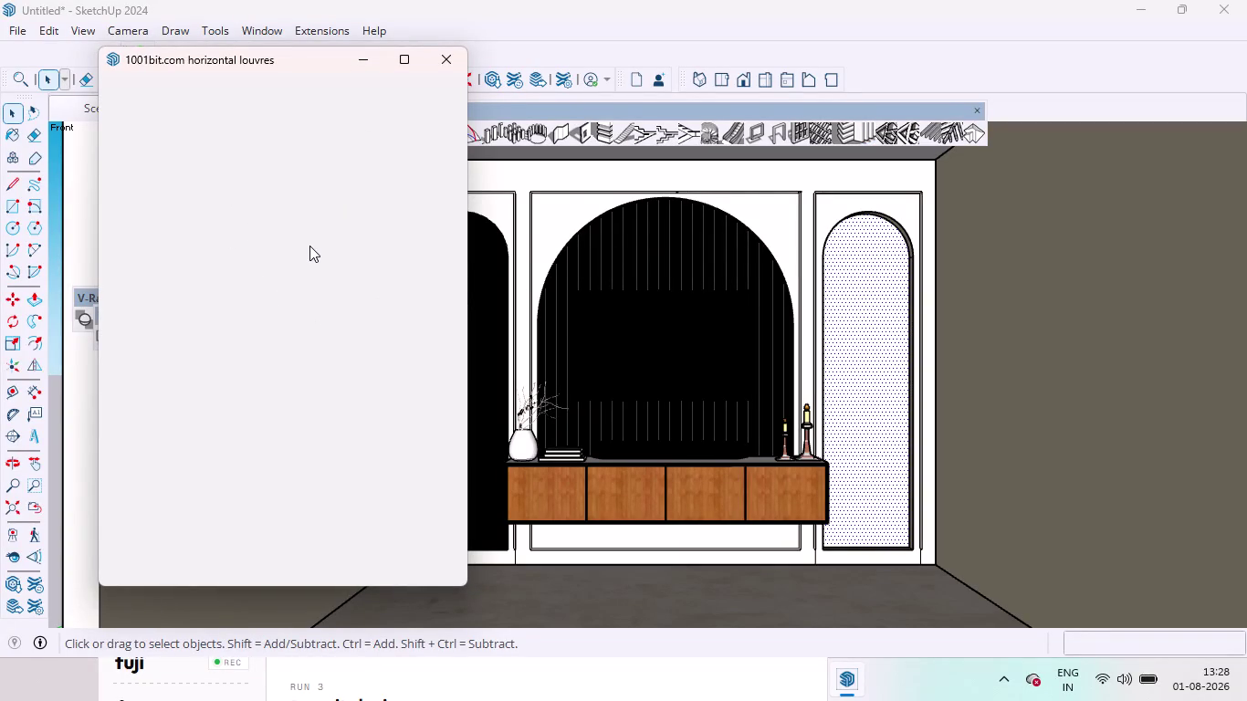
Open the 1001bit vertical louvres generator and set louvre spacing to 1 inch.
click(451, 69)
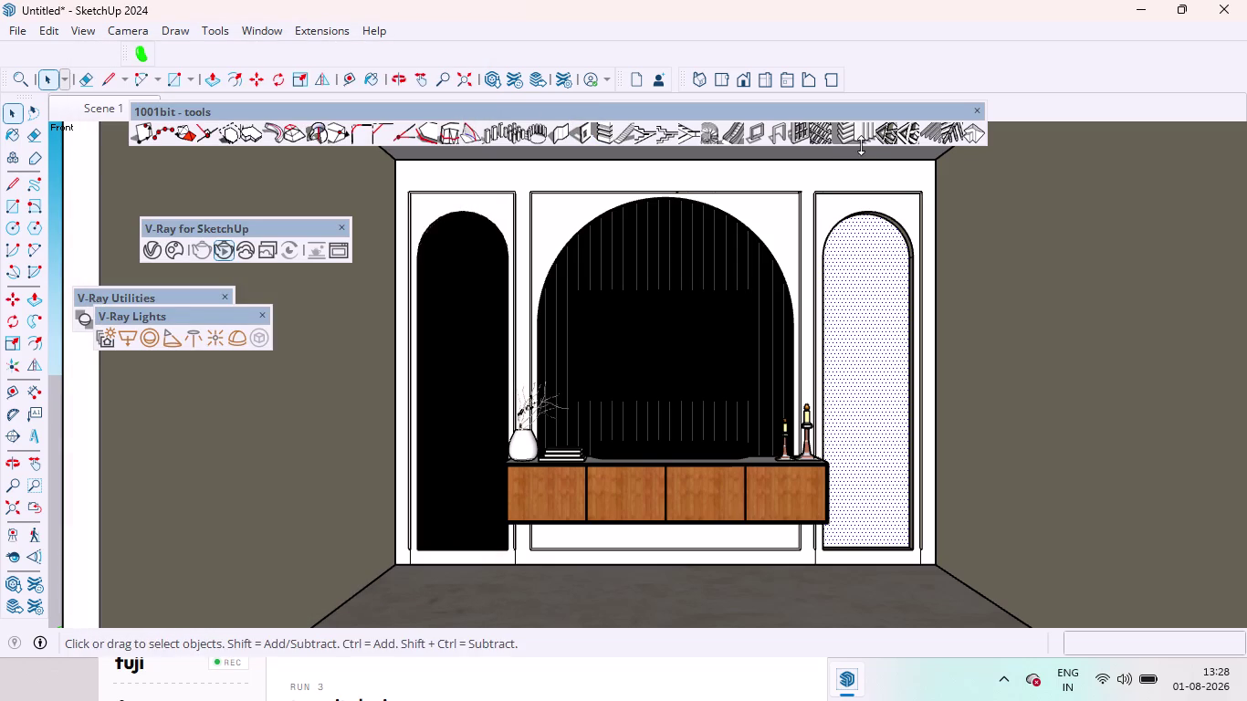
click(867, 141)
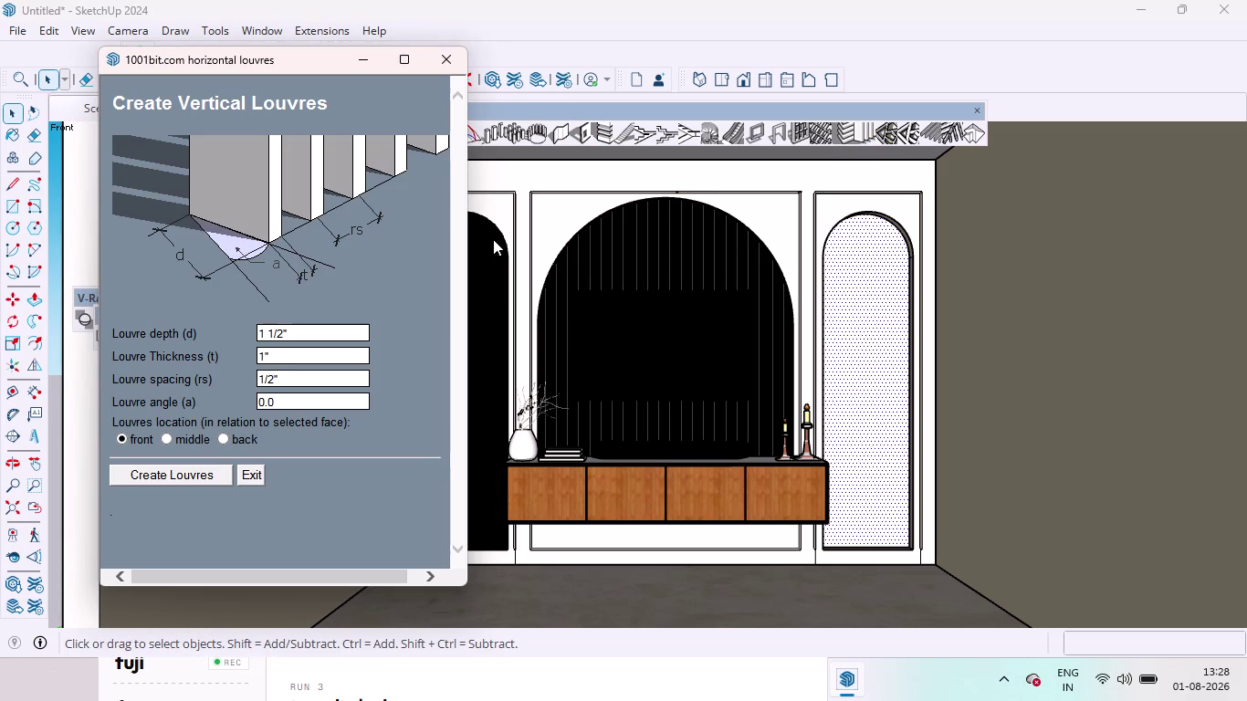
click(349, 315)
drag(349, 314, 262, 299)
click(299, 376)
drag(283, 376, 69, 344)
click(286, 375)
key(BackSpace)
key(BackSpace)
key(BackSpace)
key(BackSpace)
key(BackSpace)
key(1)
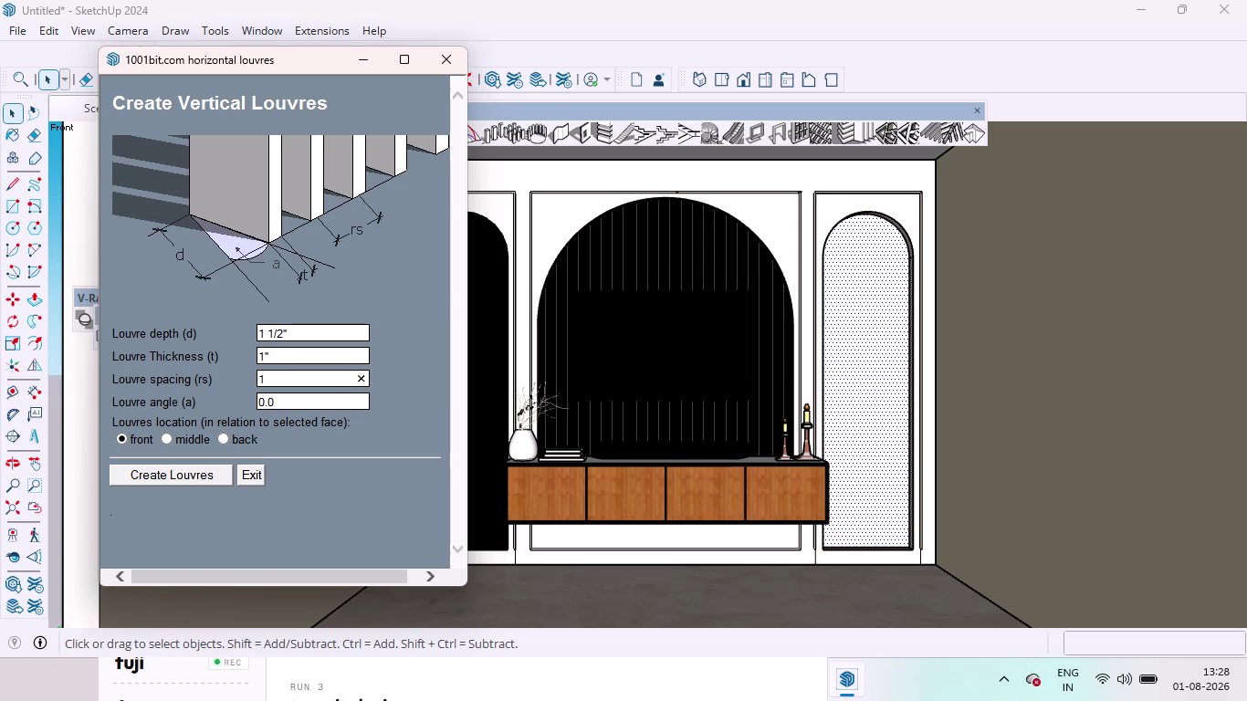
Generate louvres on the right arch panel, then on the left arch panel.
click(161, 472)
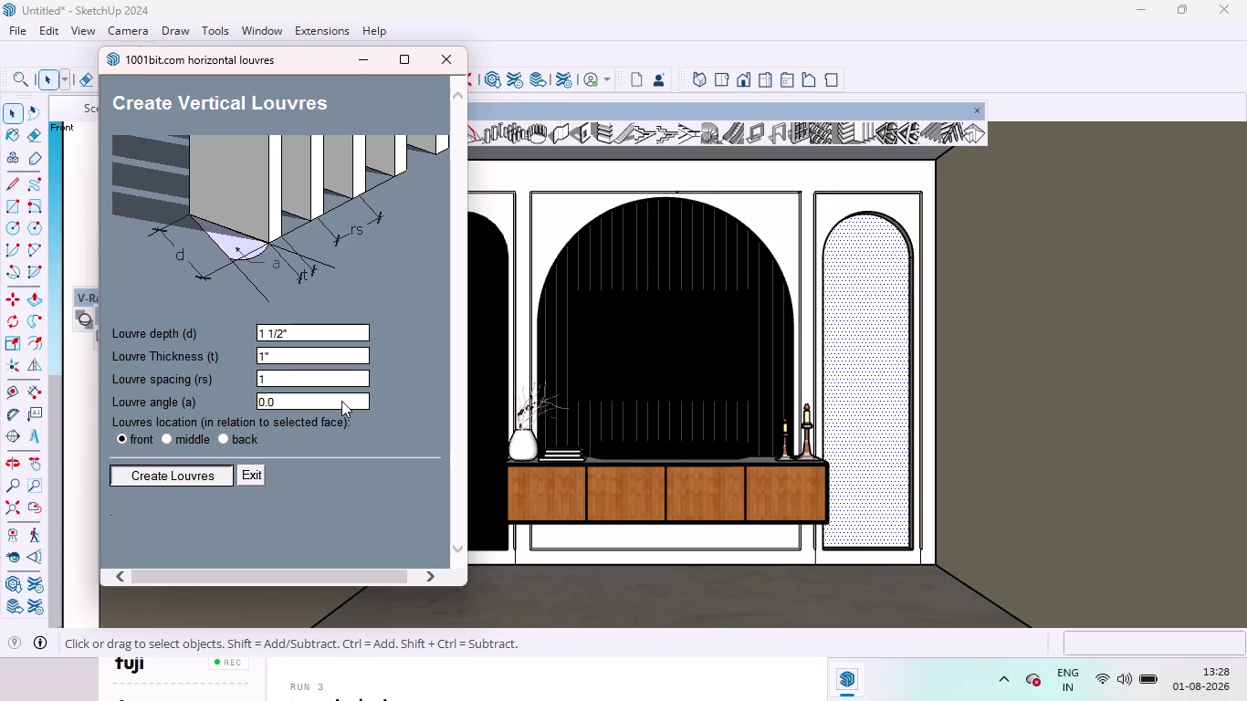
click(170, 480)
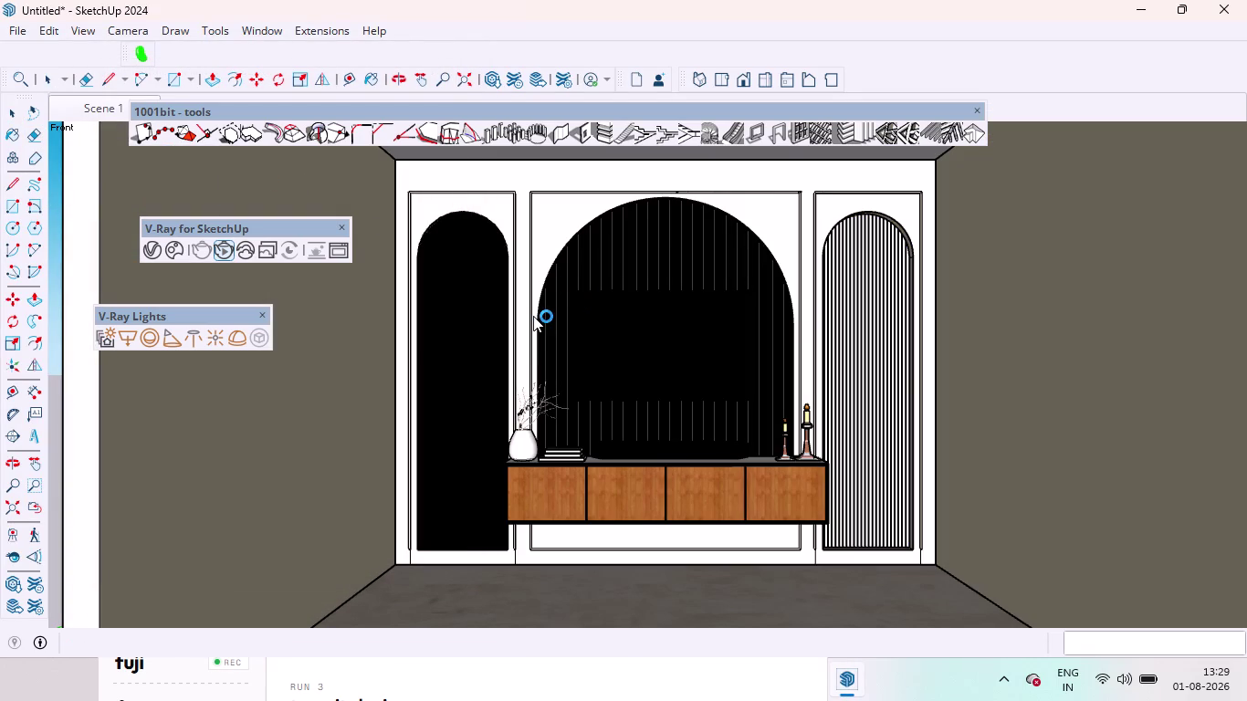
key(space)
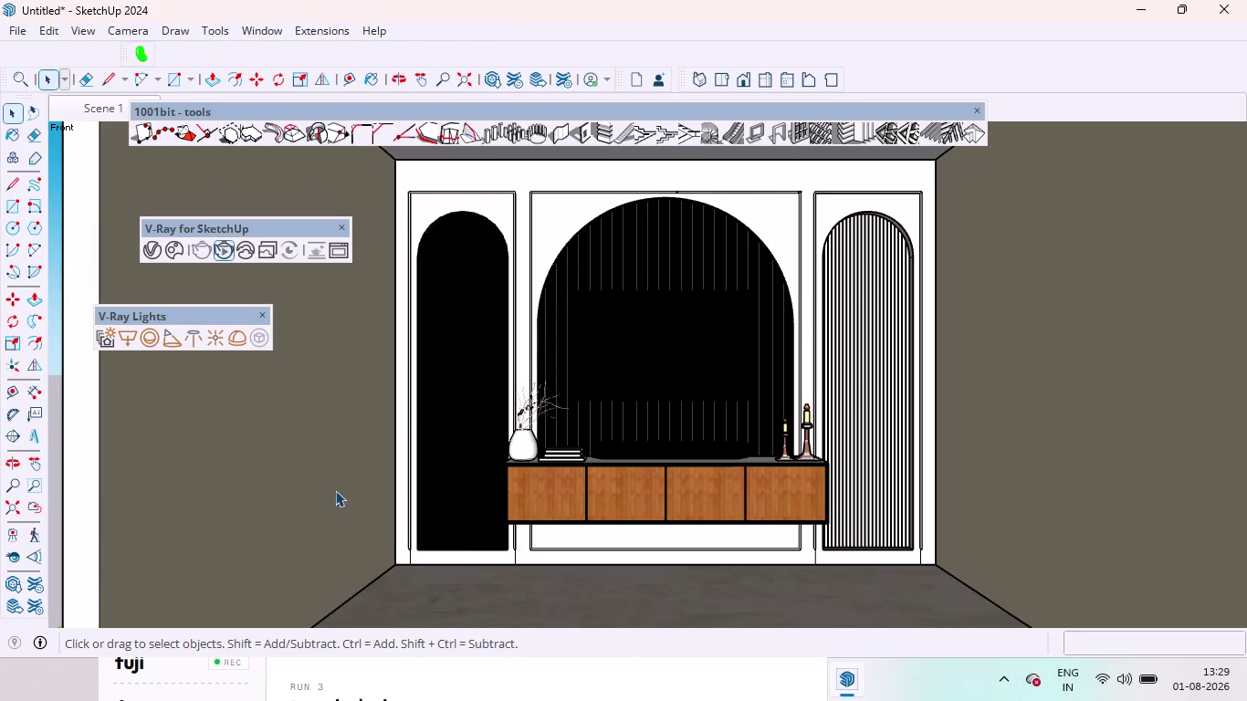
click(484, 369)
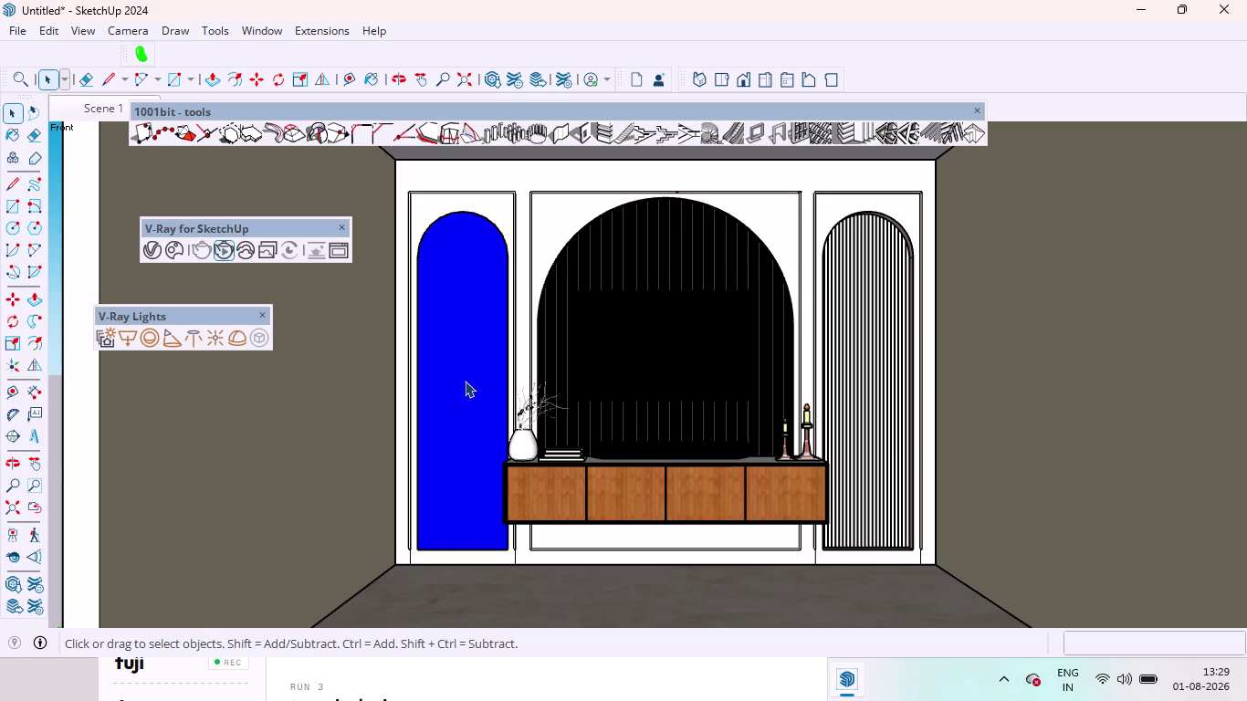
key(Delete)
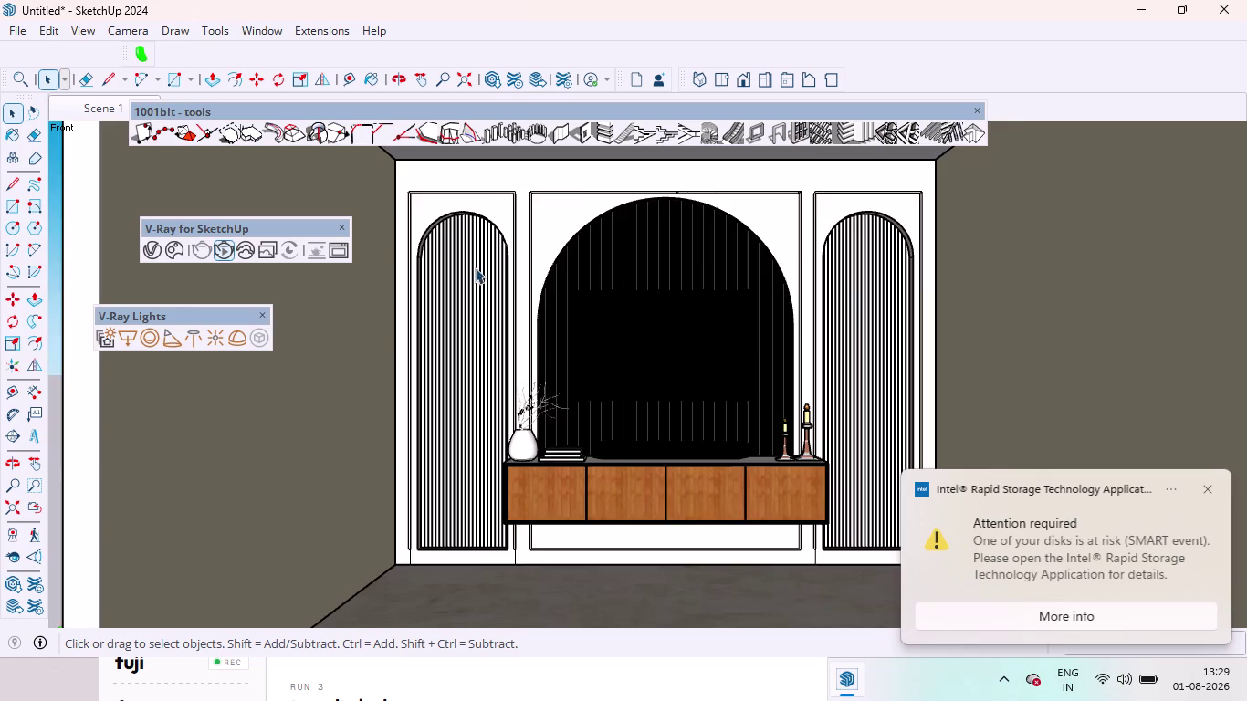
Orbit and zoom around the TV wall to inspect the new louvres.
scroll(up, 3)
scroll(up, 3)
scroll(up, 3)
scroll(down, 3)
scroll(up, 3)
scroll(up, 3)
middle_drag(490, 251, 737, 288)
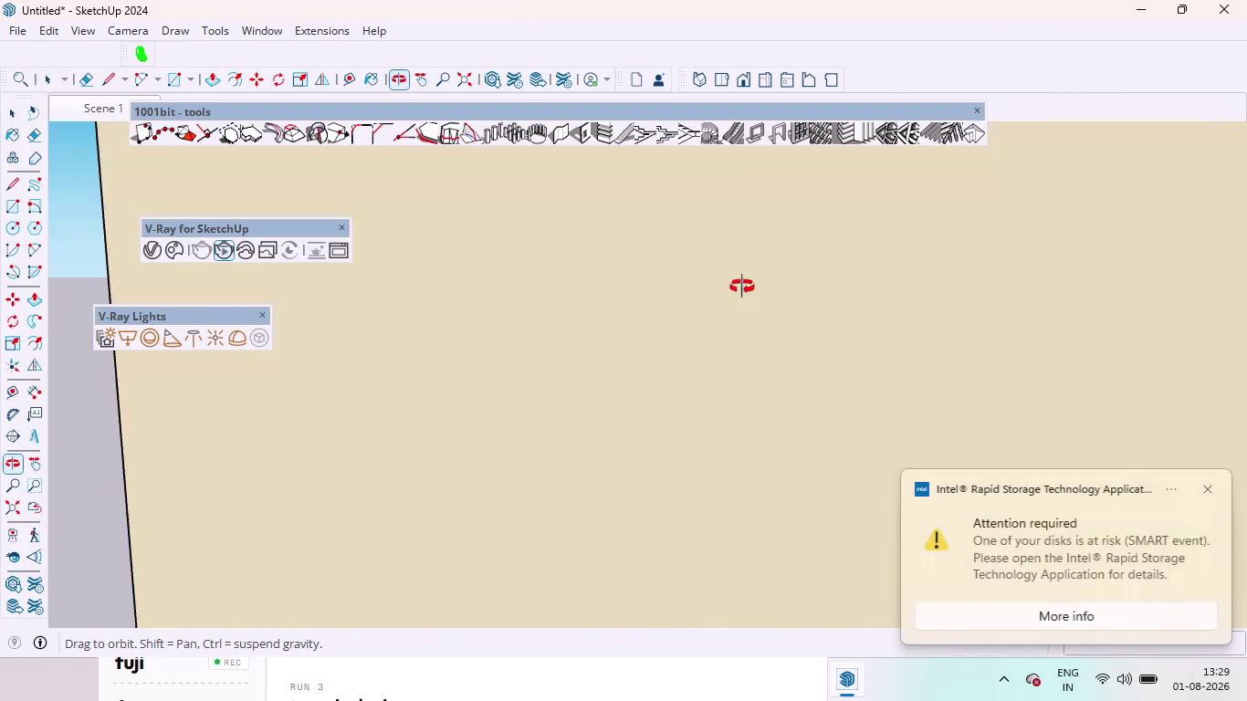
middle_drag(737, 288, 552, 301)
scroll(up, 3)
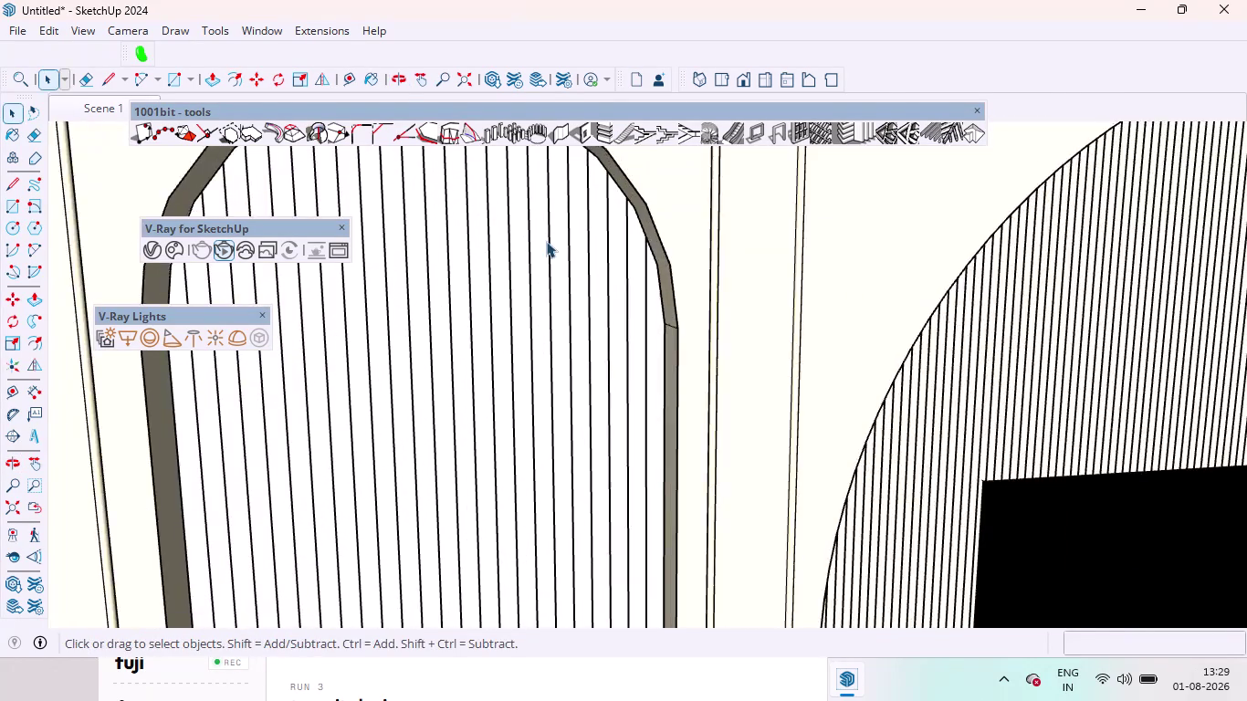
scroll(up, 3)
middle_drag(580, 260, 581, 347)
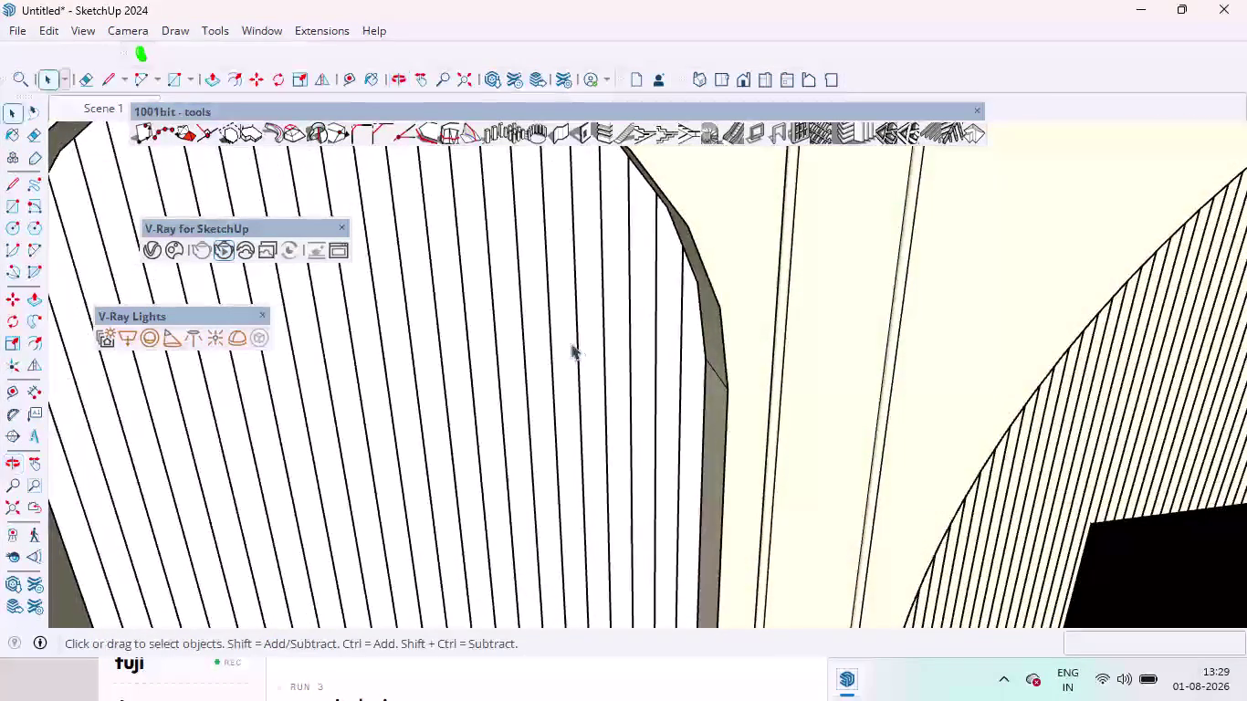
scroll(down, 3)
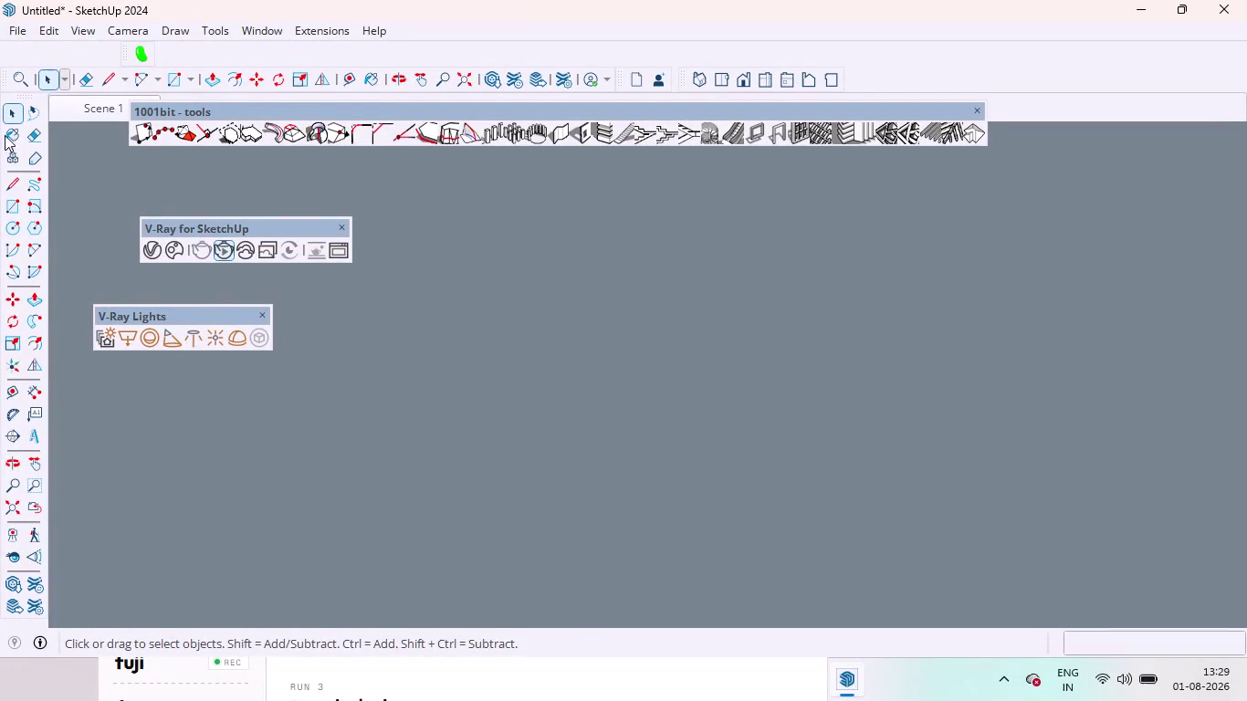
click(13, 511)
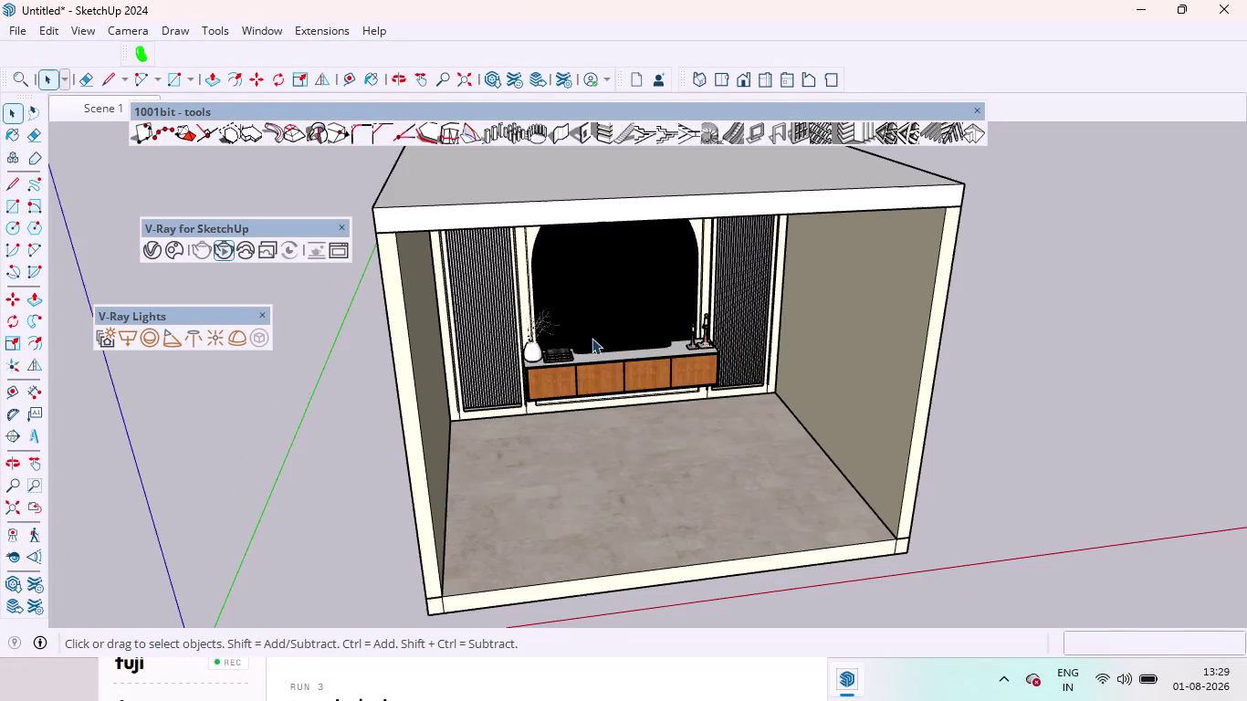
scroll(up, 3)
scroll(up, 3)
middle_drag(457, 458, 383, 484)
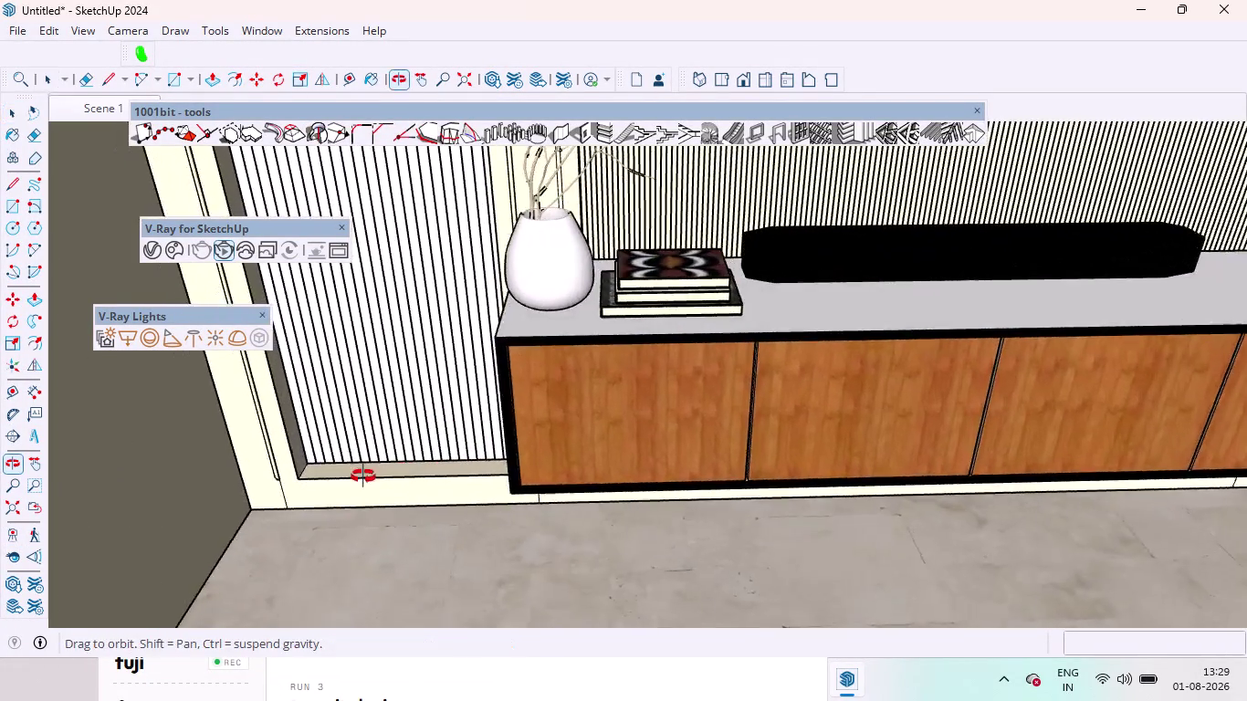
middle_drag(384, 484, 342, 459)
scroll(up, 3)
Select and inspect the left panel's louvres, then clear the selection.
click(386, 387)
scroll(down, 3)
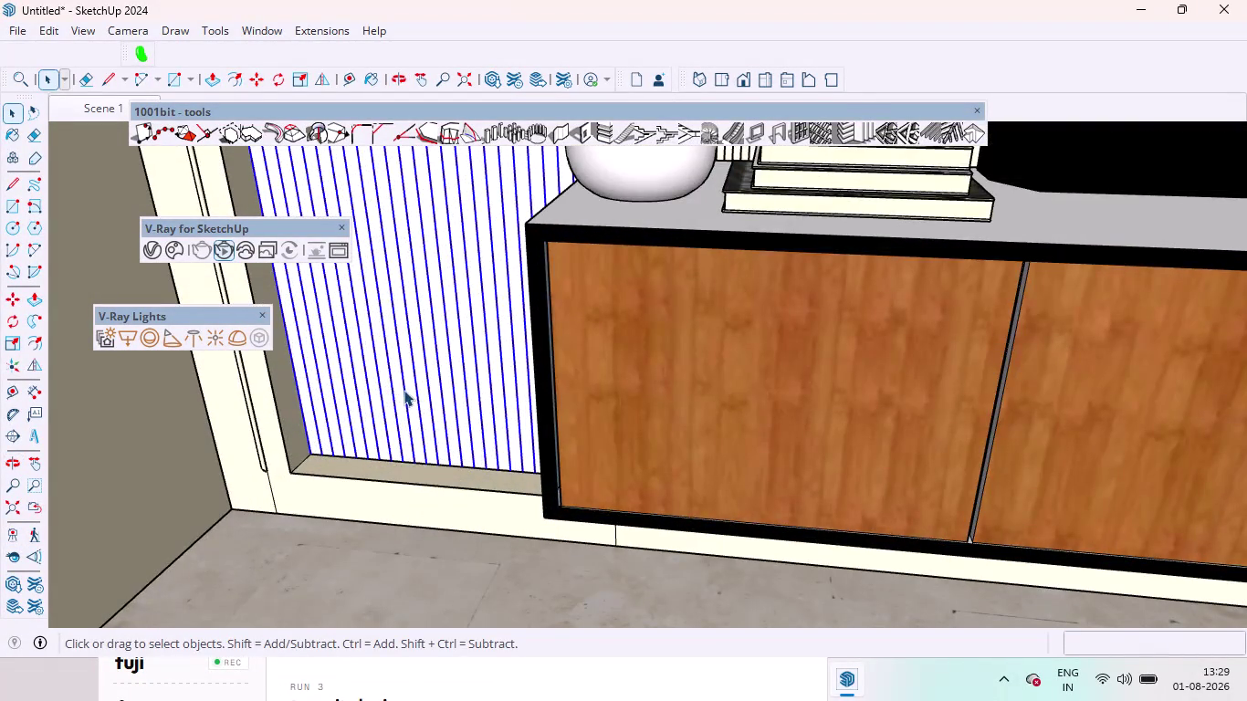
scroll(down, 3)
scroll(down, 3)
scroll(up, 3)
scroll(down, 3)
scroll(up, 3)
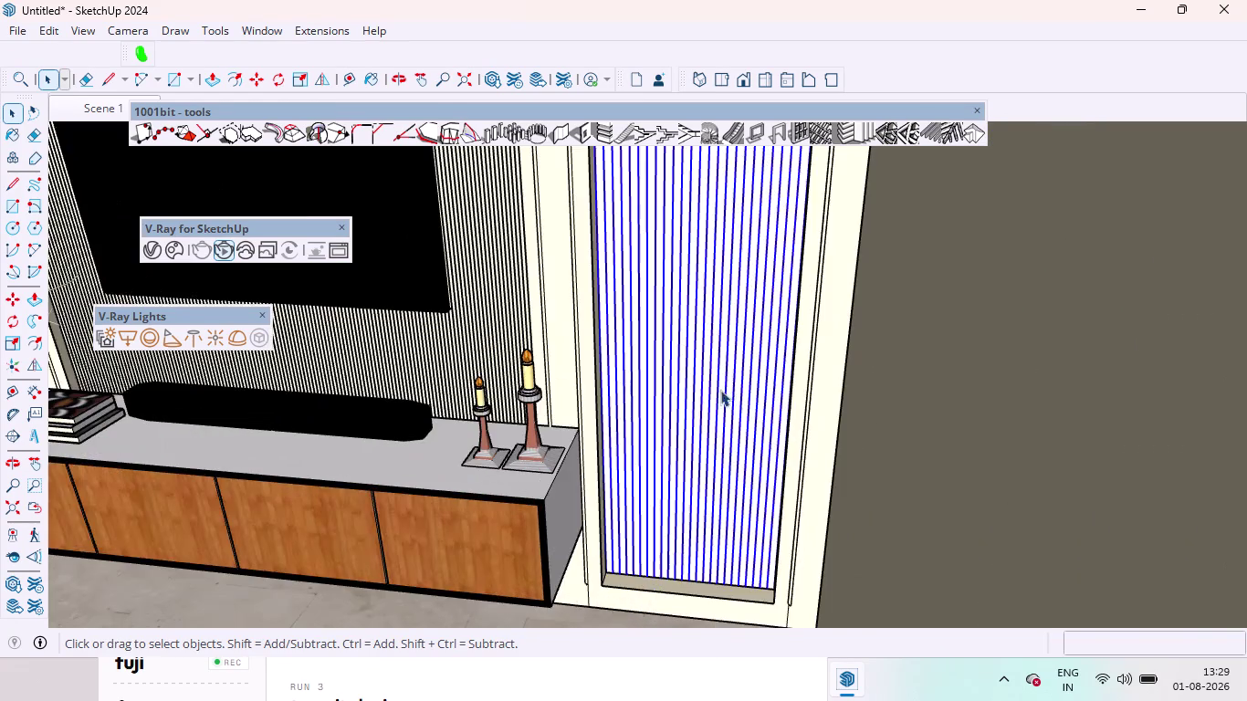
scroll(up, 3)
scroll(down, 3)
scroll(down, 3)
scroll(up, 3)
scroll(down, 3)
scroll(down, 3)
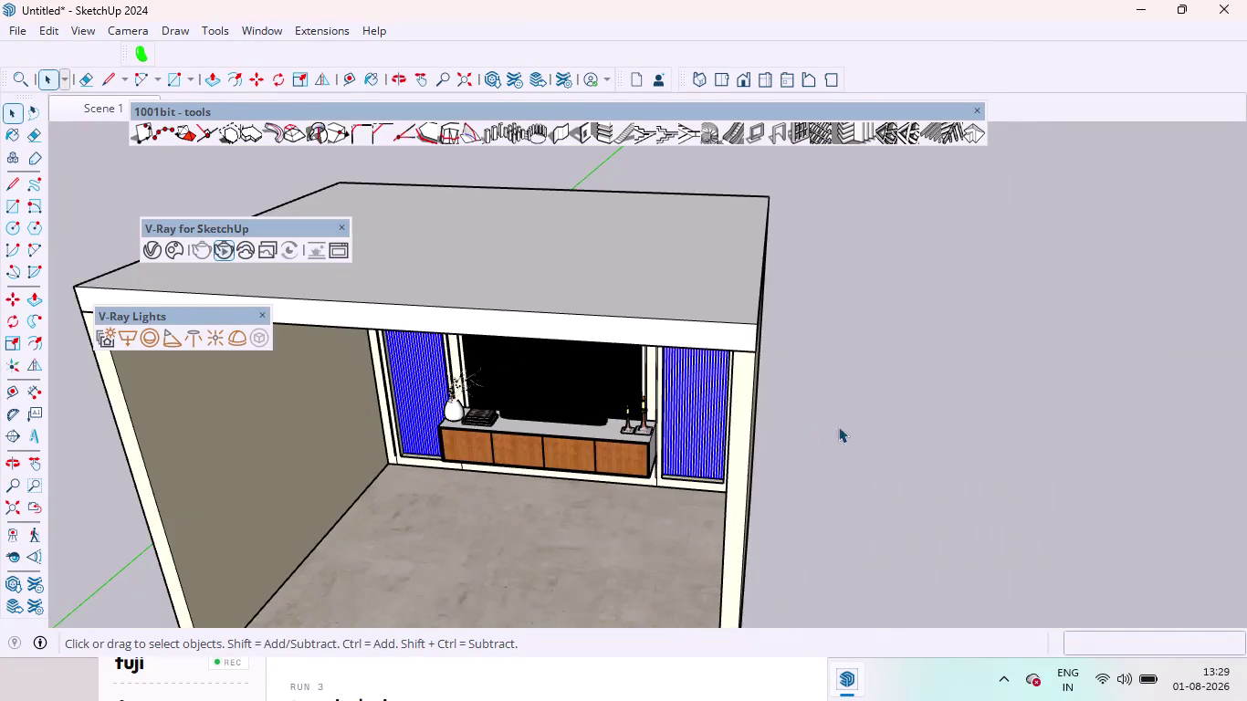
click(871, 442)
scroll(up, 3)
scroll(down, 3)
scroll(up, 3)
Orbit to the central arch, select and delete its selected louvres, then deselect.
middle_drag(666, 400, 718, 306)
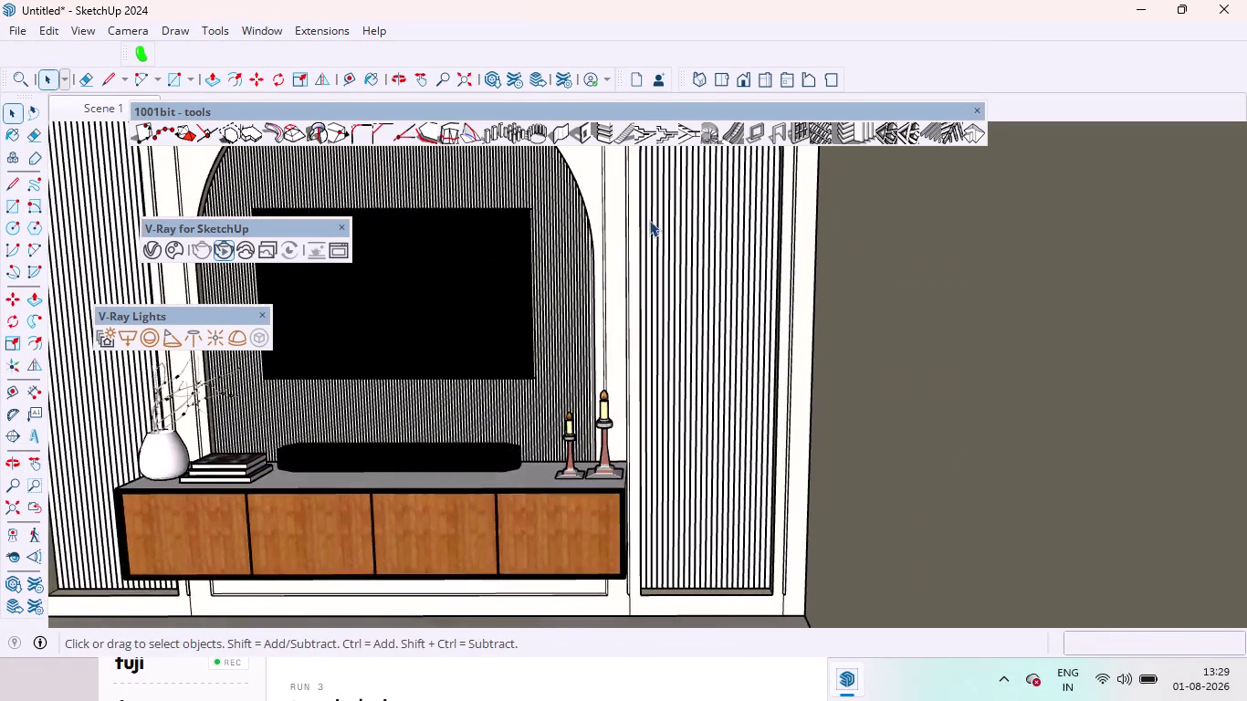
scroll(up, 3)
middle_drag(677, 310, 910, 398)
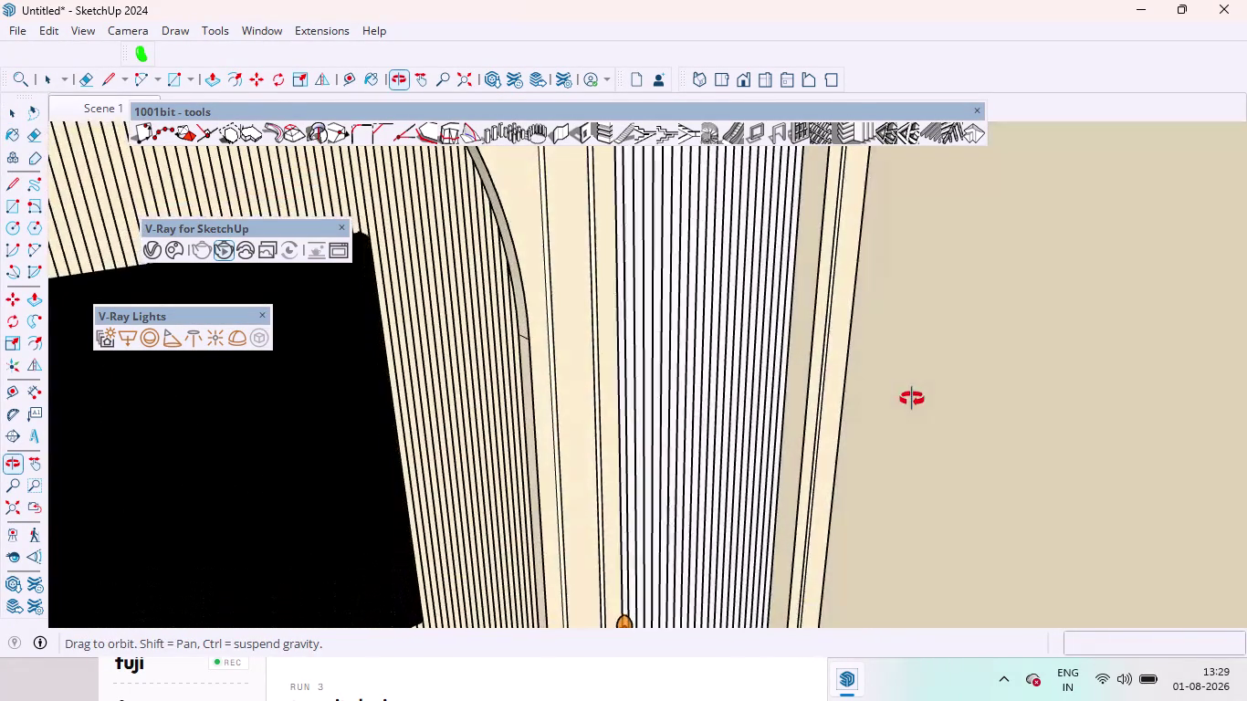
middle_drag(911, 398, 851, 355)
scroll(down, 3)
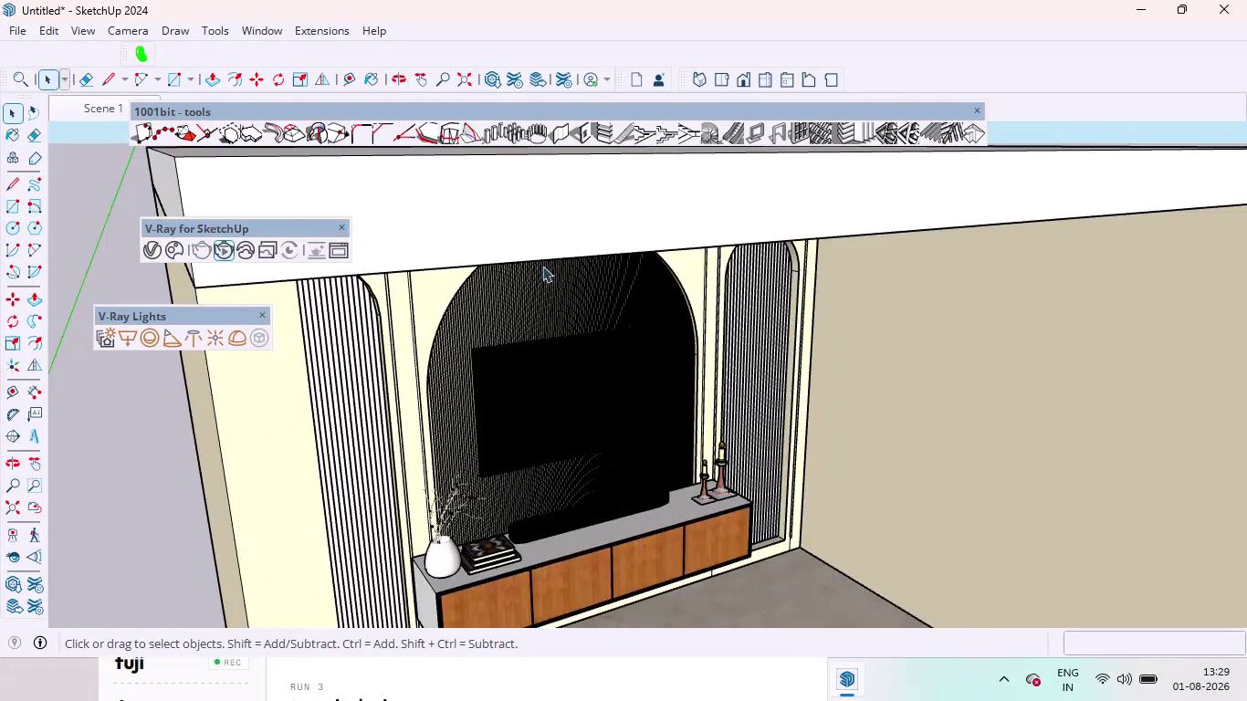
scroll(up, 3)
middle_drag(555, 304, 442, 290)
click(498, 301)
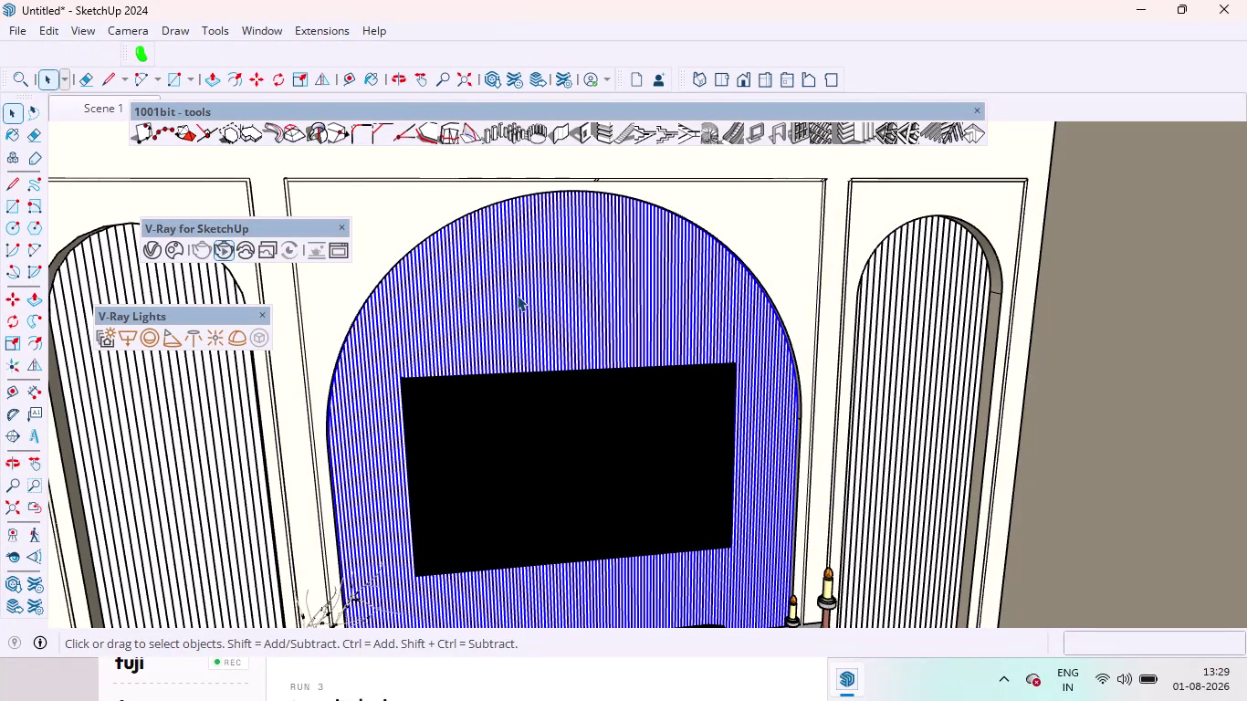
key(Delete)
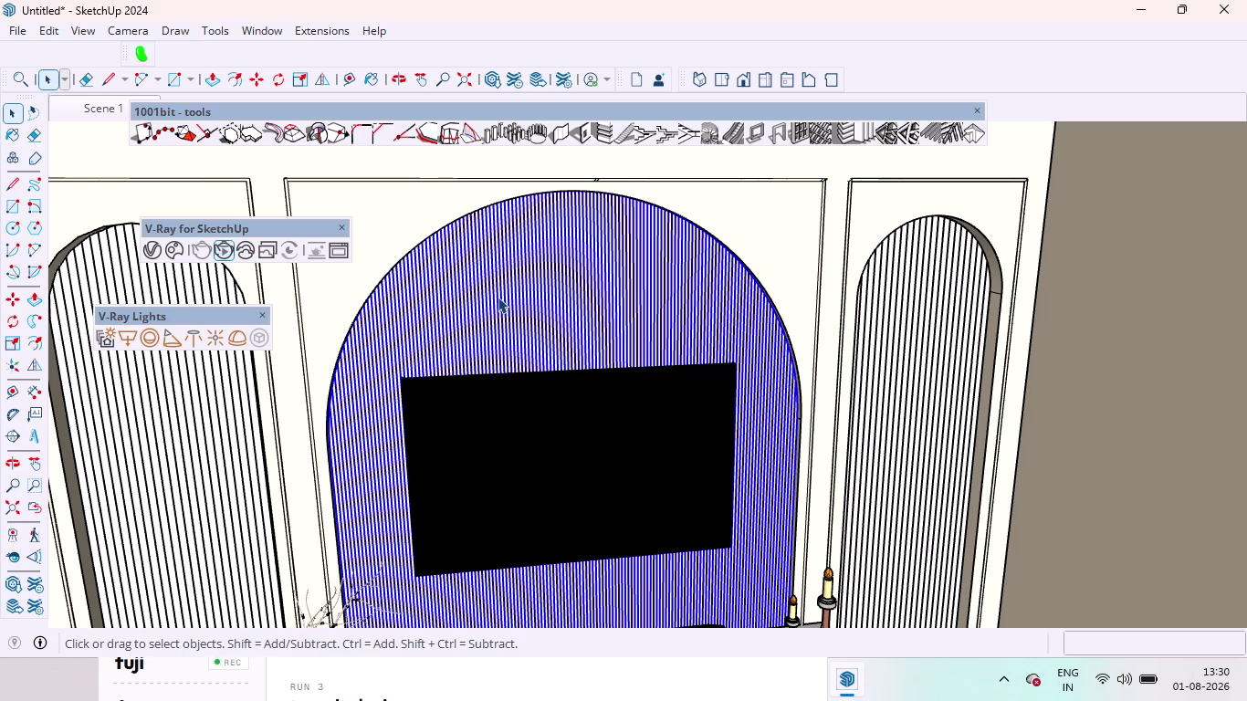
click(1199, 378)
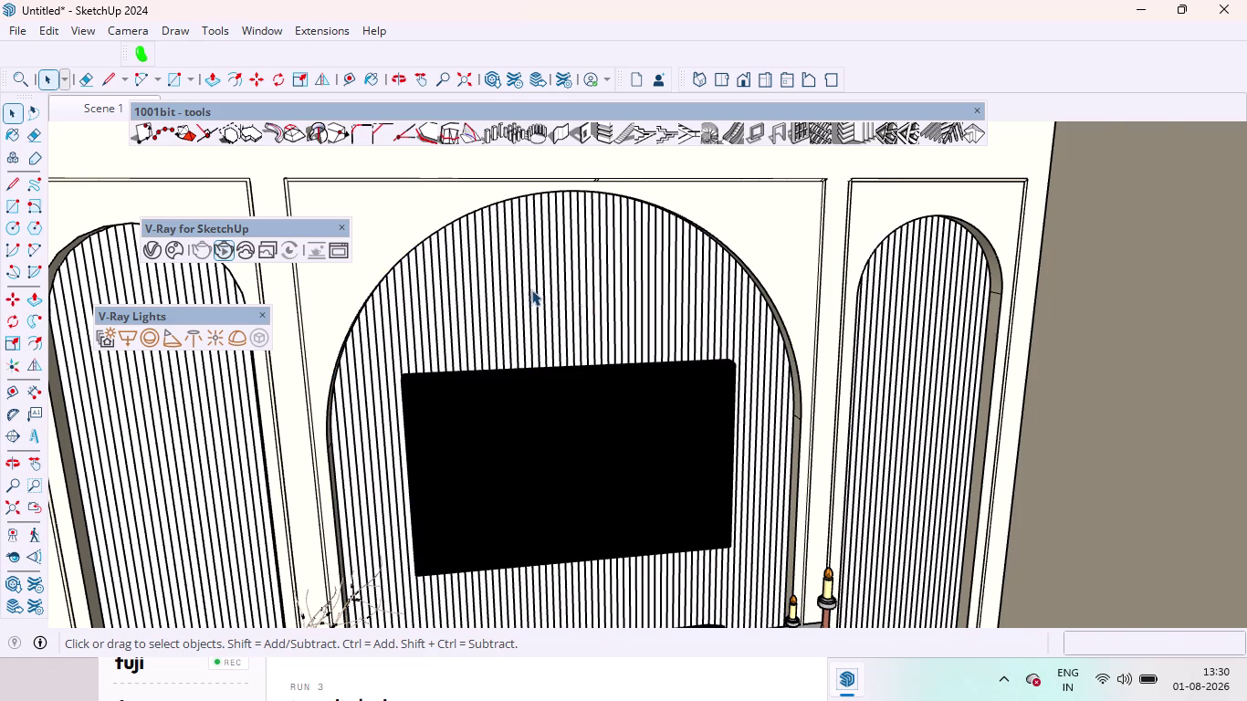
Fit the whole model in view, then orbit to face the TV wall head-on.
scroll(up, 3)
middle_drag(596, 269, 636, 388)
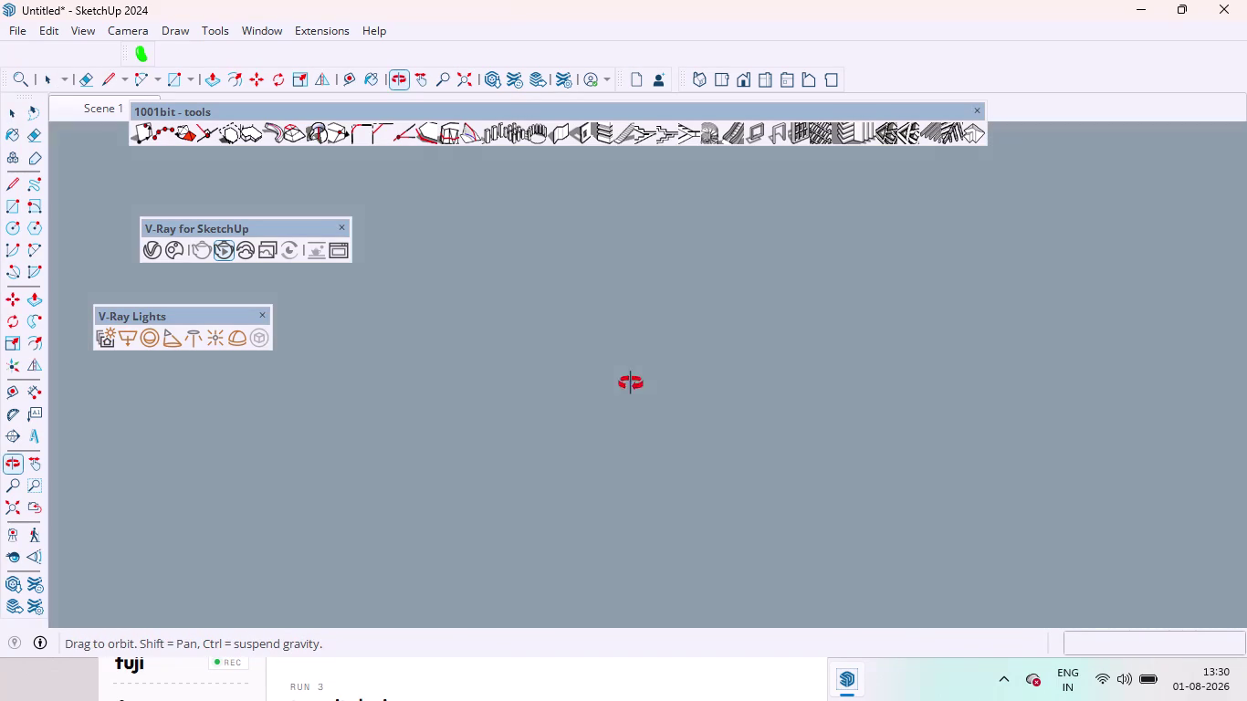
middle_drag(636, 387, 571, 359)
middle_drag(572, 359, 567, 357)
scroll(down, 3)
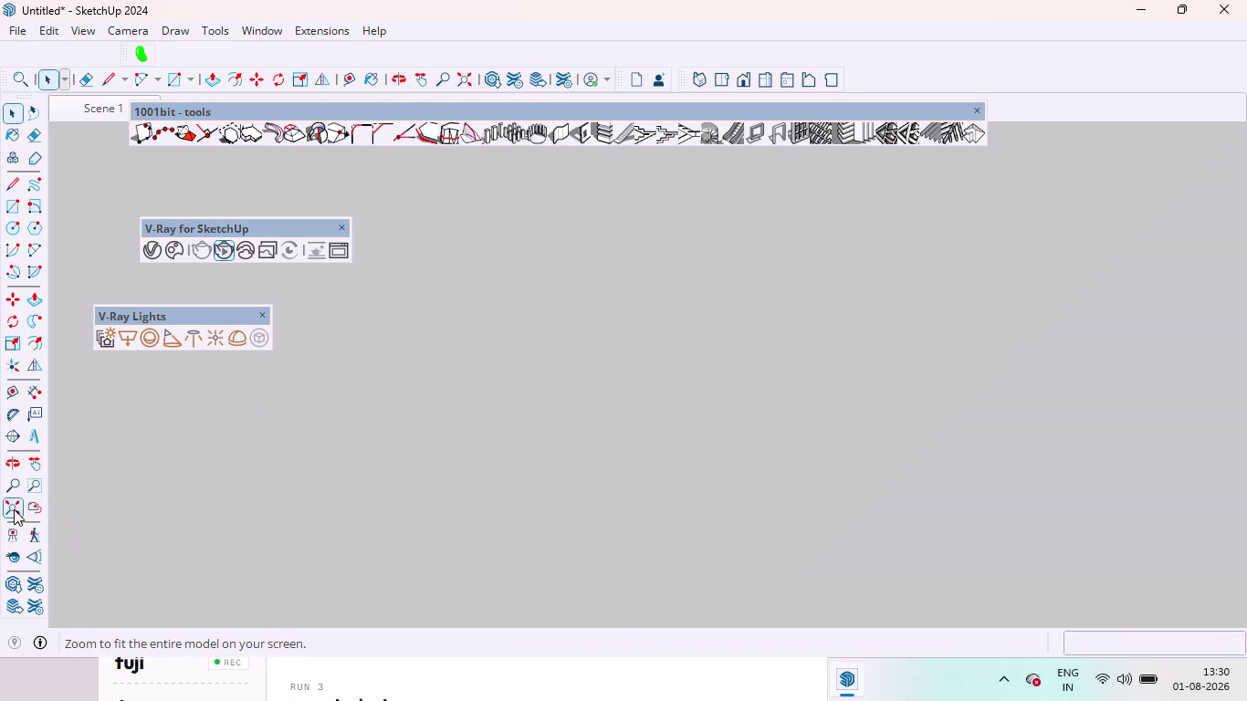
click(15, 514)
click(1060, 491)
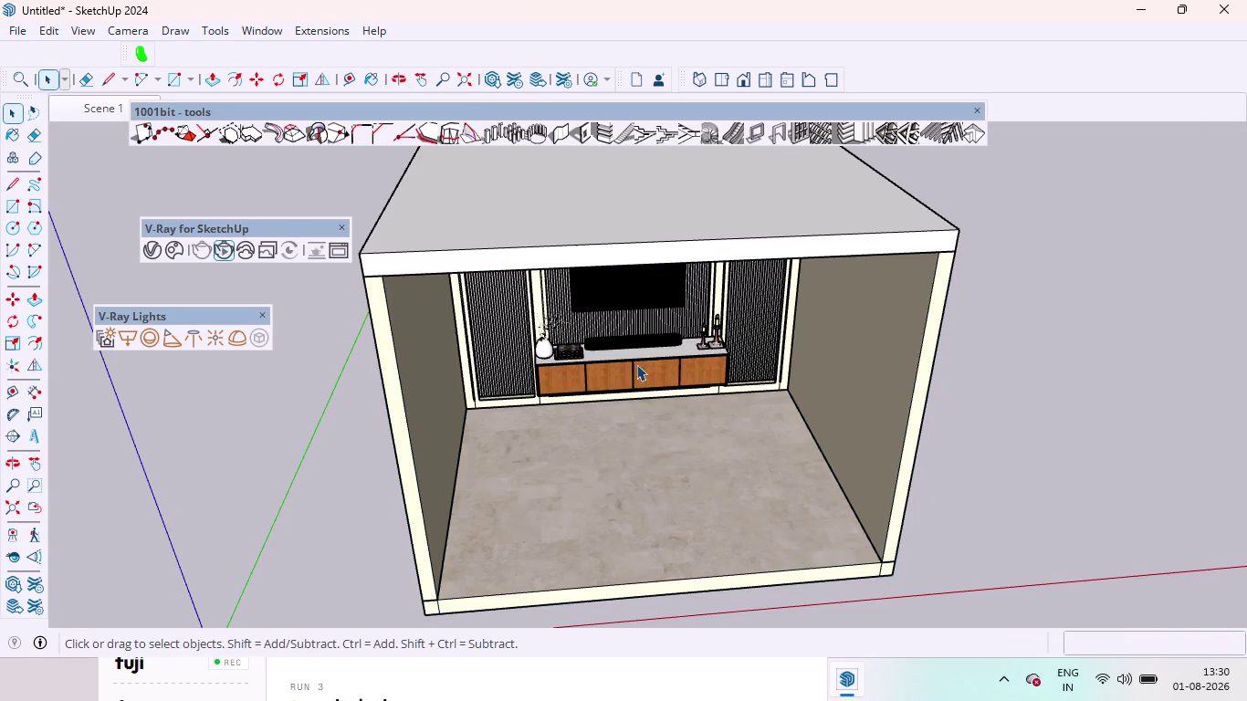
scroll(up, 3)
middle_drag(616, 414, 594, 303)
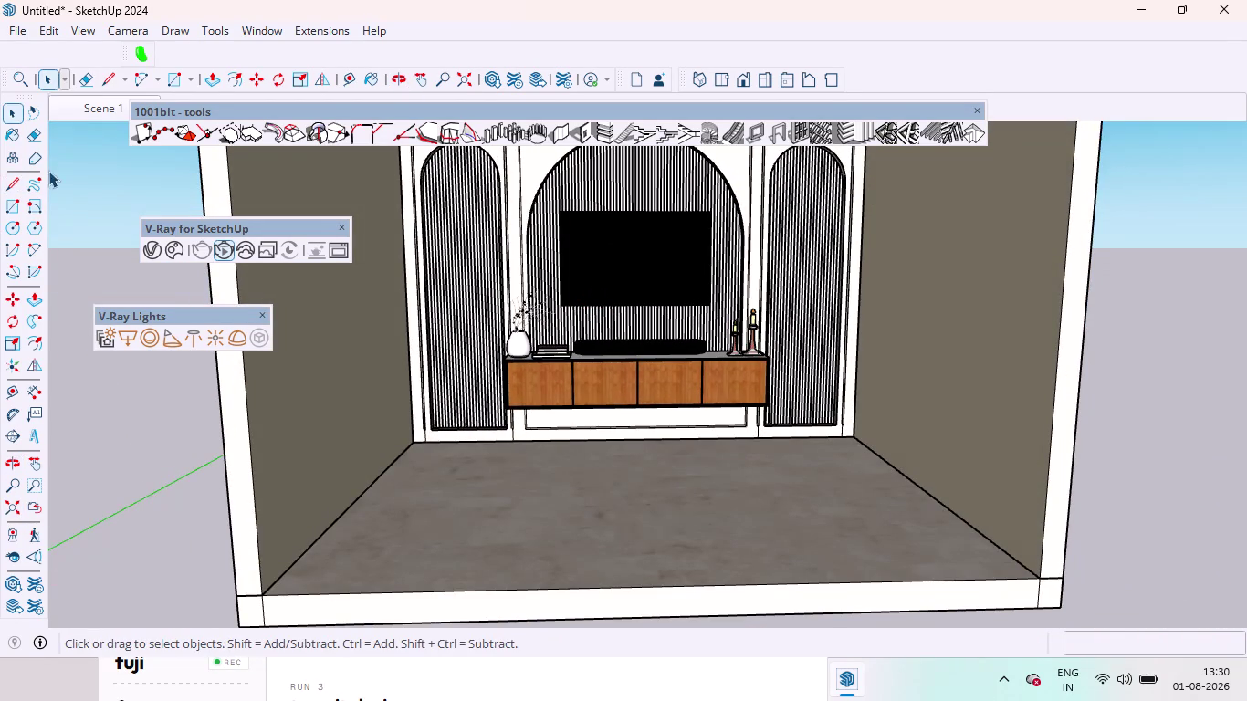
scroll(up, 3)
scroll(up, 3)
middle_drag(448, 241, 442, 262)
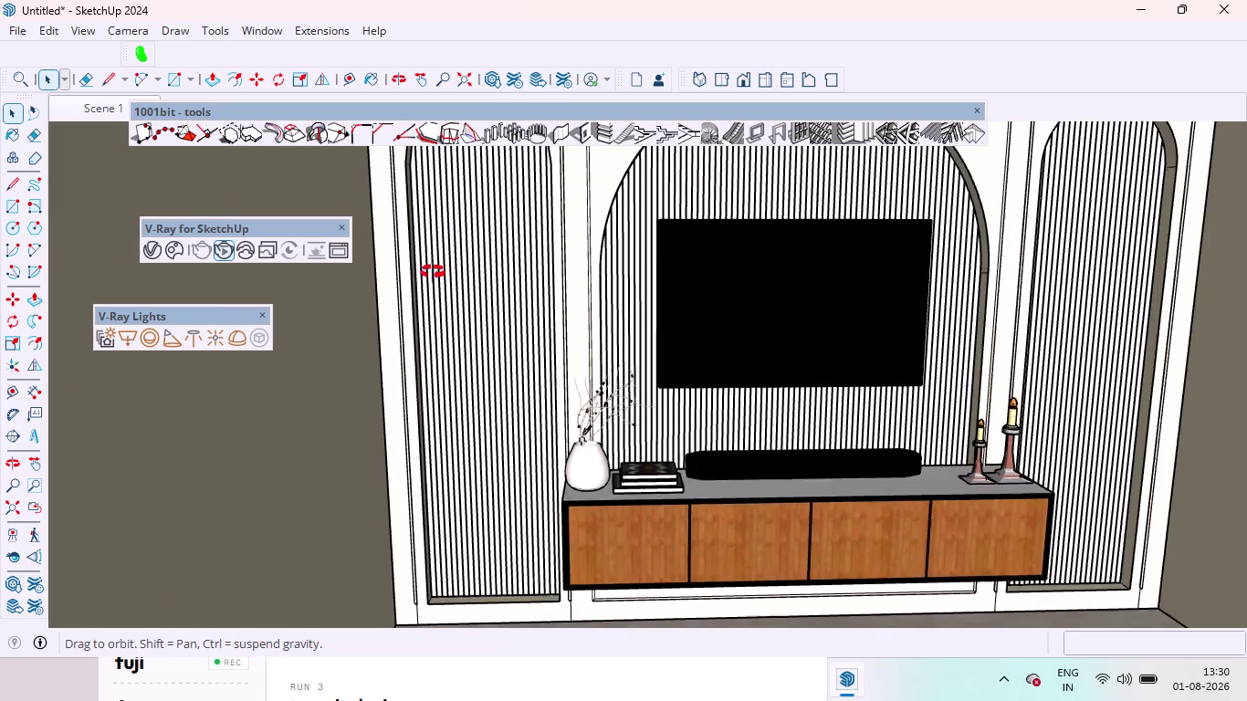
middle_drag(442, 262, 397, 261)
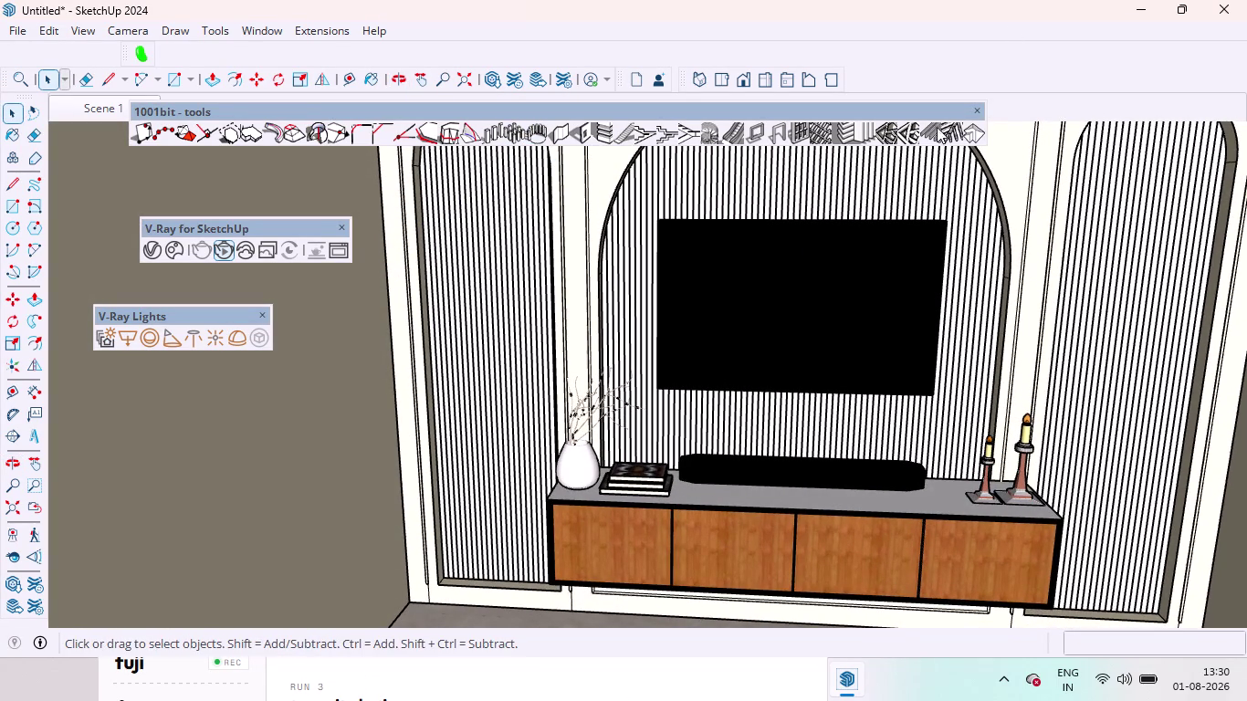
Restore the SketchUp window from full screen and reposition it.
drag(577, 13, 604, 96)
drag(604, 96, 649, 233)
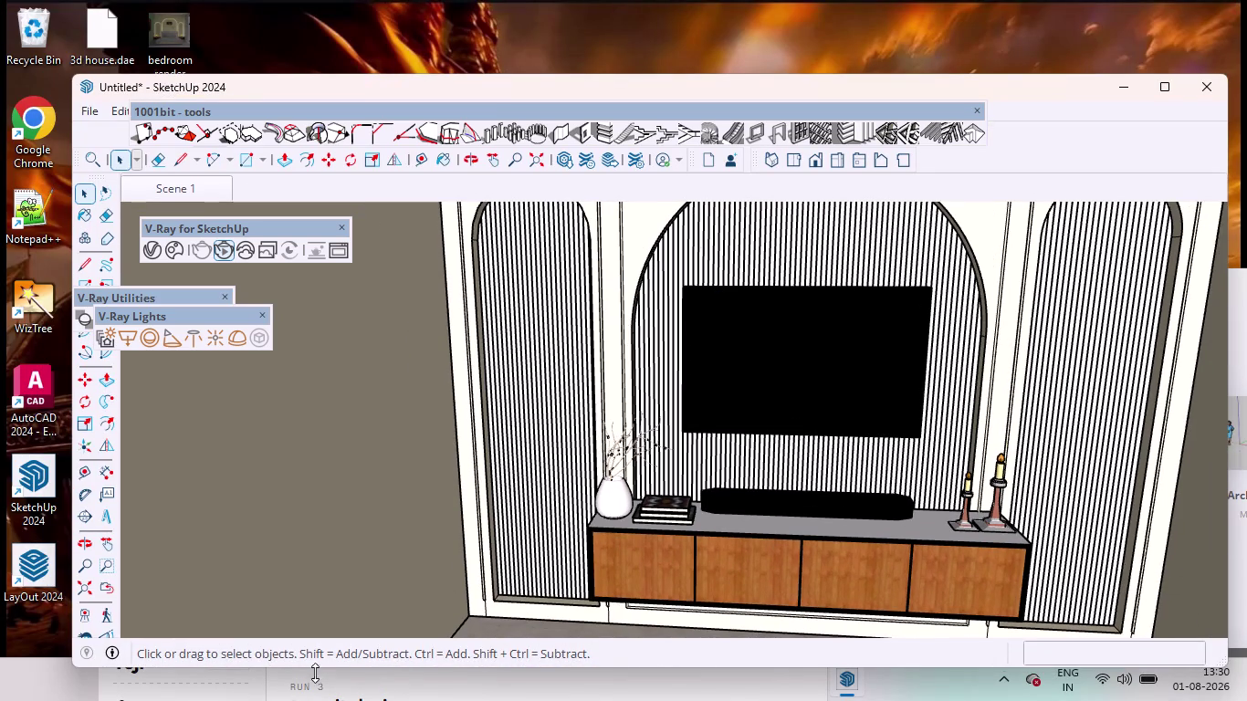
click(1150, 92)
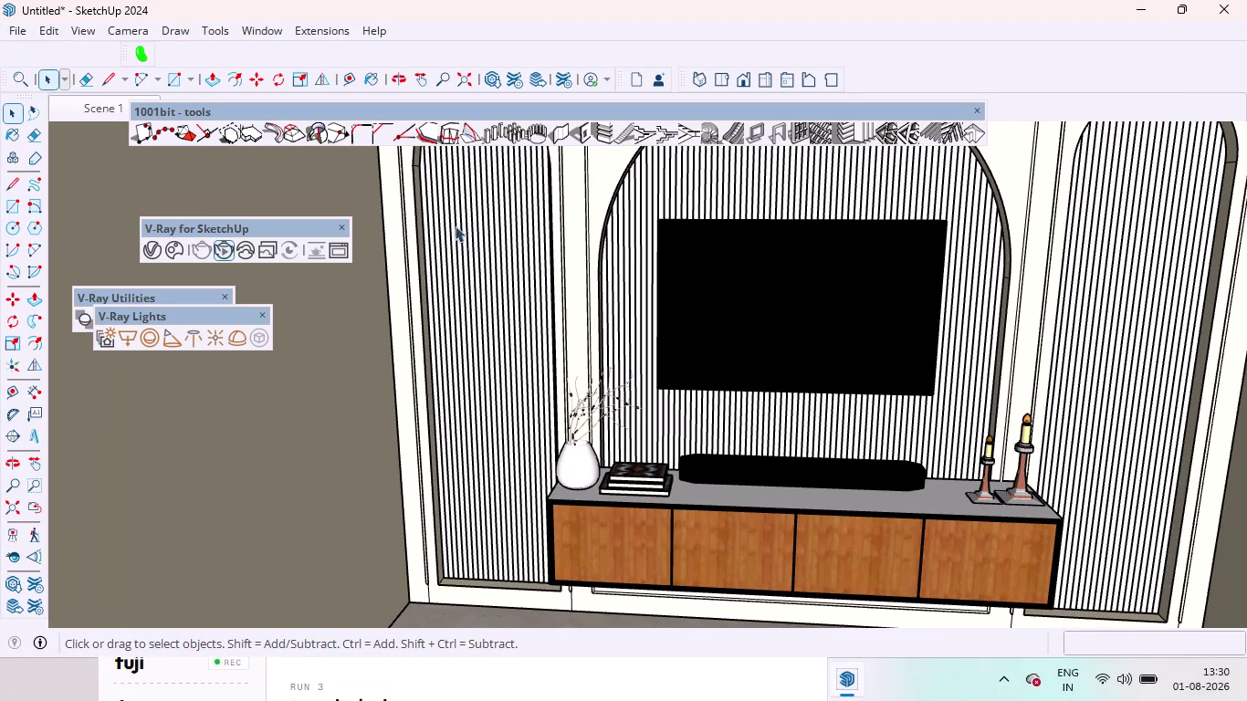
click(244, 26)
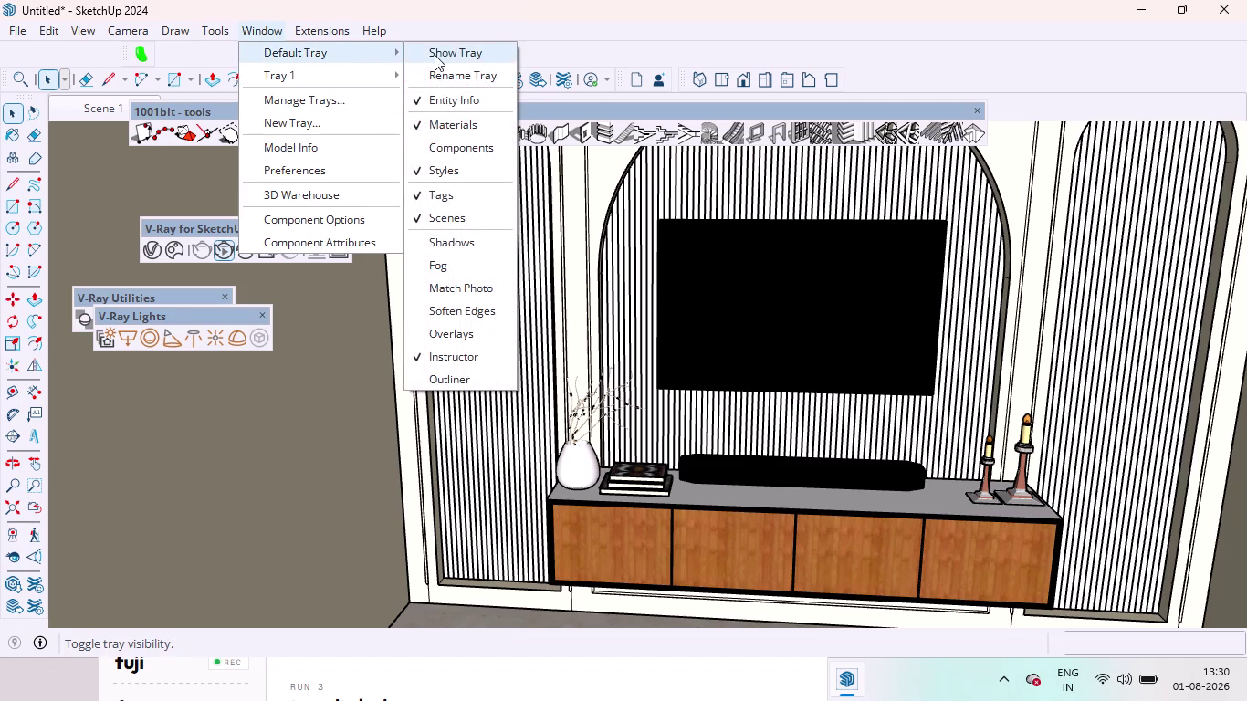
Show the default tray, sample the wall panel's material and paint two surfaces with it.
click(440, 53)
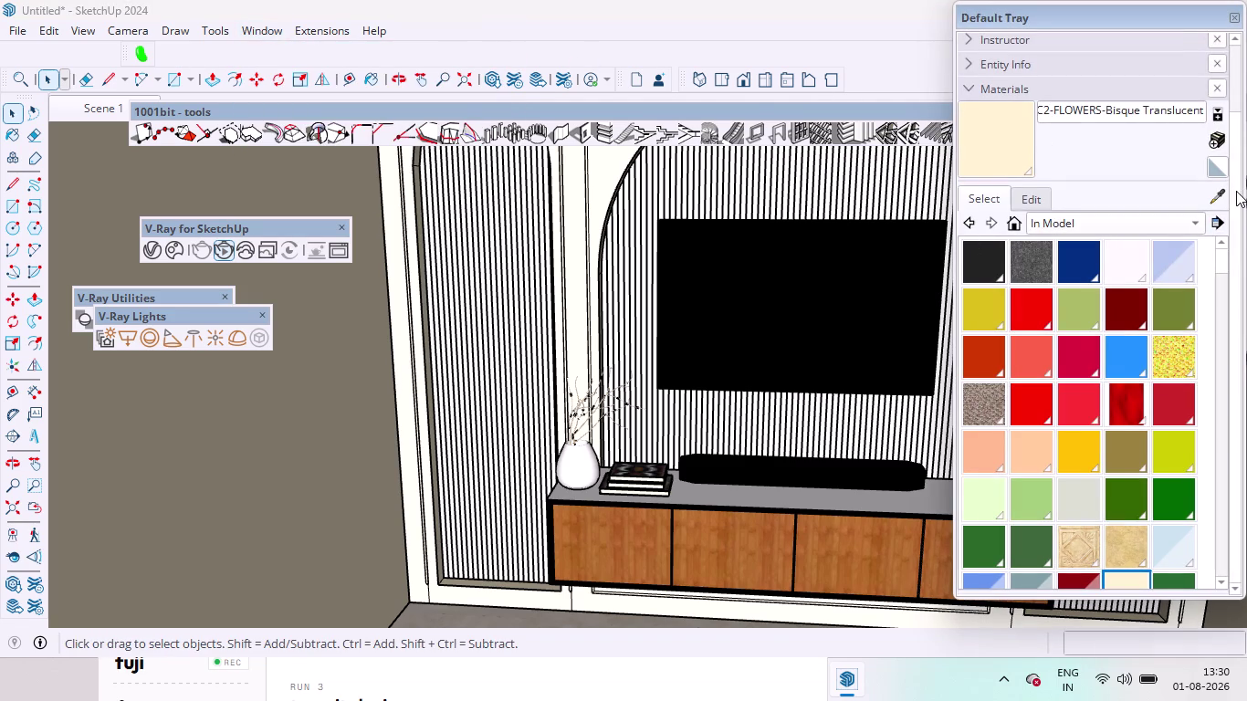
click(1225, 194)
scroll(up, 3)
click(578, 218)
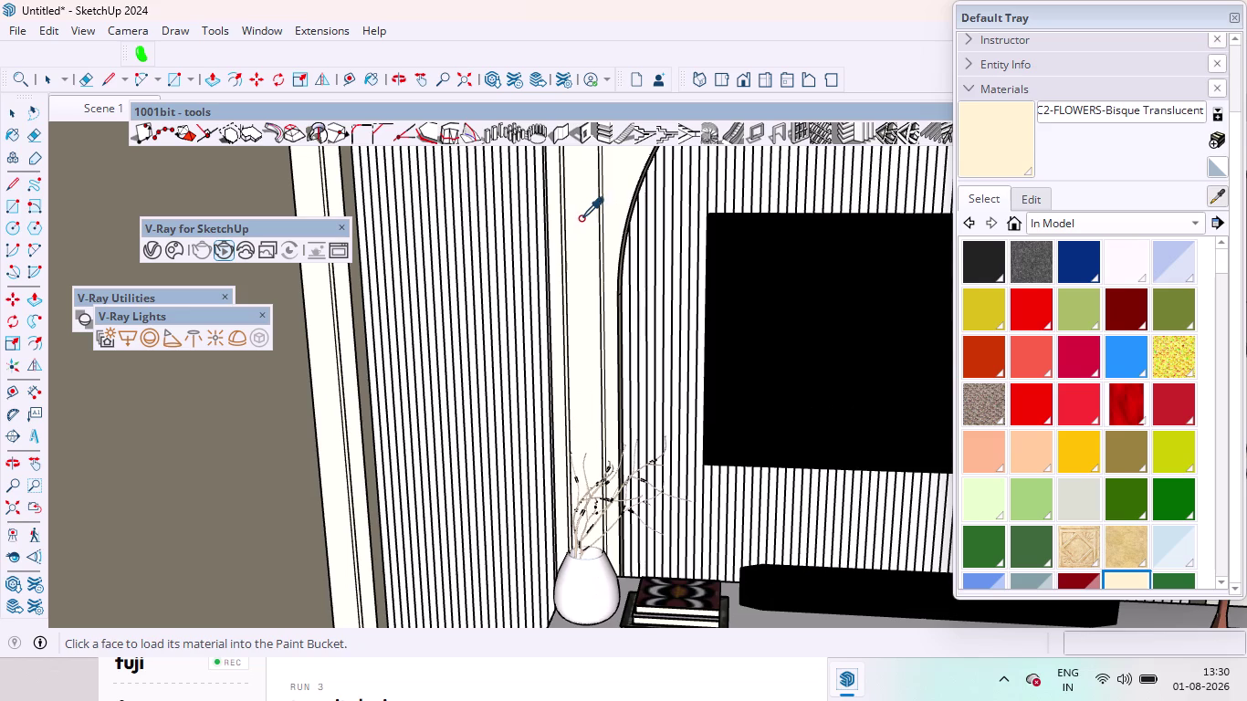
scroll(up, 3)
click(471, 263)
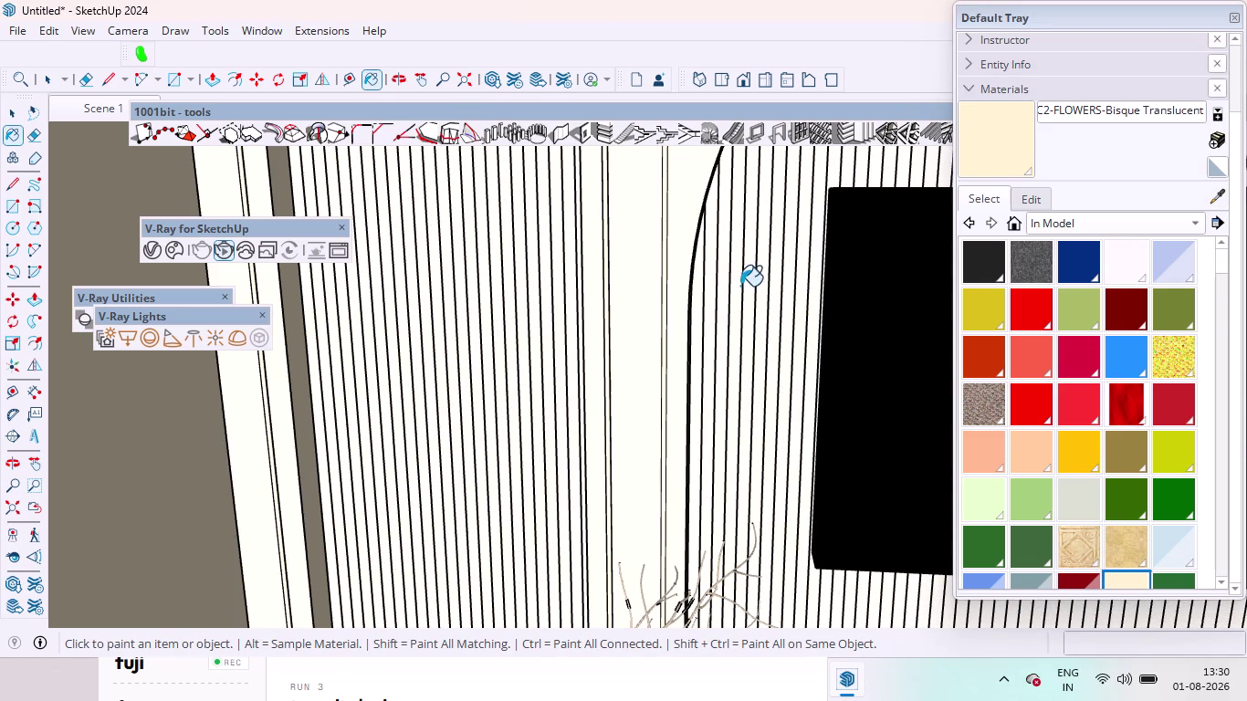
click(740, 285)
scroll(down, 3)
scroll(down, 3)
scroll(down, 3)
scroll(up, 3)
click(690, 278)
Stop painting and orbit the view to see the whole room.
scroll(down, 3)
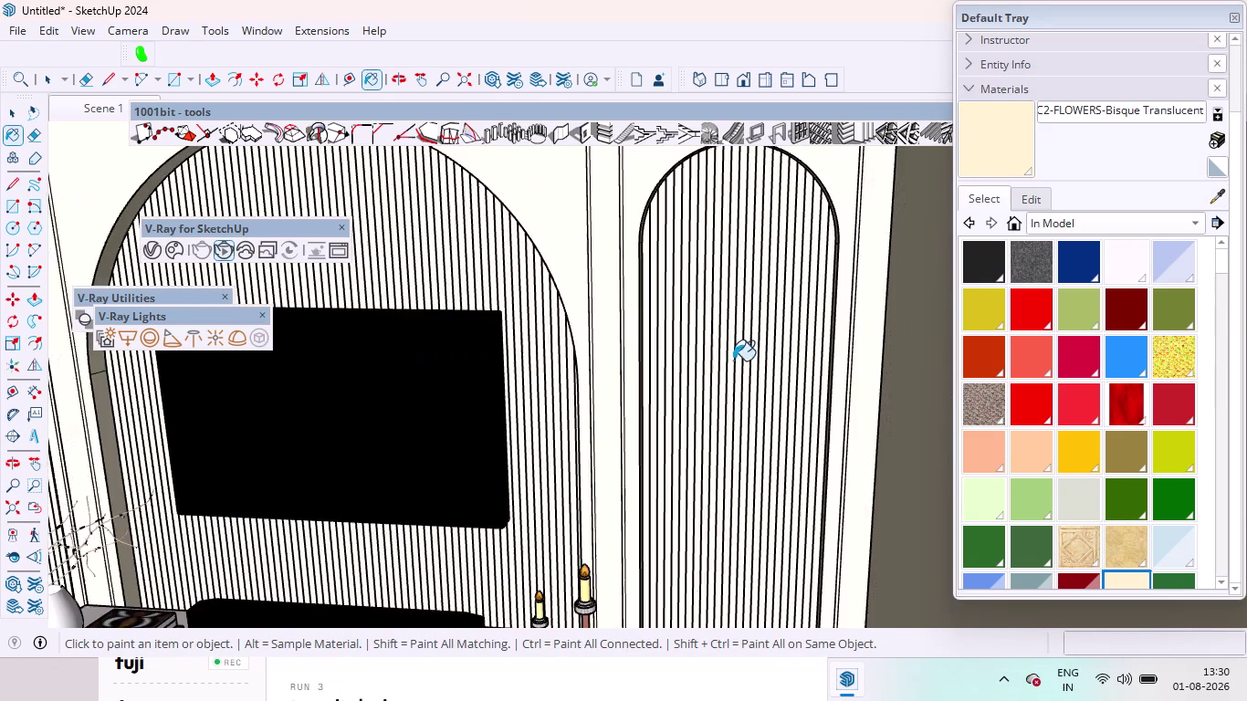
scroll(down, 3)
drag(894, 430, 875, 450)
key(space)
click(866, 462)
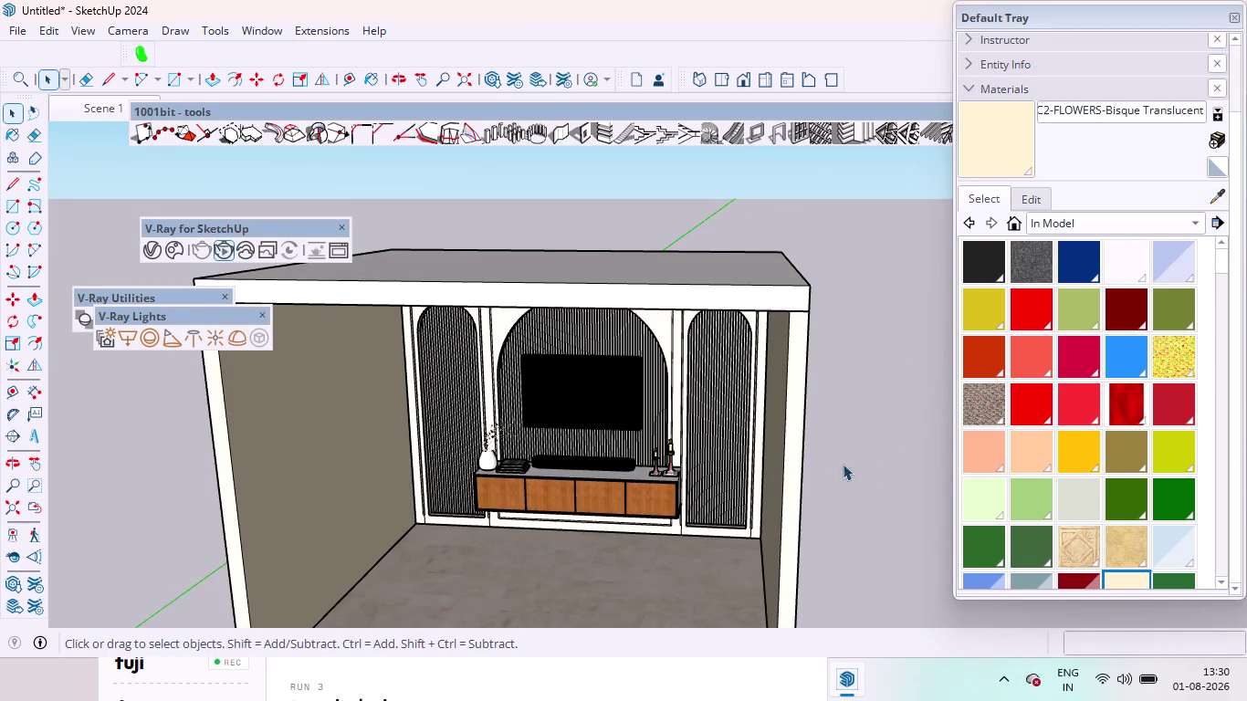
scroll(up, 3)
middle_drag(521, 434, 535, 332)
scroll(up, 3)
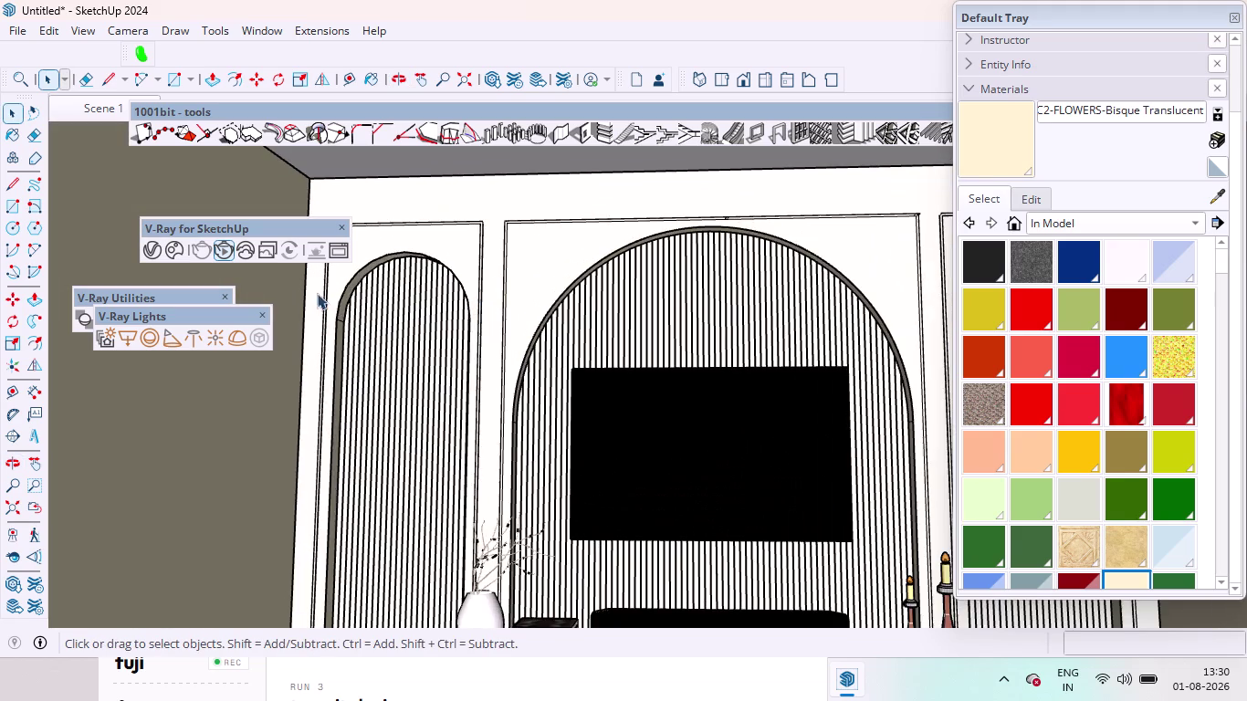
scroll(up, 3)
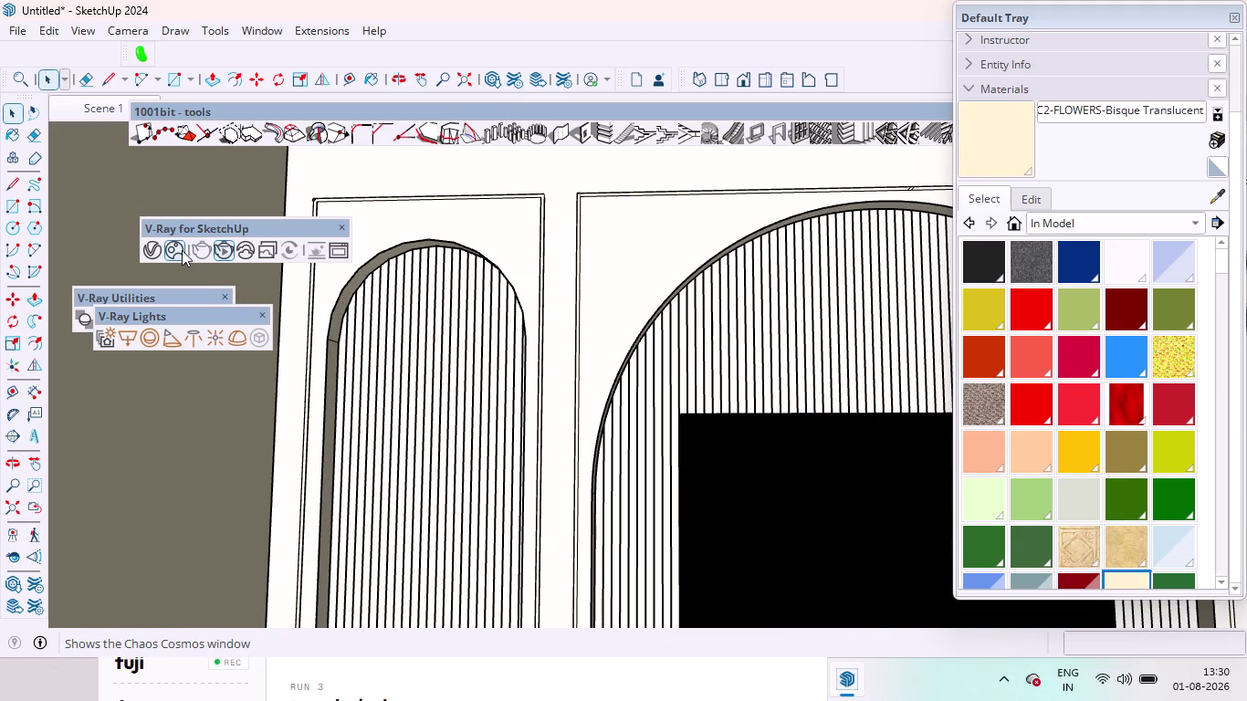
click(154, 252)
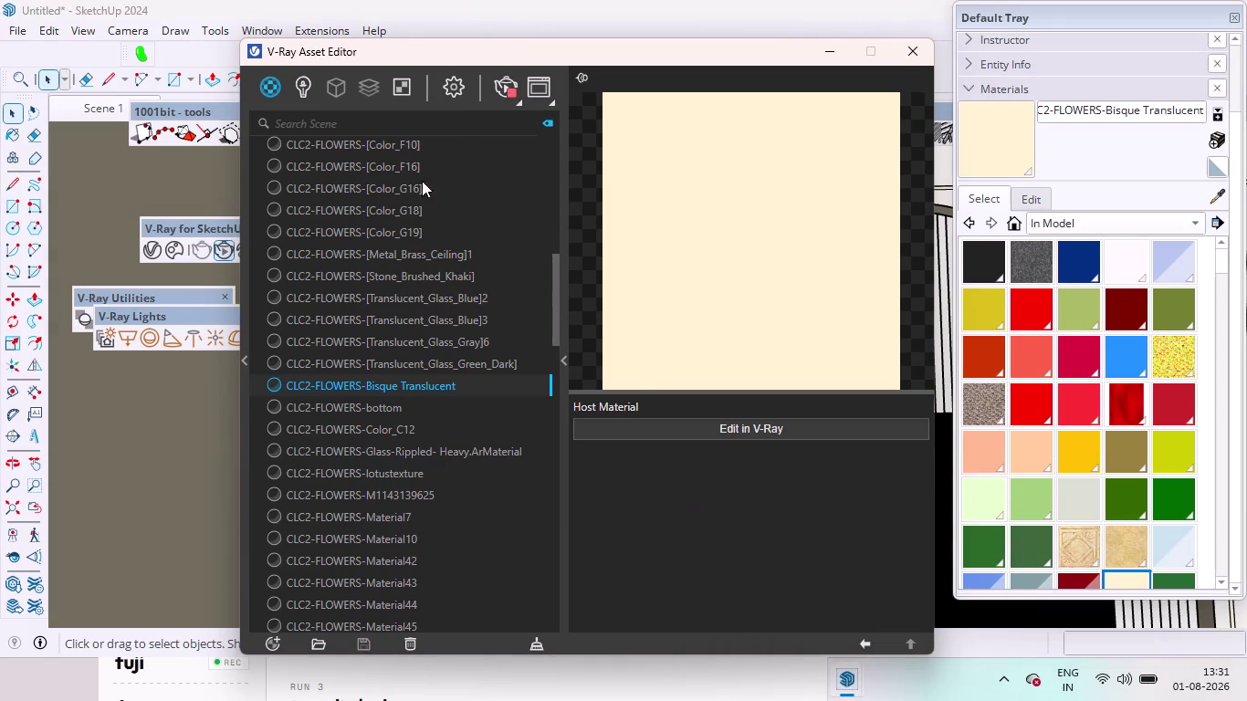
Set the first Mesh Light's colour temperature to 4500 in the V-Ray light list.
click(502, 82)
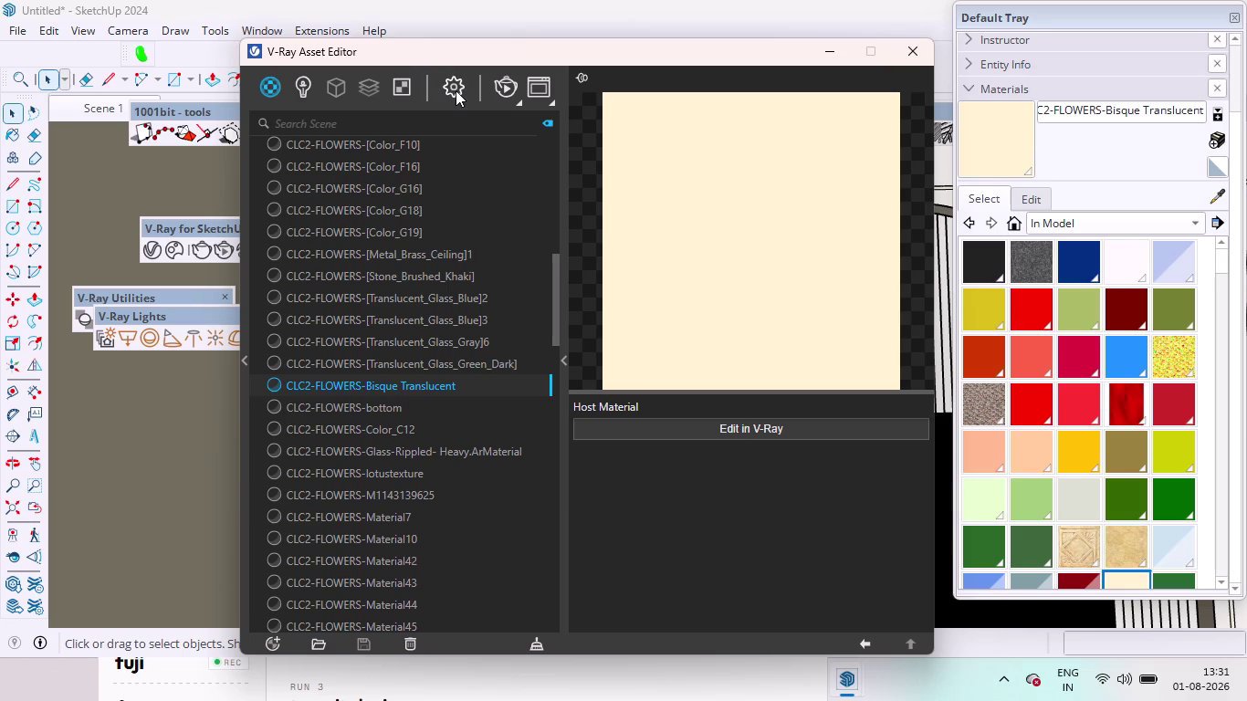
click(311, 87)
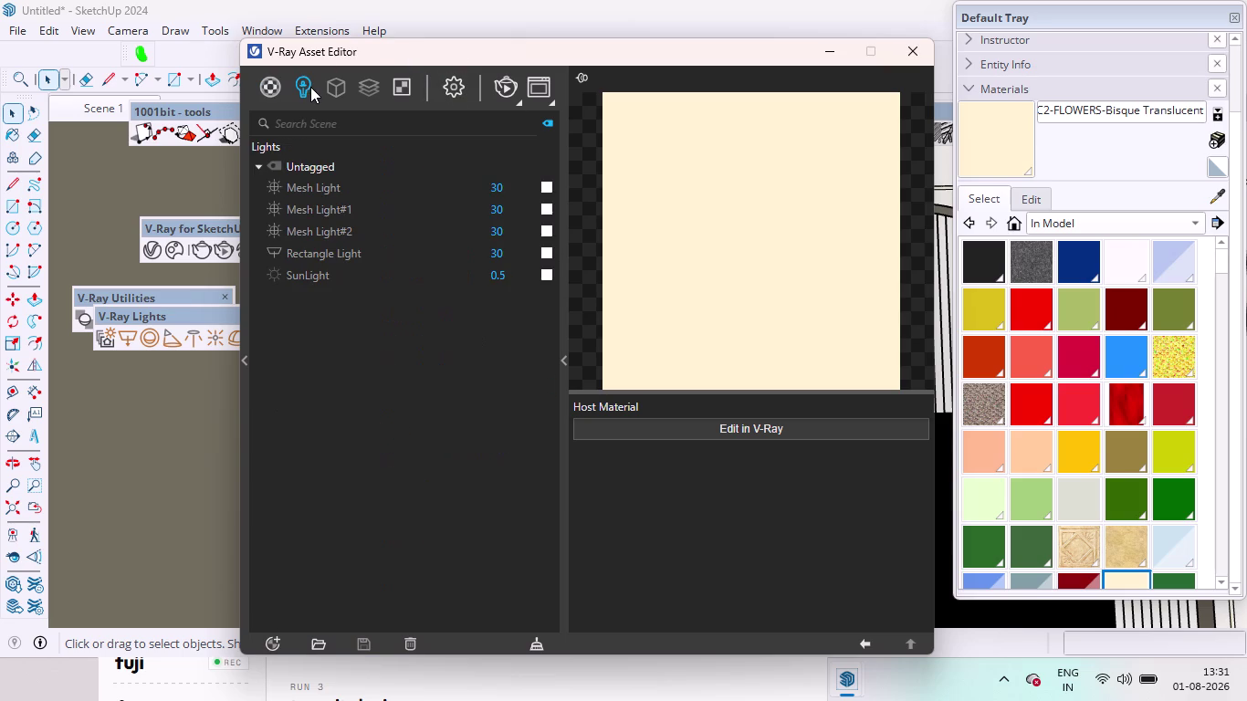
click(549, 184)
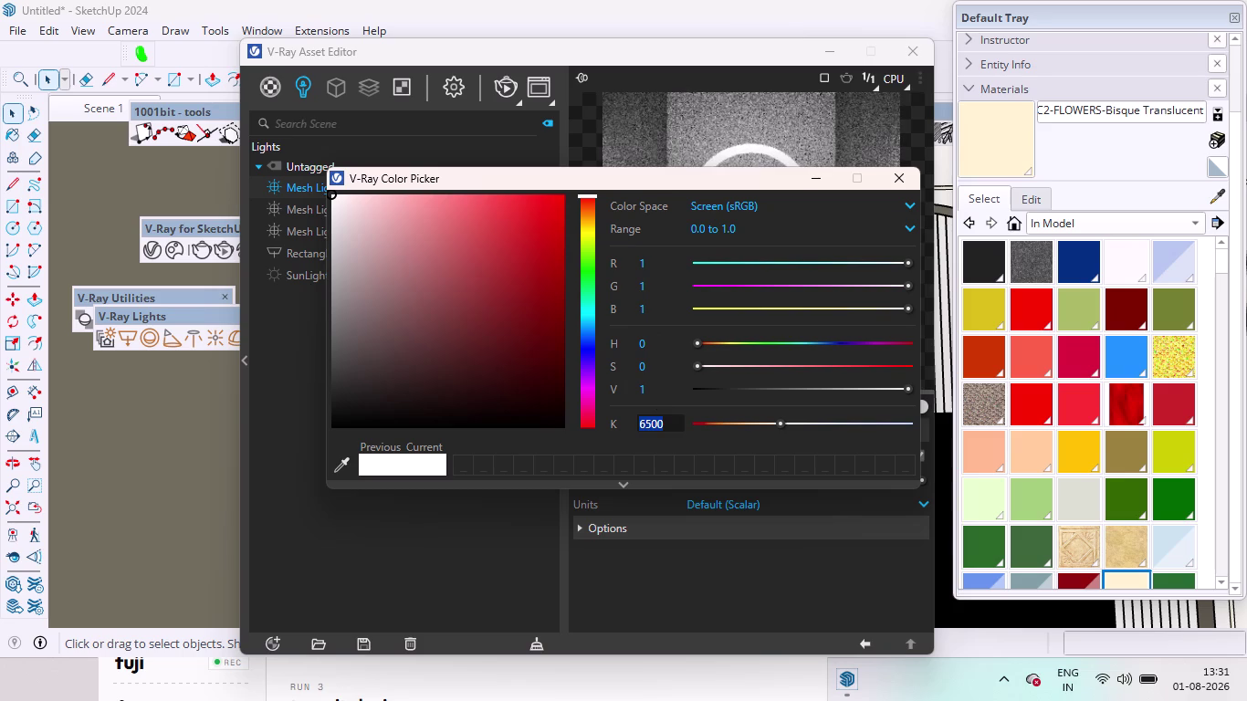
key(BackSpace)
key(BackSpace)
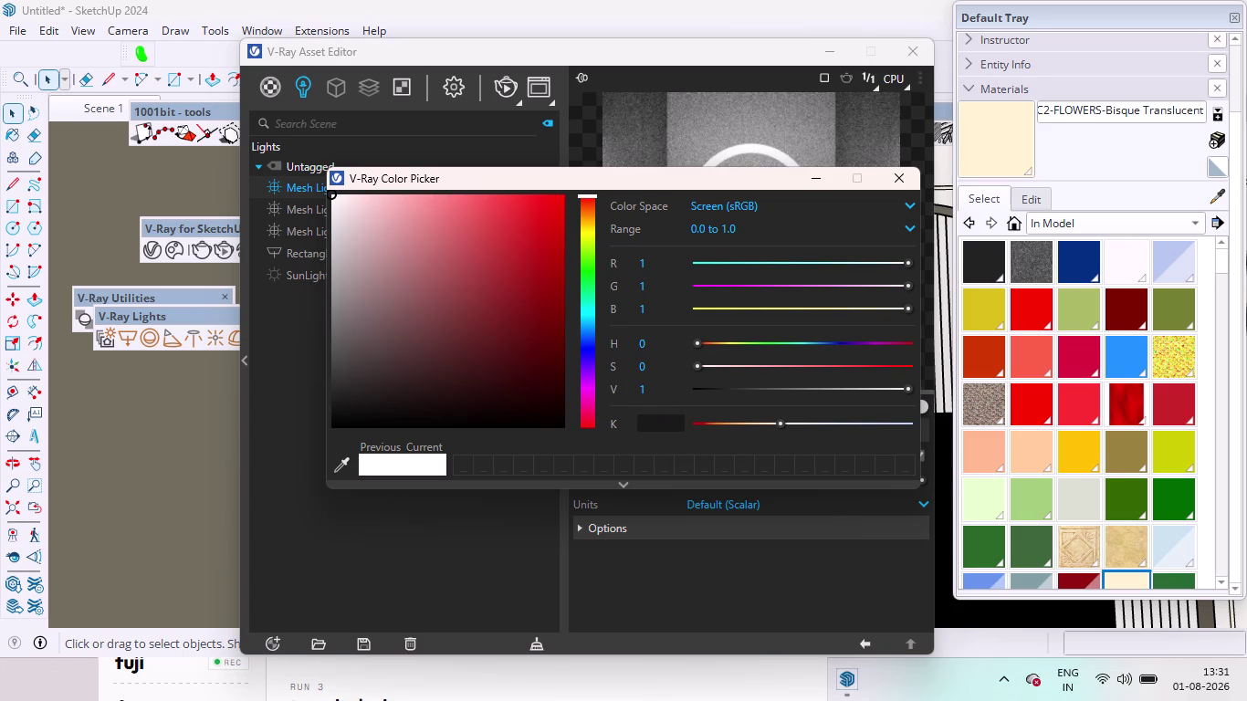
text(4500)
click(907, 173)
Copy the warm colour onto Mesh Light#1 and Mesh Light#2, then start a test render.
drag(545, 182, 551, 203)
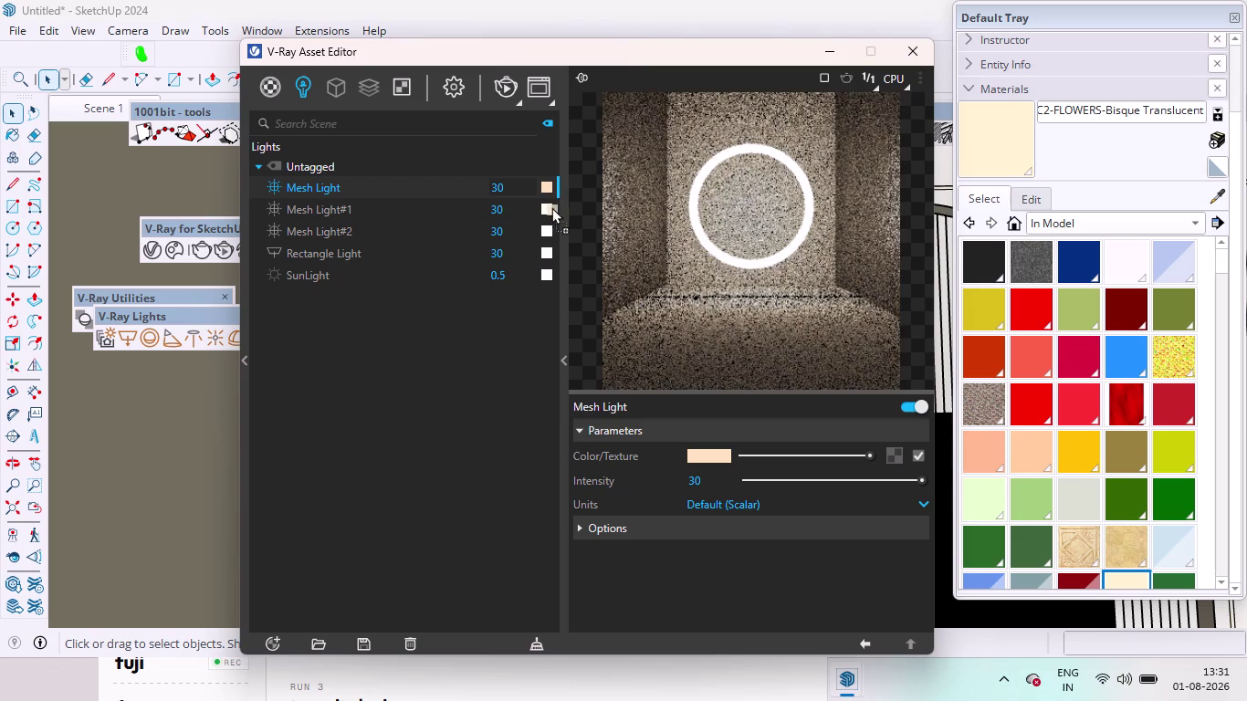
drag(551, 204, 545, 208)
drag(548, 208, 543, 227)
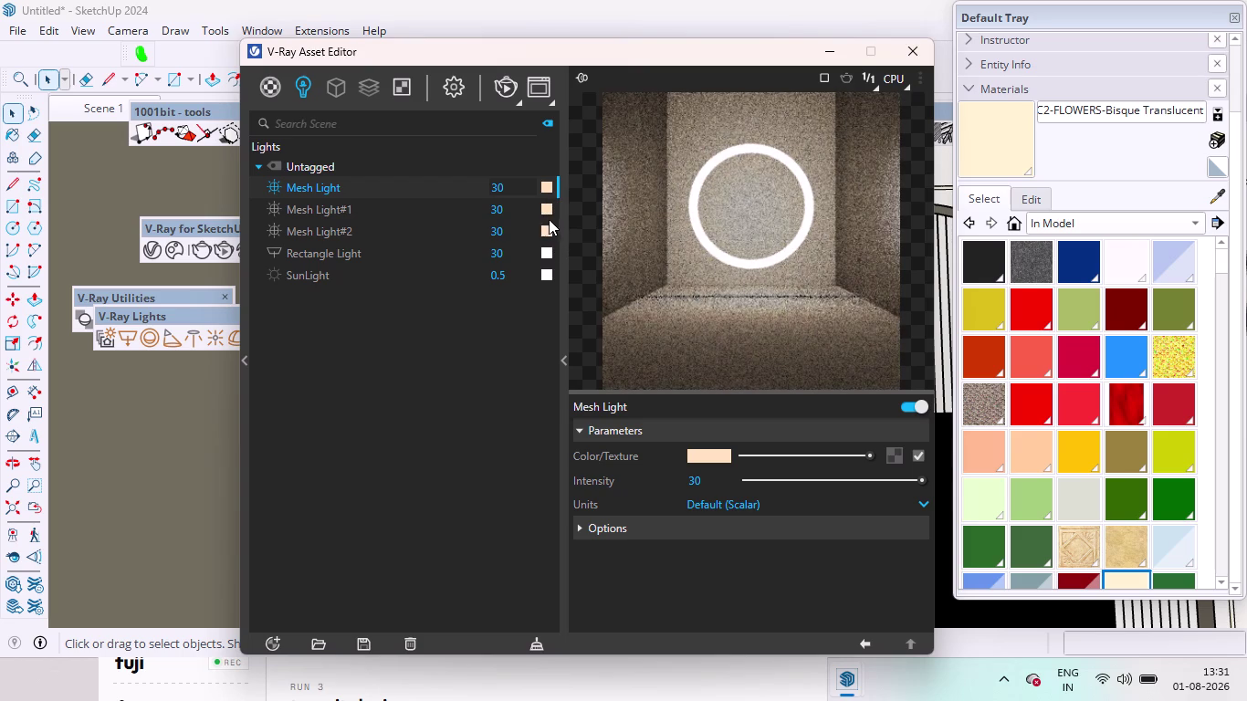
drag(553, 223, 552, 245)
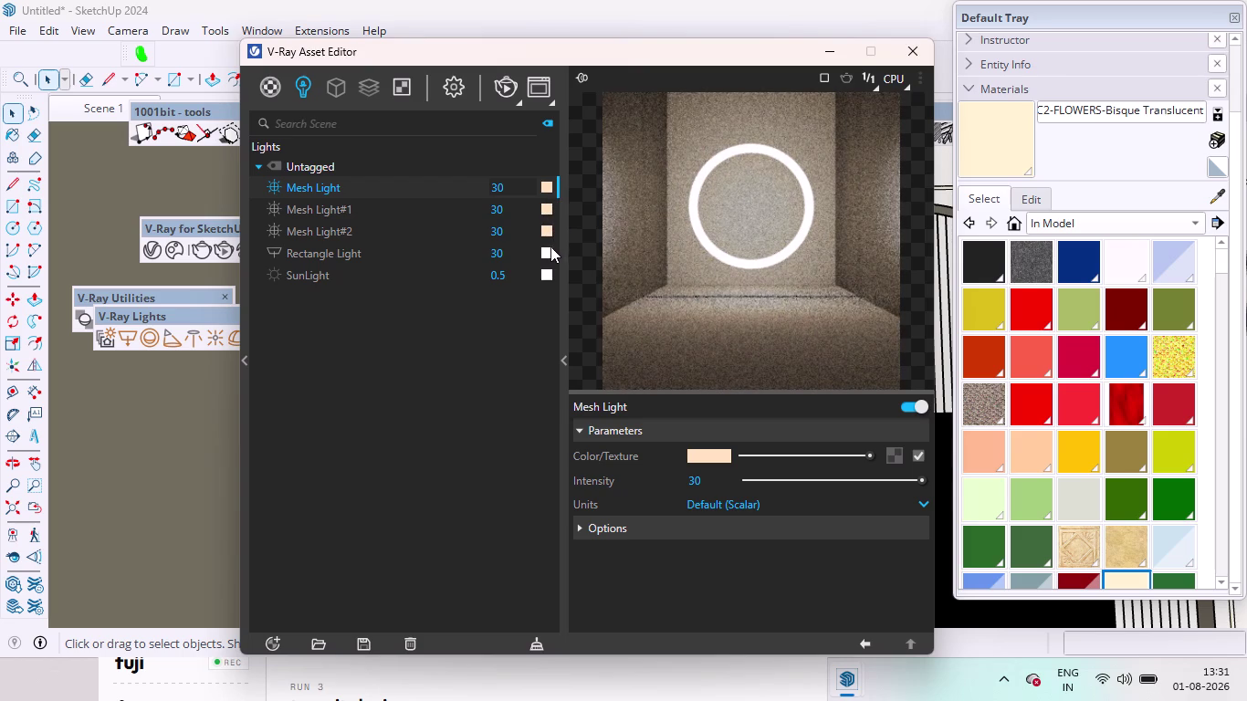
drag(551, 245, 547, 251)
click(508, 88)
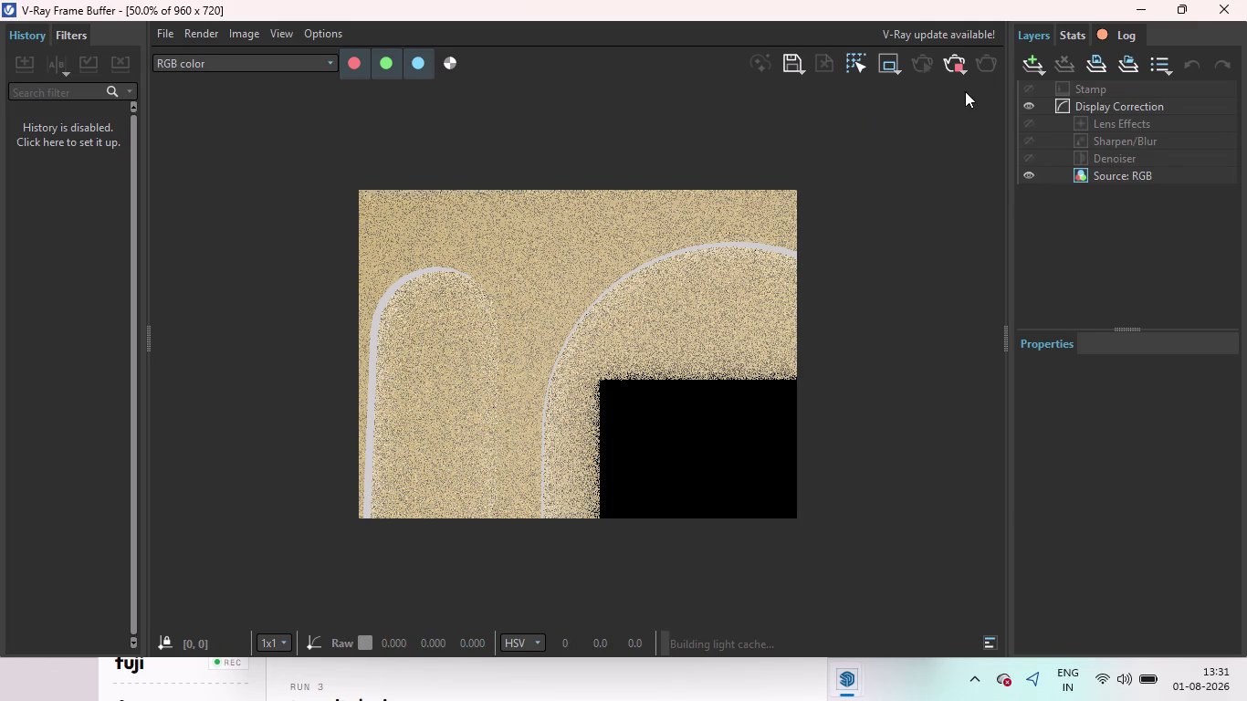
Close the V-Ray Frame Buffer render window and the Asset Editor.
drag(744, 10, 783, 232)
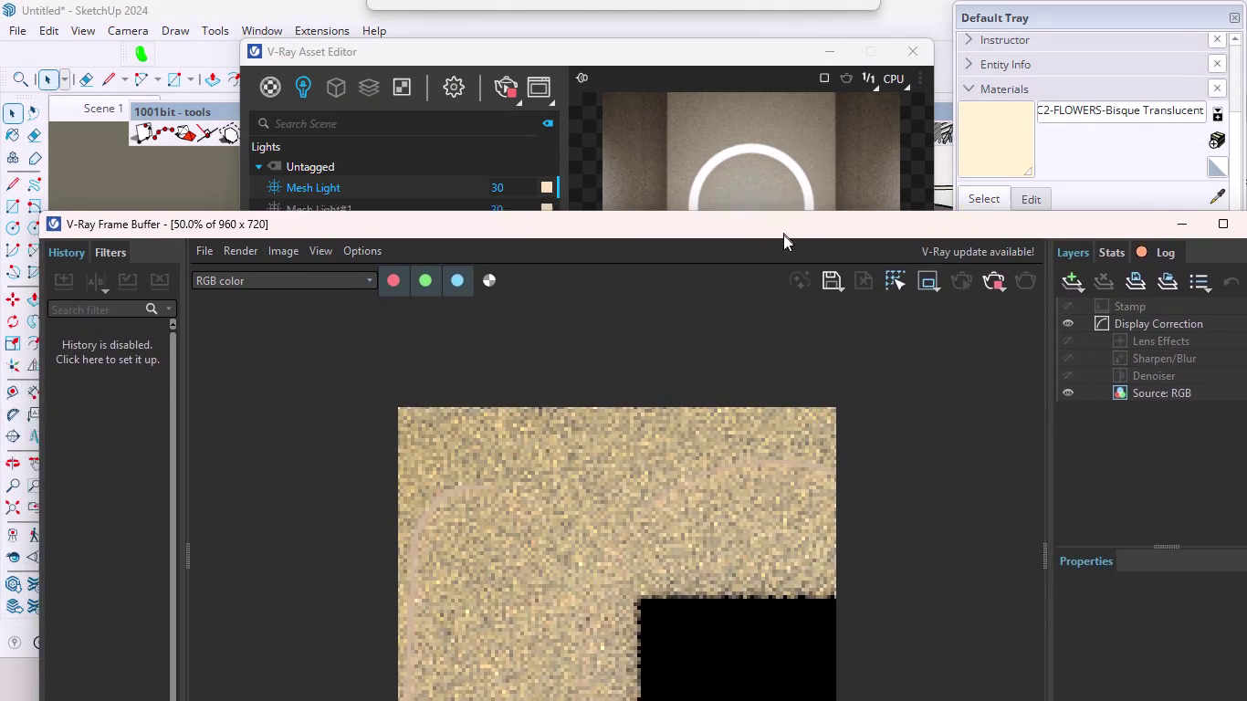
drag(784, 232, 582, 329)
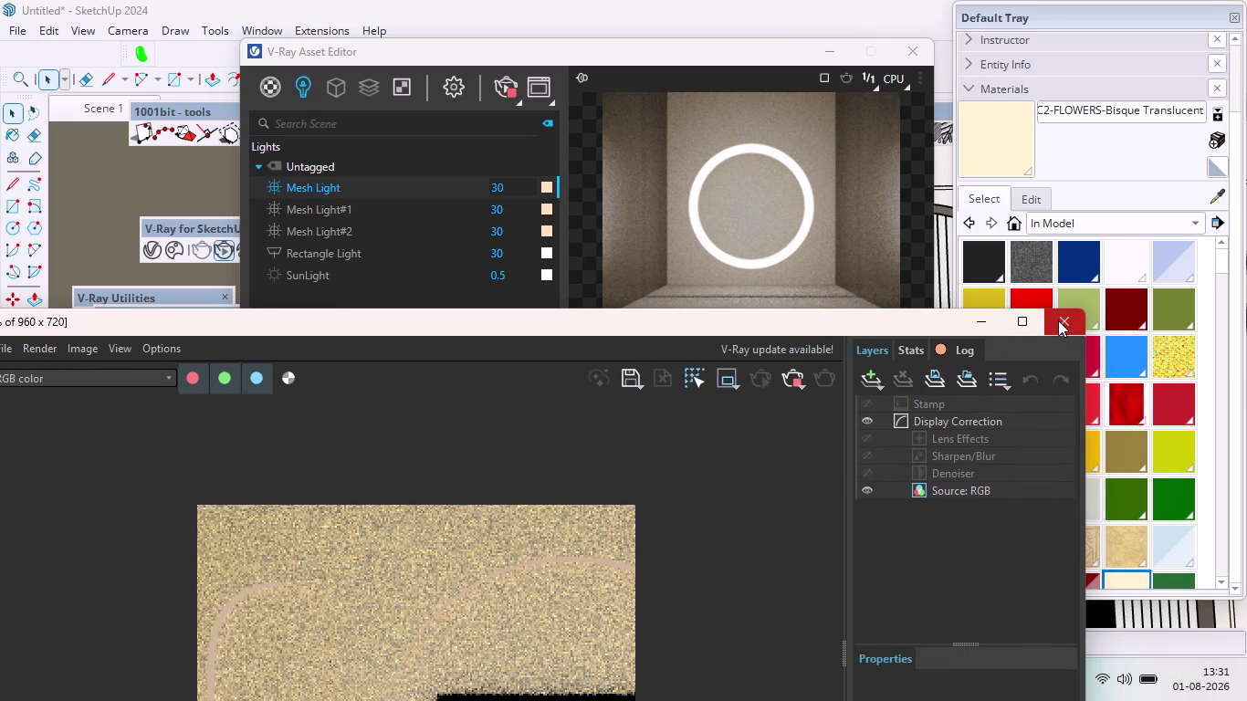
click(1058, 322)
click(908, 53)
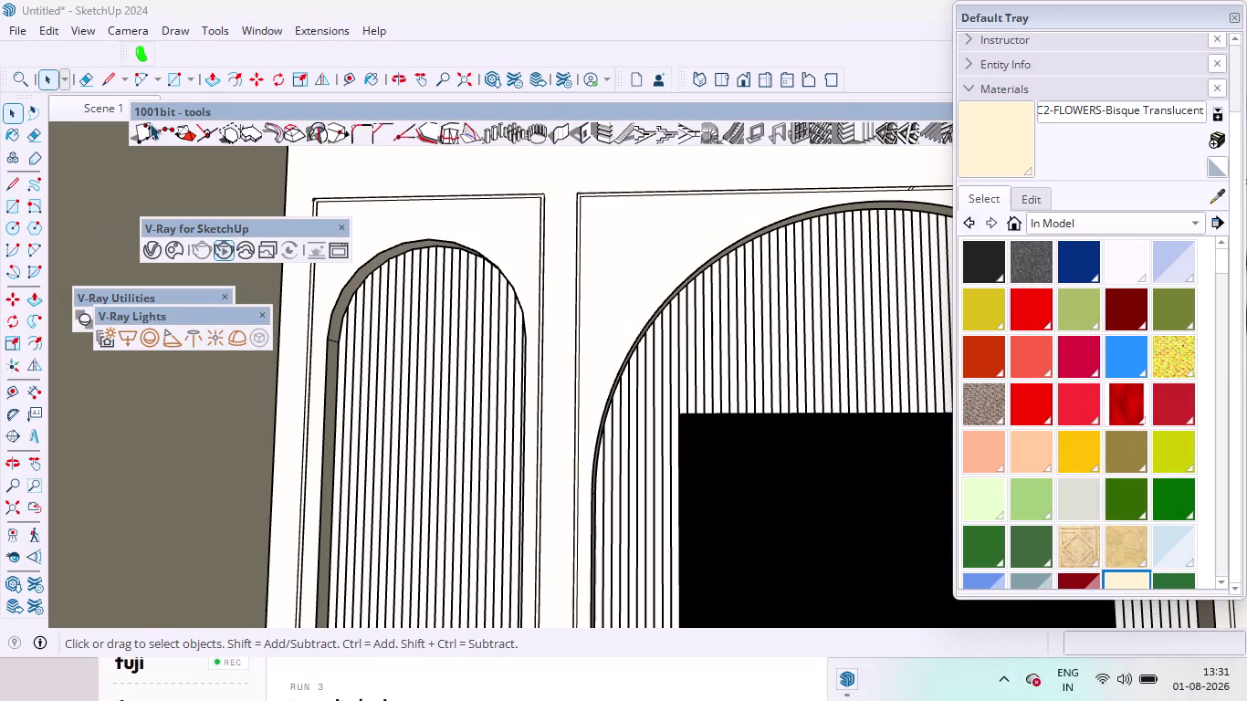
click(74, 106)
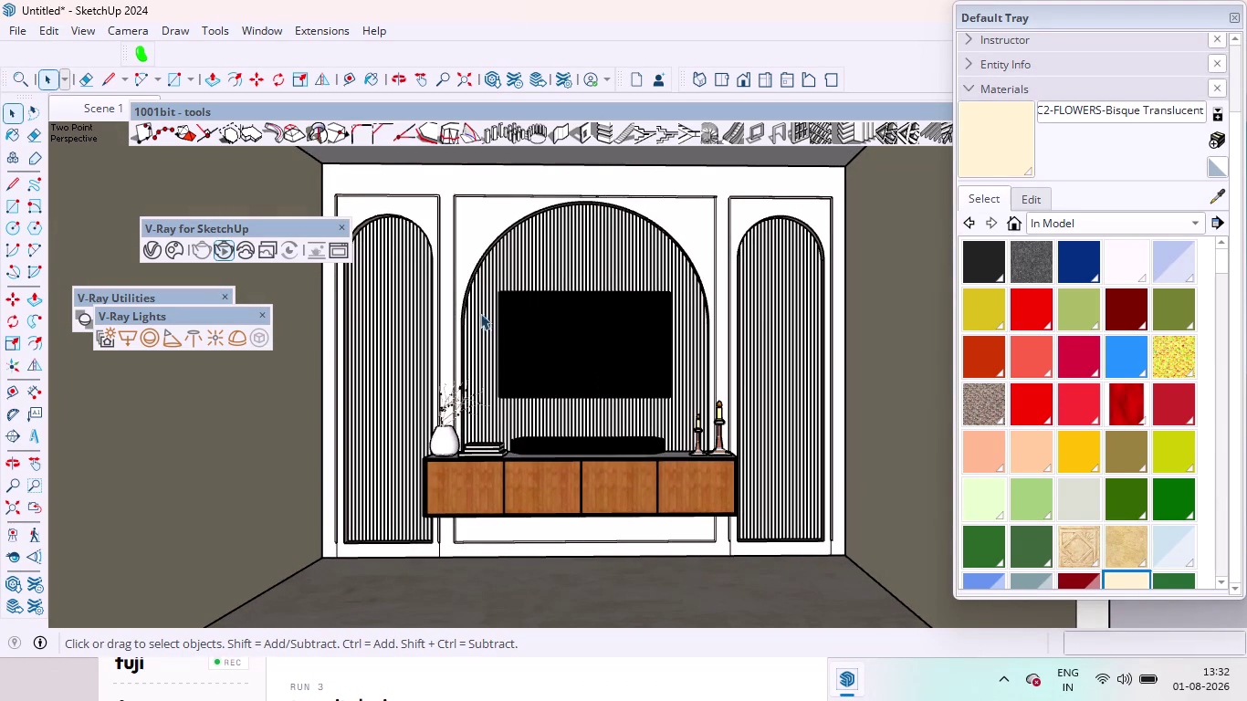
Orbit and zoom until the TV wall is viewed straight on.
scroll(down, 3)
middle_drag(521, 382, 597, 430)
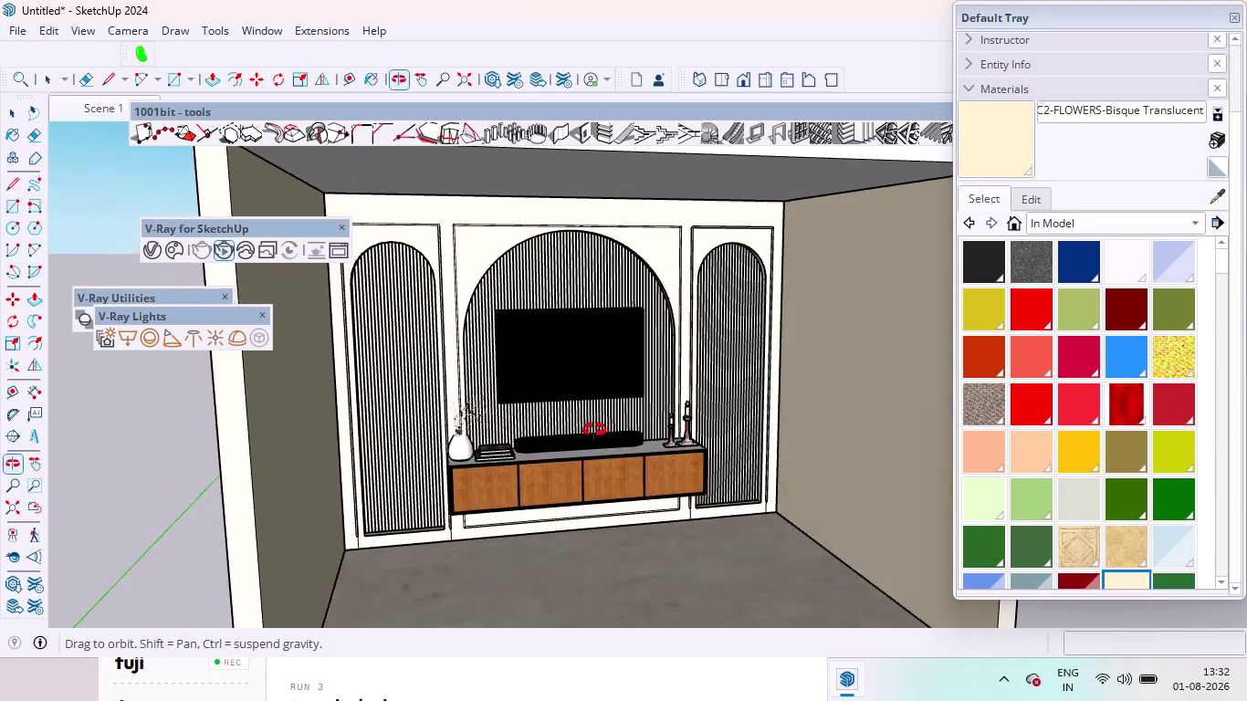
middle_drag(597, 430, 517, 409)
scroll(up, 3)
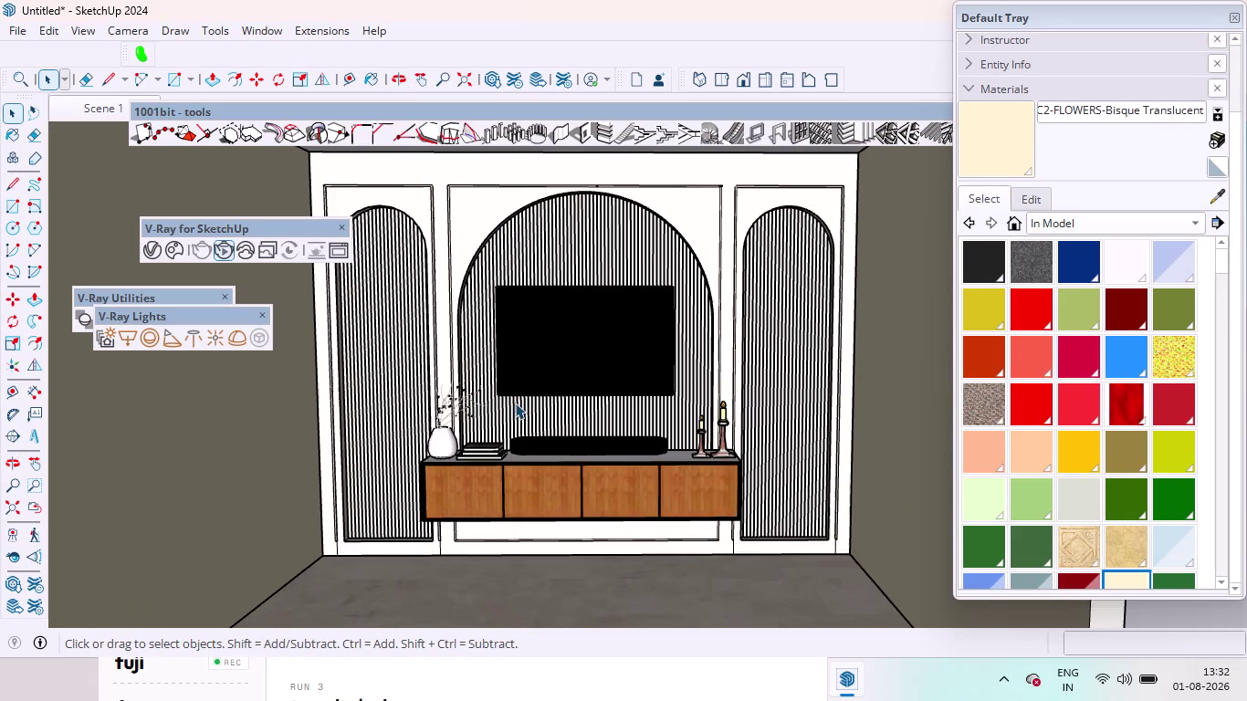
scroll(up, 3)
middle_drag(537, 330, 525, 296)
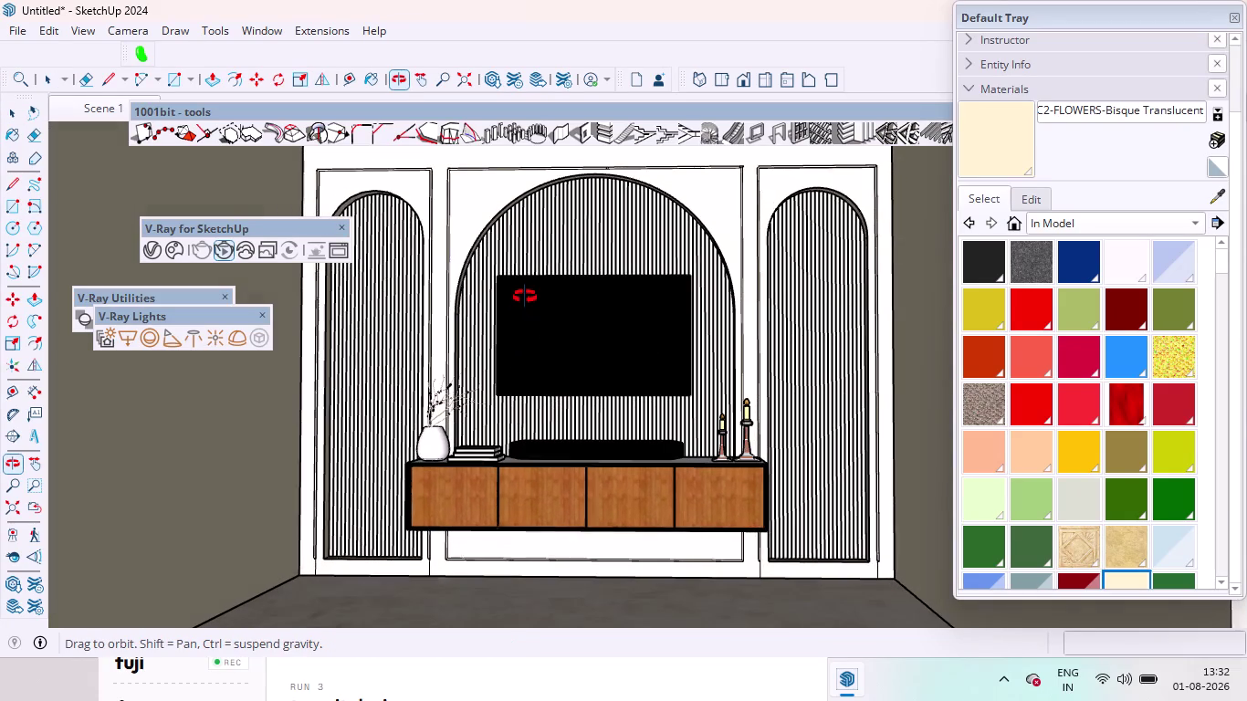
middle_drag(524, 297, 525, 298)
middle_drag(522, 305, 540, 309)
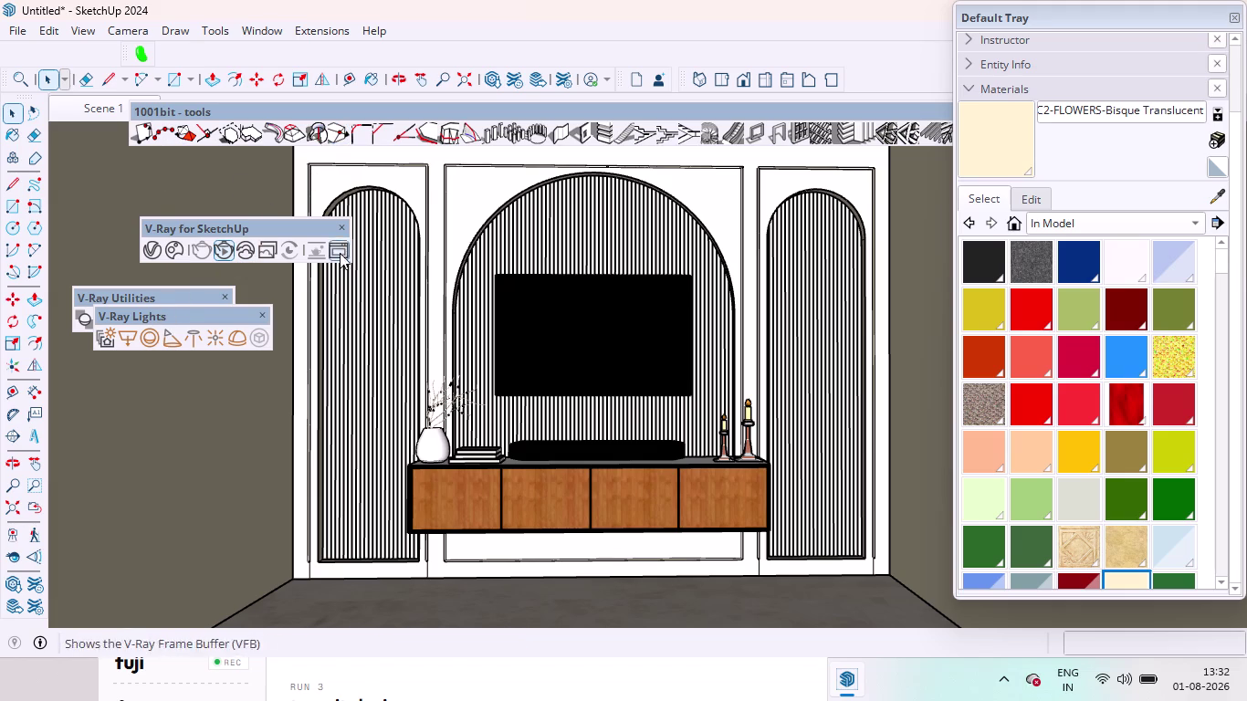
click(152, 258)
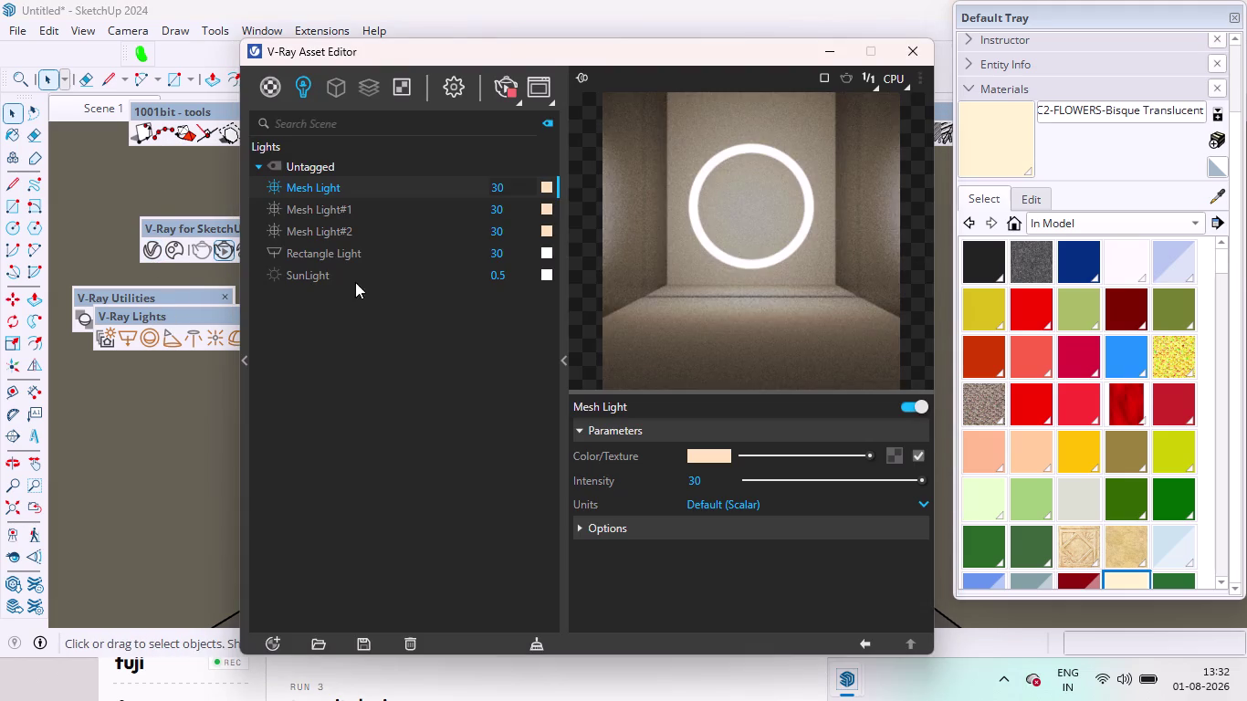
Start a V-Ray test render of the TV wall's front view.
click(502, 87)
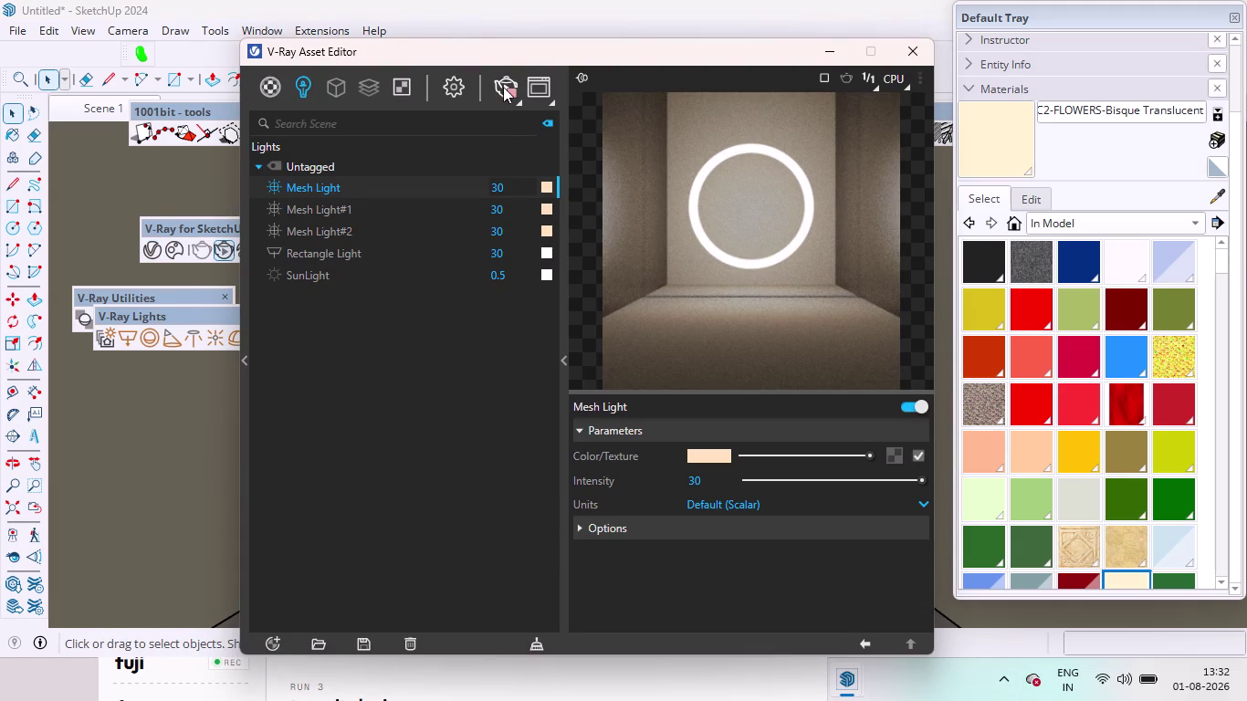
click(504, 92)
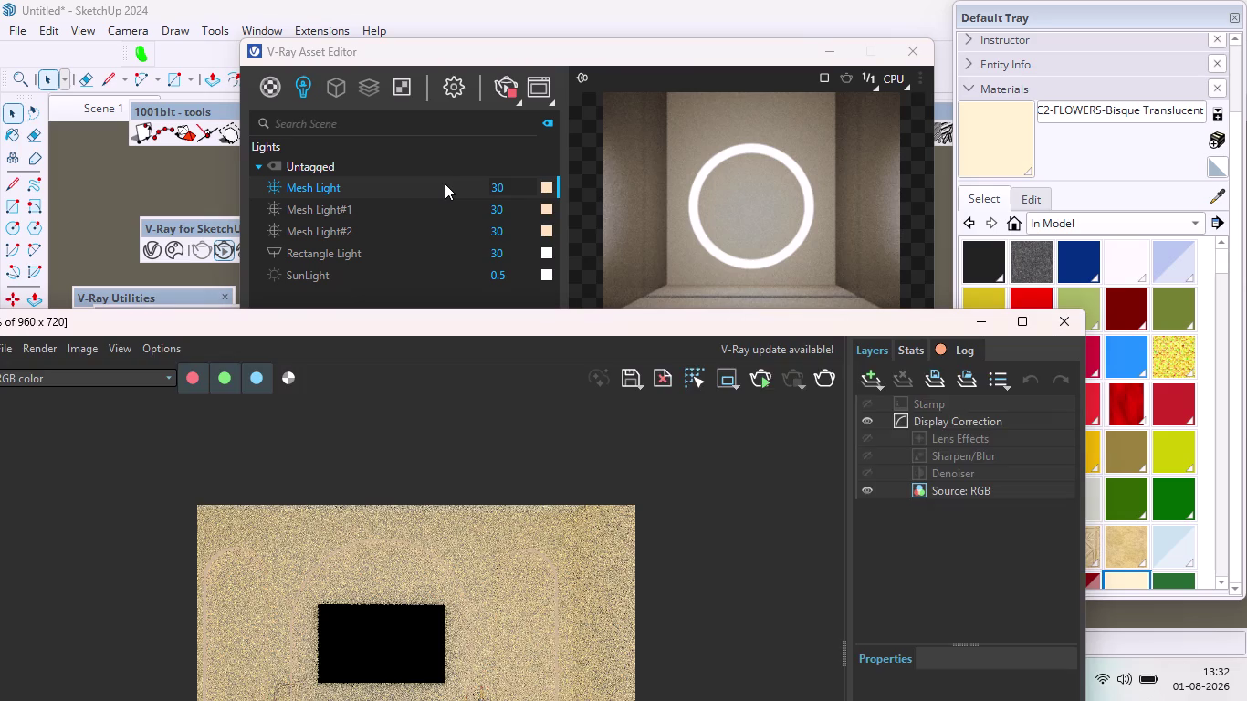
click(1030, 318)
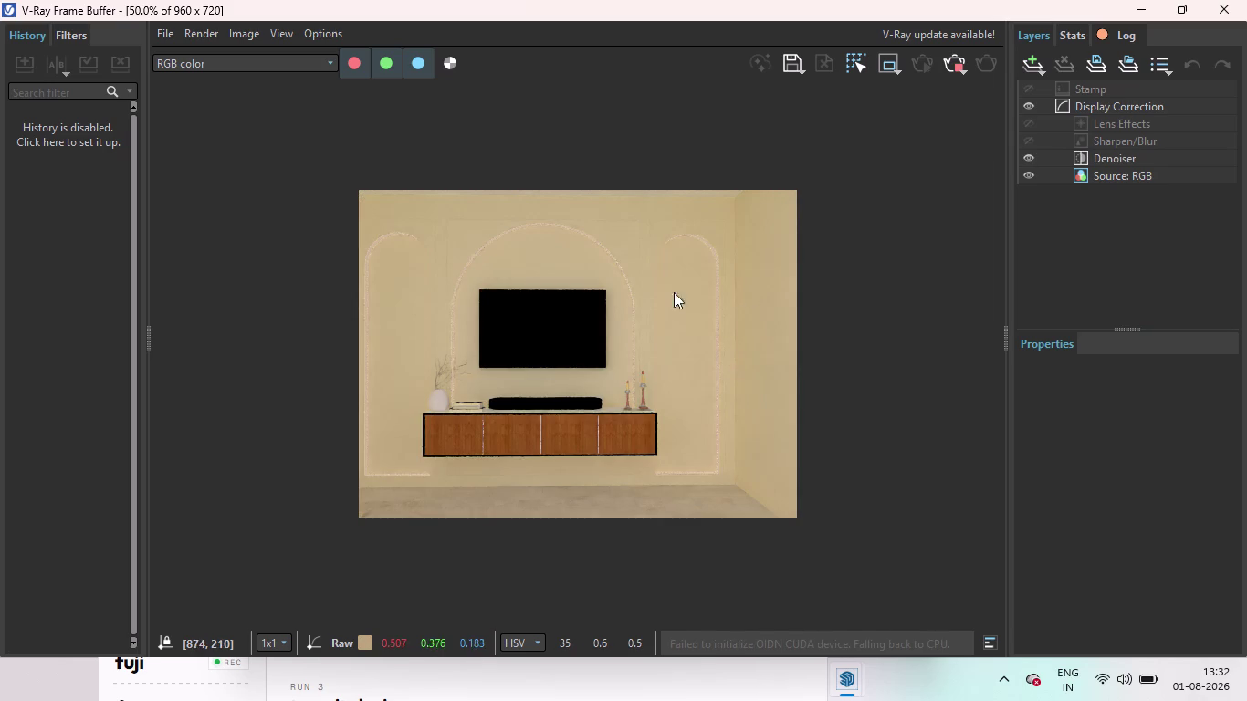
Inspect the rendered wall and TV area, then stop the render and close the frame buffer.
scroll(up, 3)
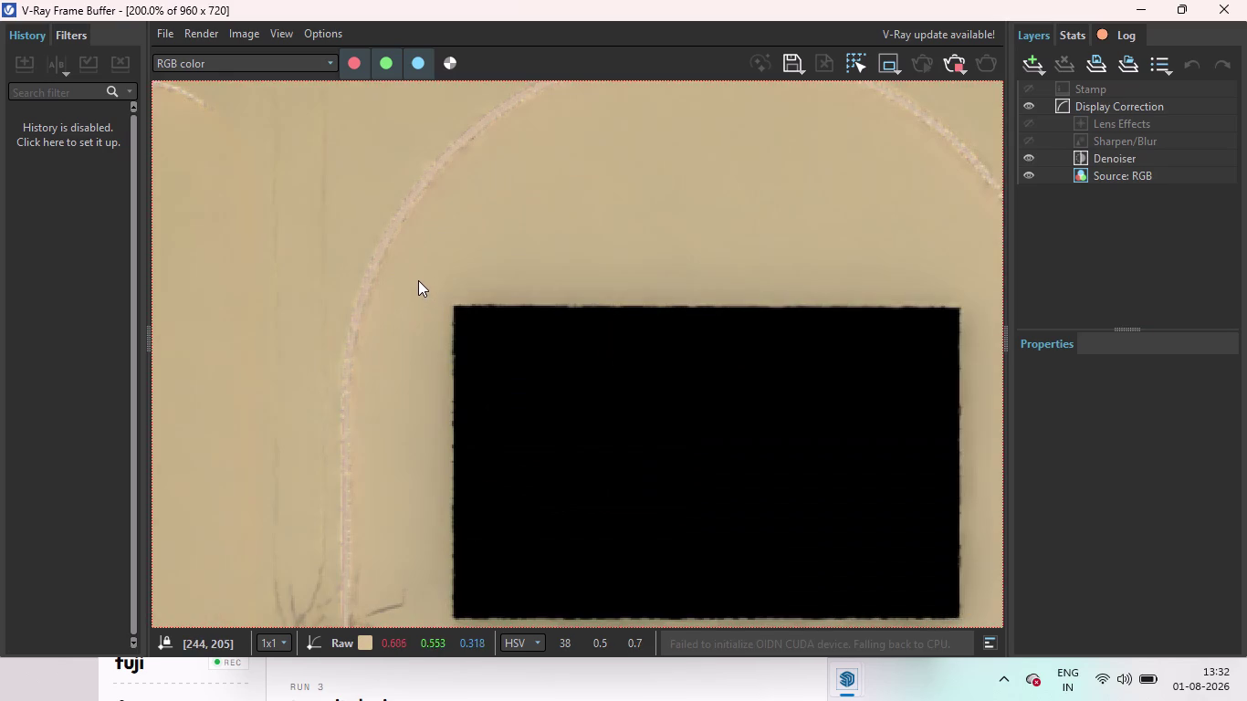
scroll(down, 3)
scroll(up, 3)
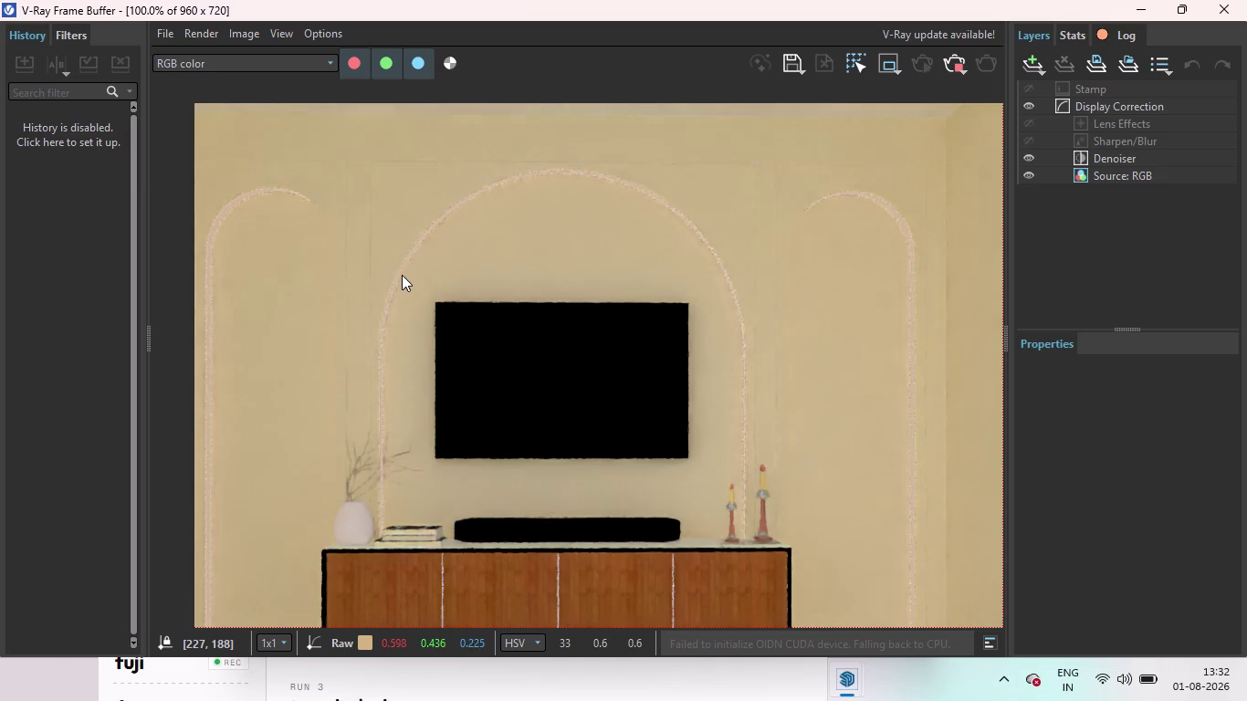
middle_drag(397, 275, 438, 285)
scroll(down, 3)
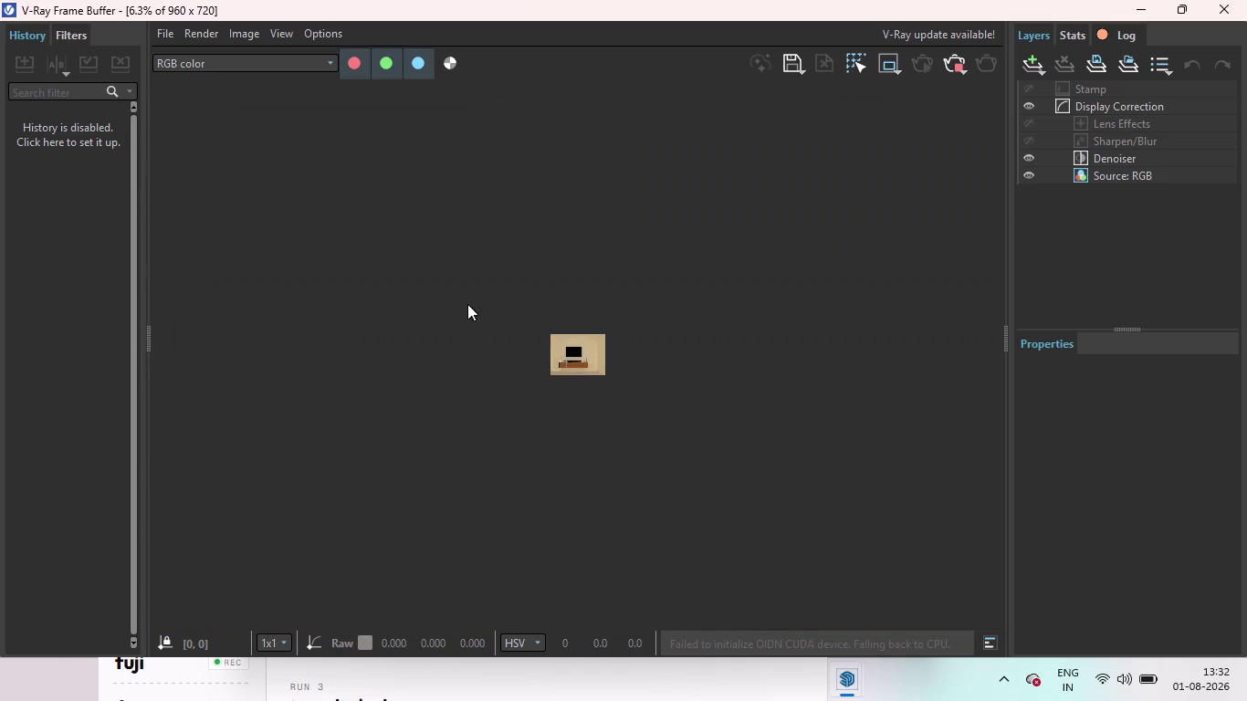
scroll(up, 3)
scroll(up, 3)
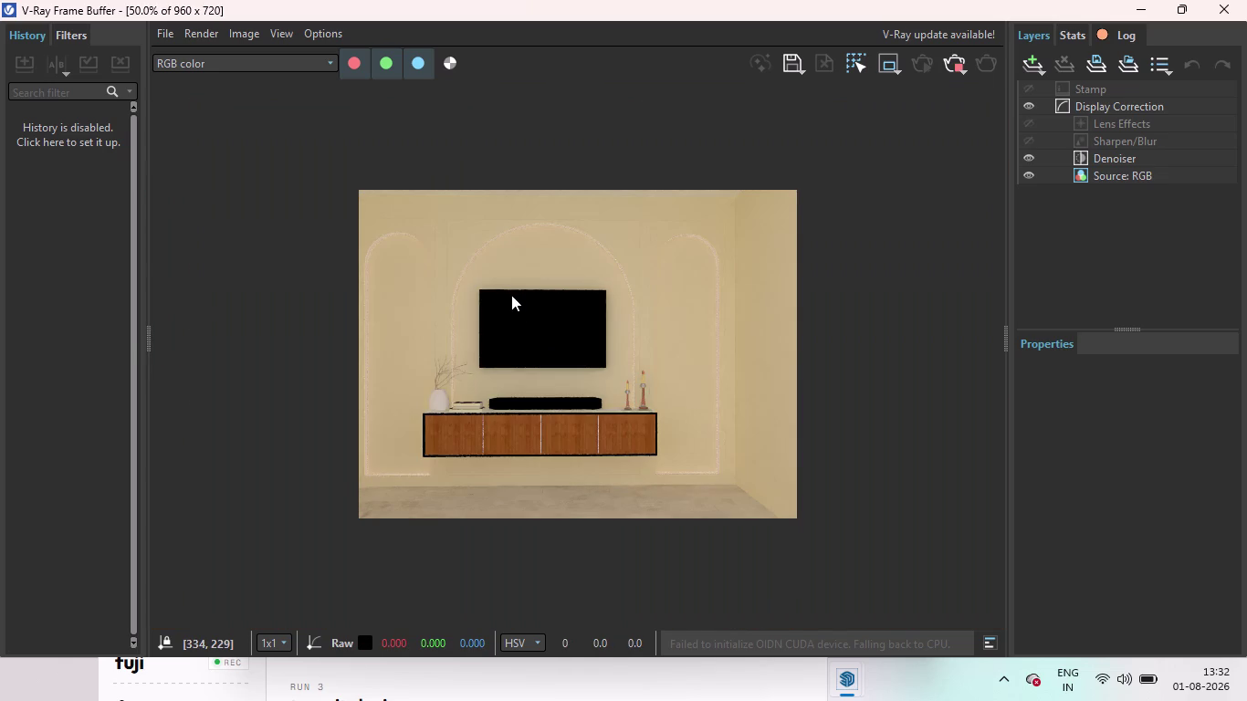
scroll(up, 3)
scroll(down, 3)
scroll(down, 3)
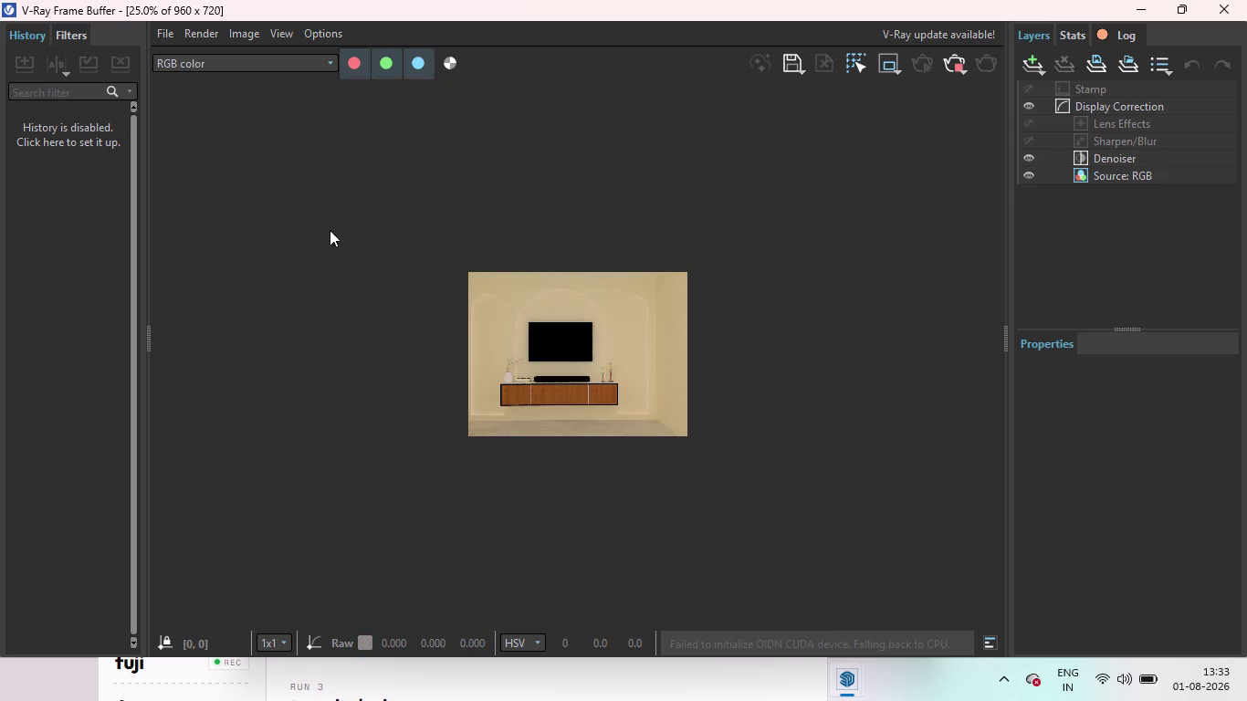
scroll(up, 3)
scroll(down, 3)
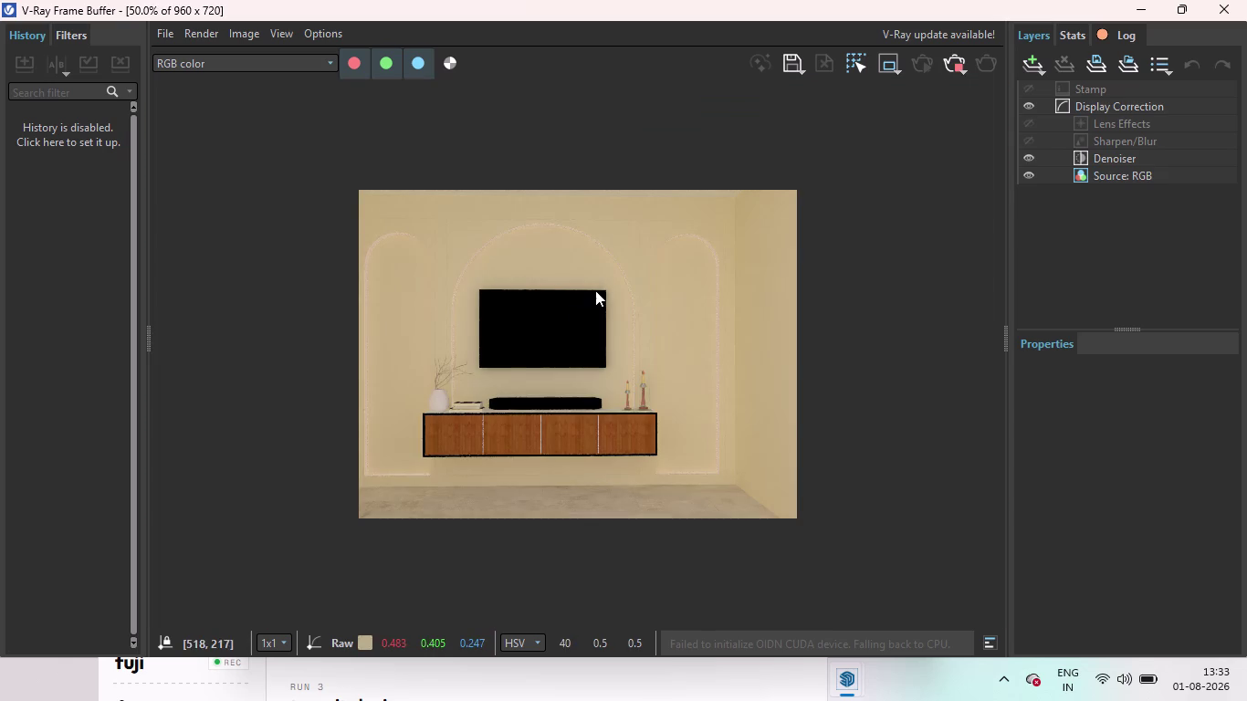
scroll(up, 3)
scroll(down, 3)
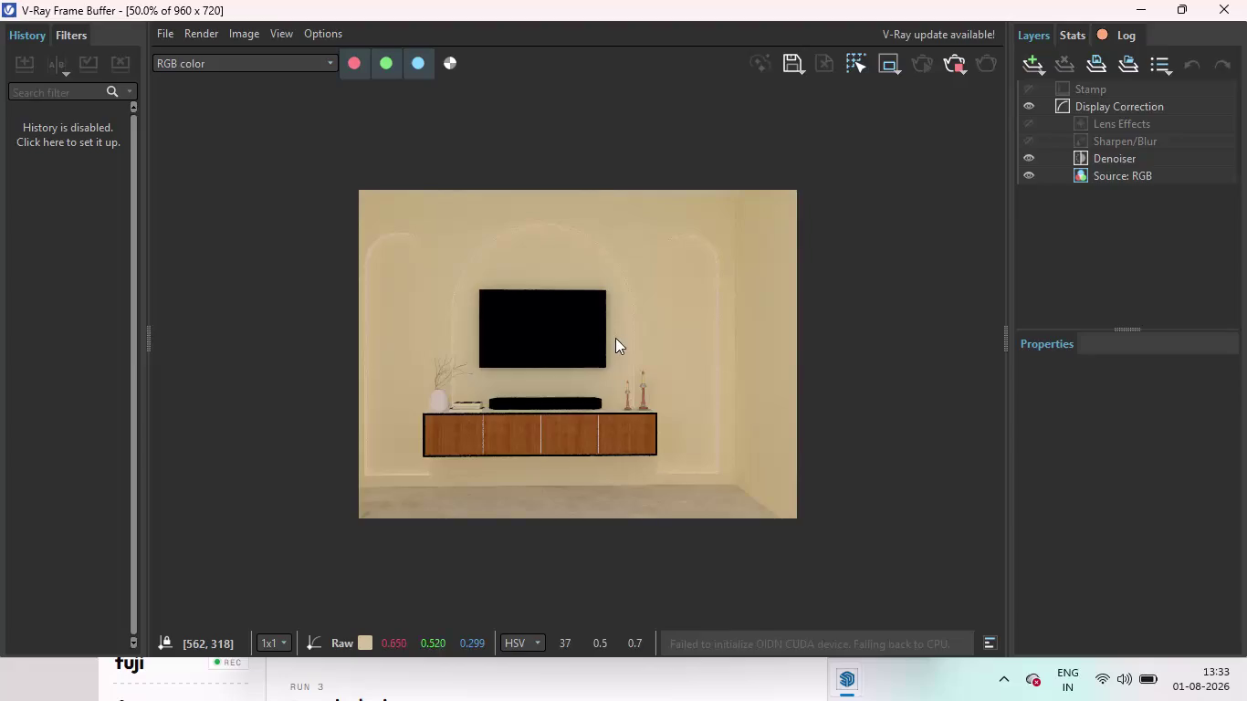
middle_drag(615, 342, 590, 412)
scroll(up, 3)
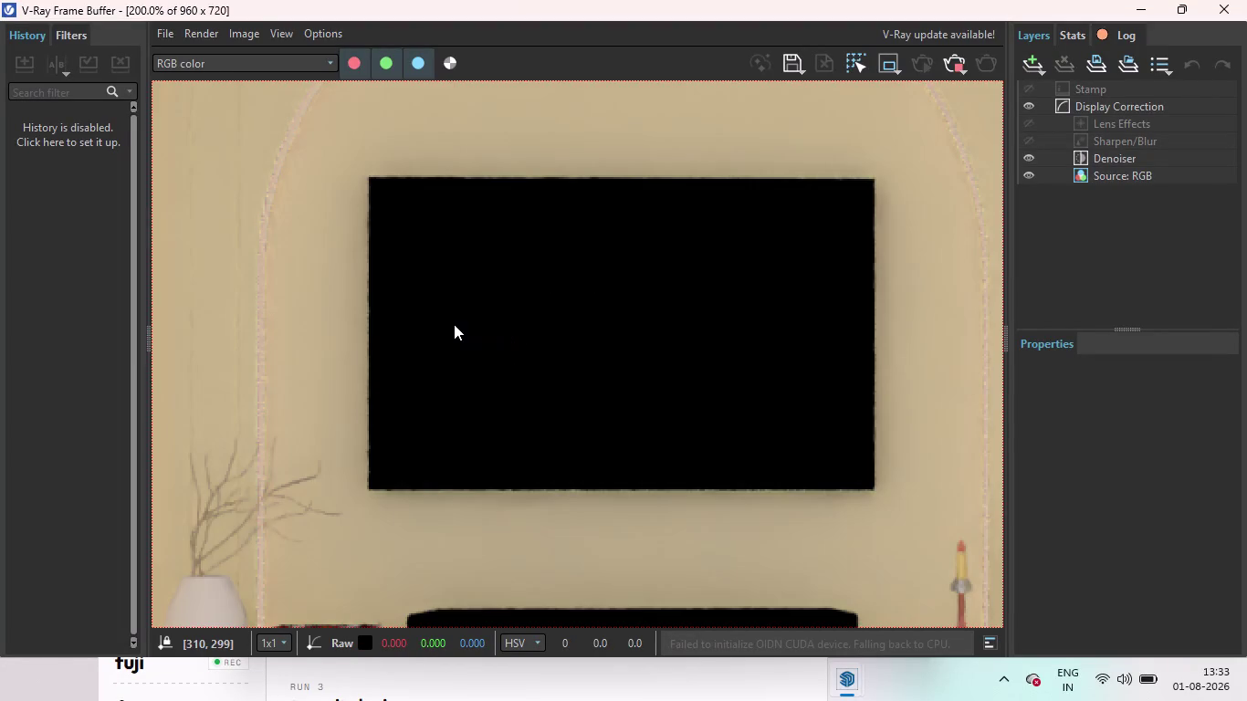
scroll(down, 3)
scroll(down, 3)
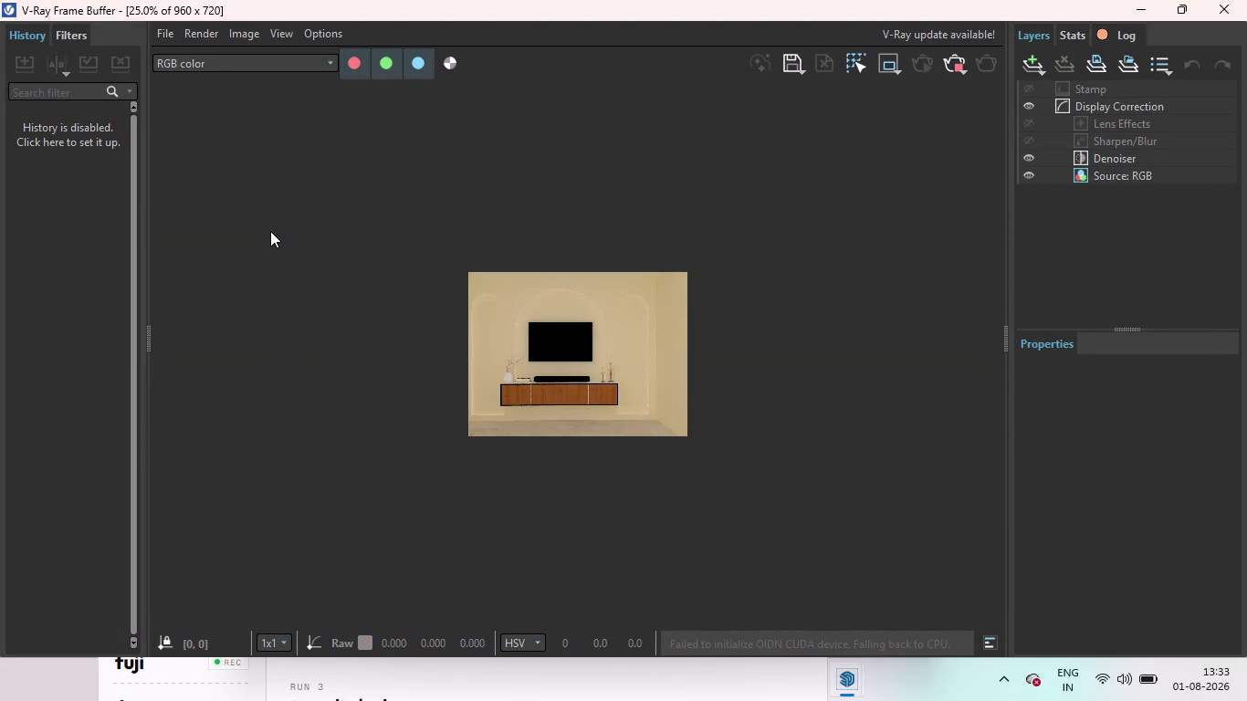
scroll(up, 3)
scroll(down, 3)
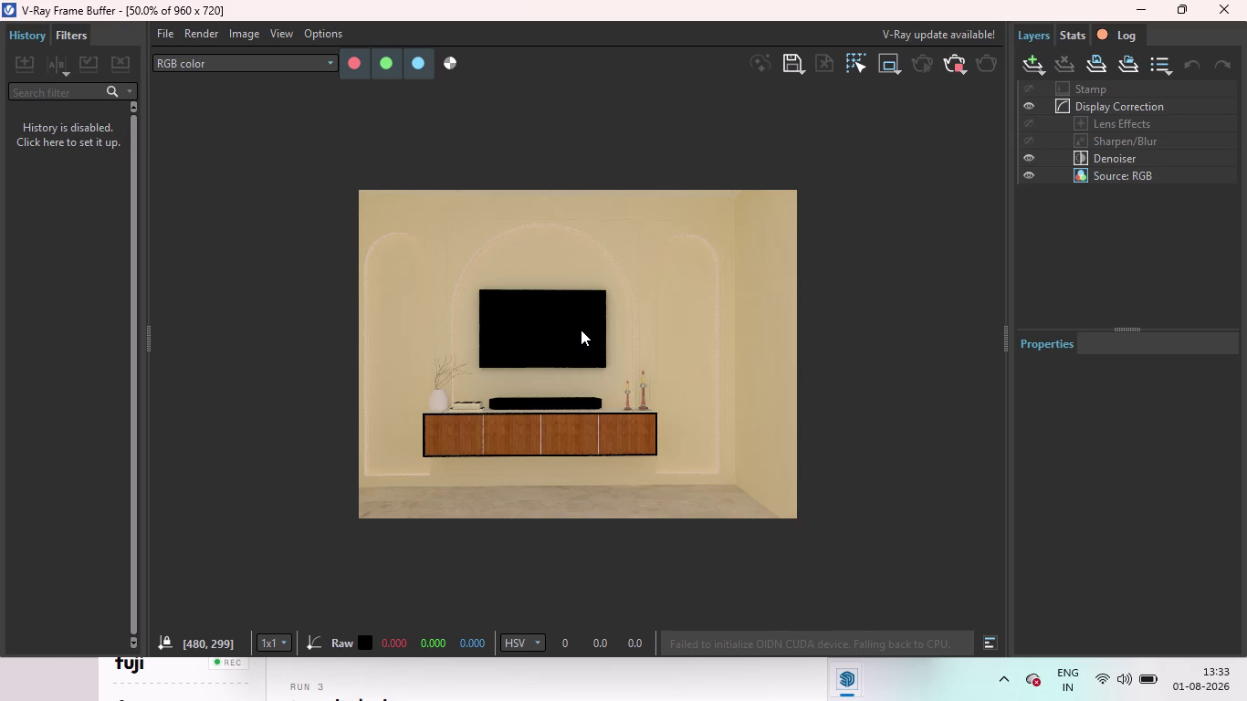
scroll(up, 3)
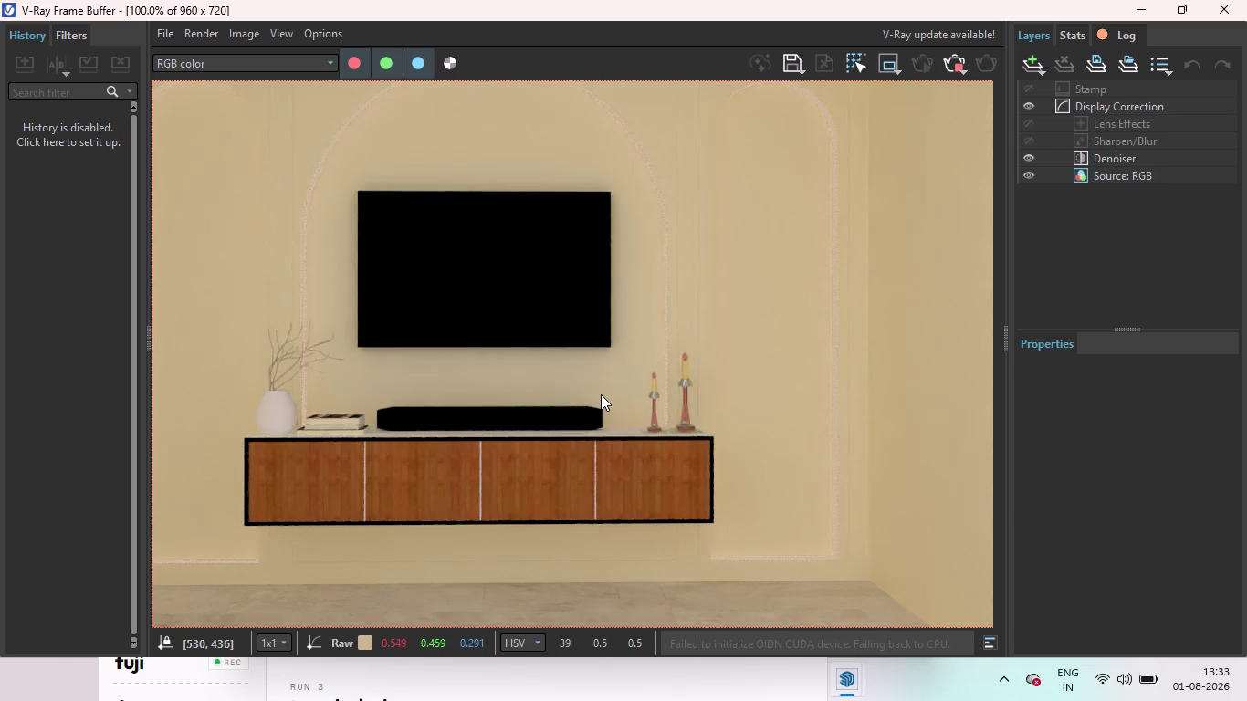
scroll(down, 3)
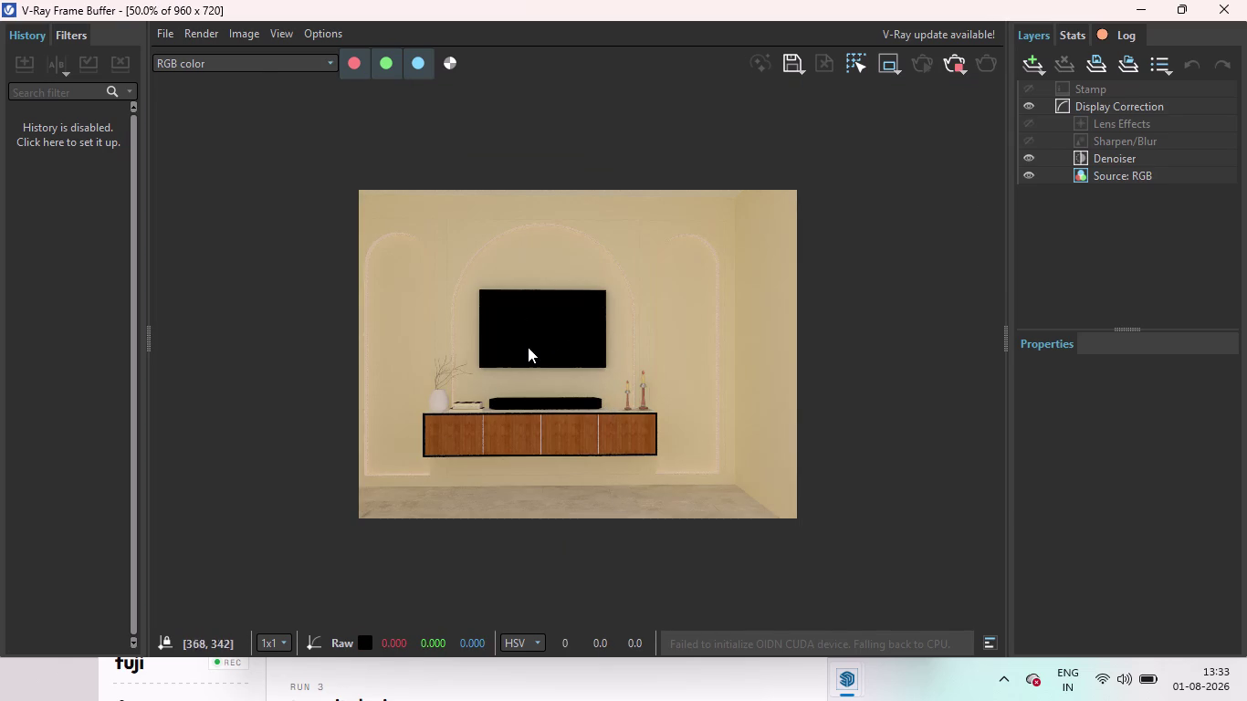
scroll(up, 3)
scroll(down, 3)
scroll(up, 3)
scroll(down, 3)
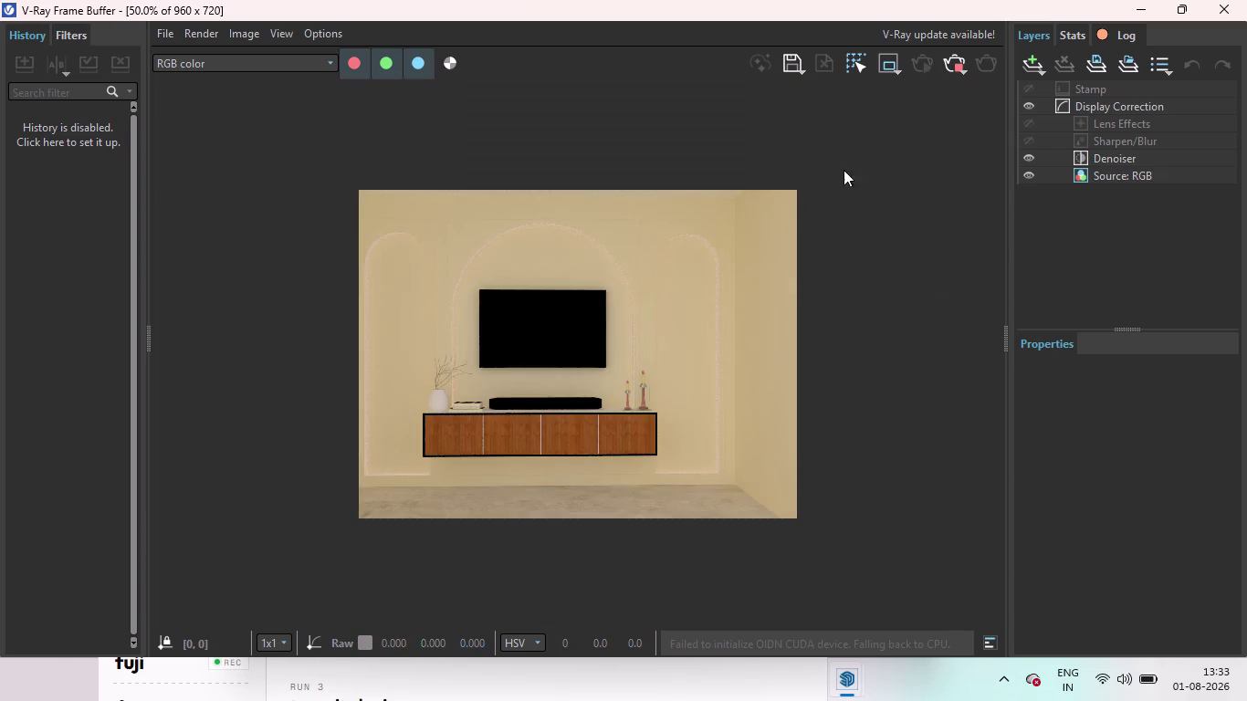
click(950, 63)
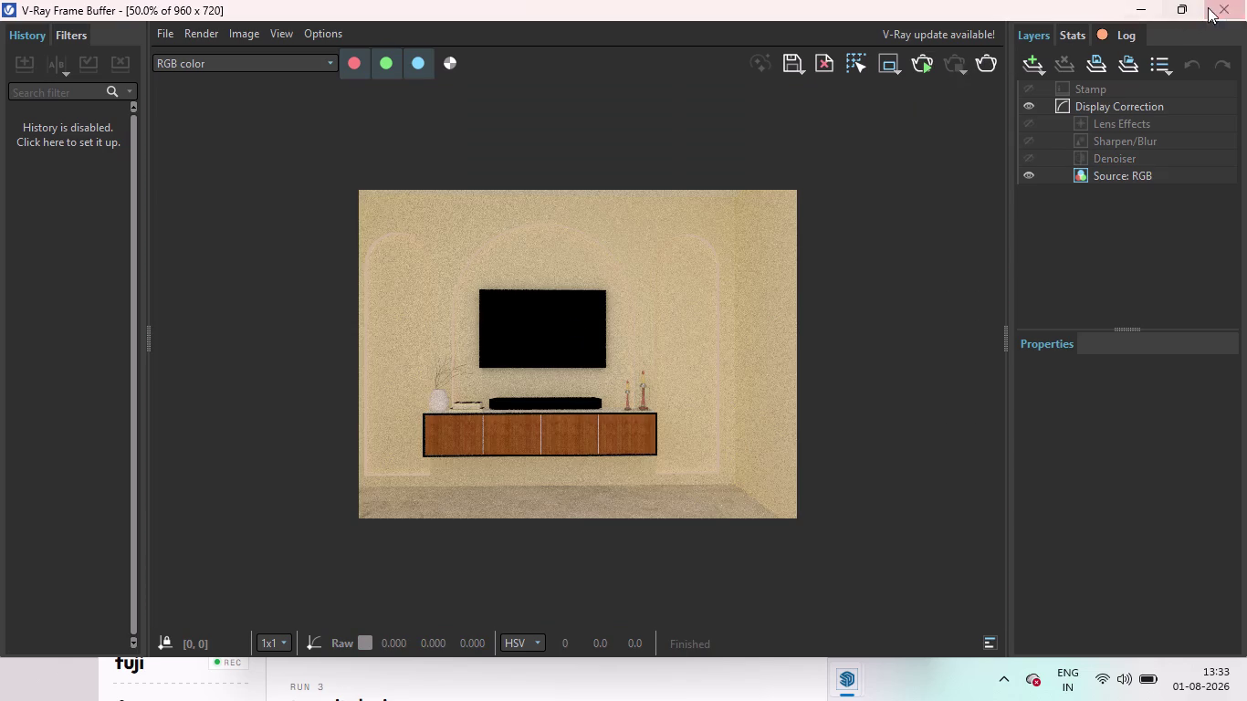
click(1218, 3)
Move the asset editor aside, then delete the arch louvres and undo the deletion.
drag(647, 56, 647, 54)
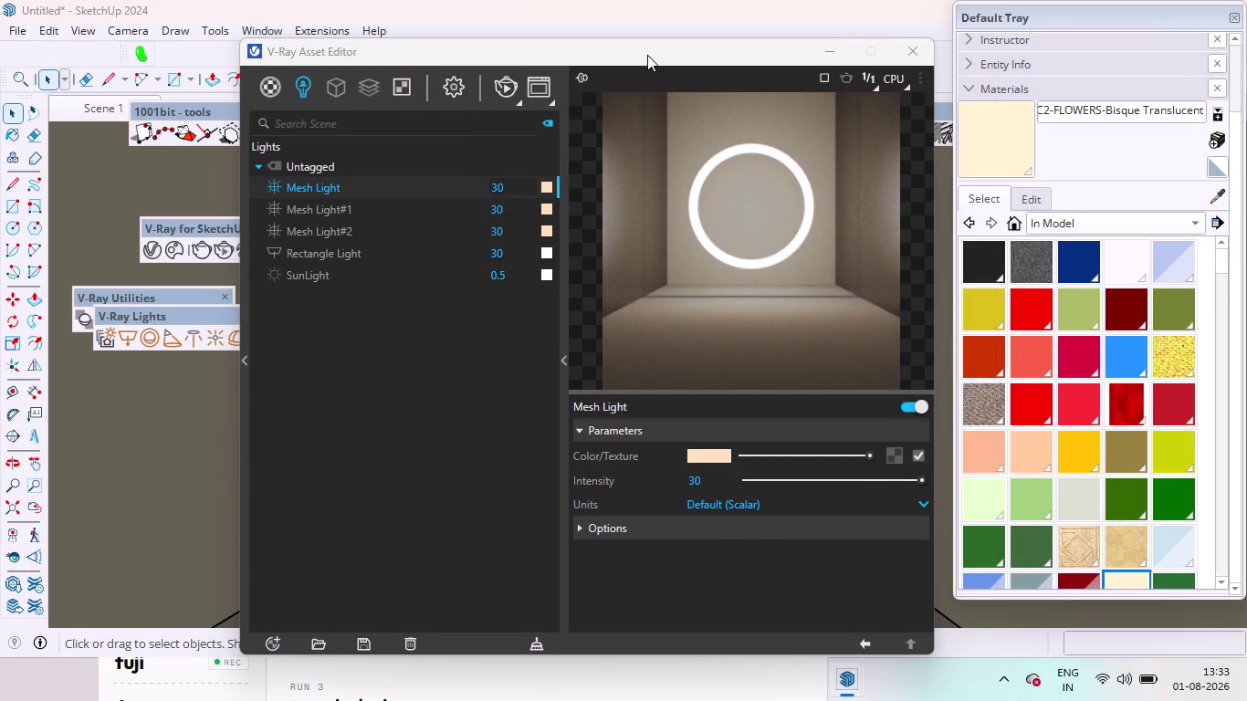
drag(647, 55, 1188, 181)
scroll(up, 3)
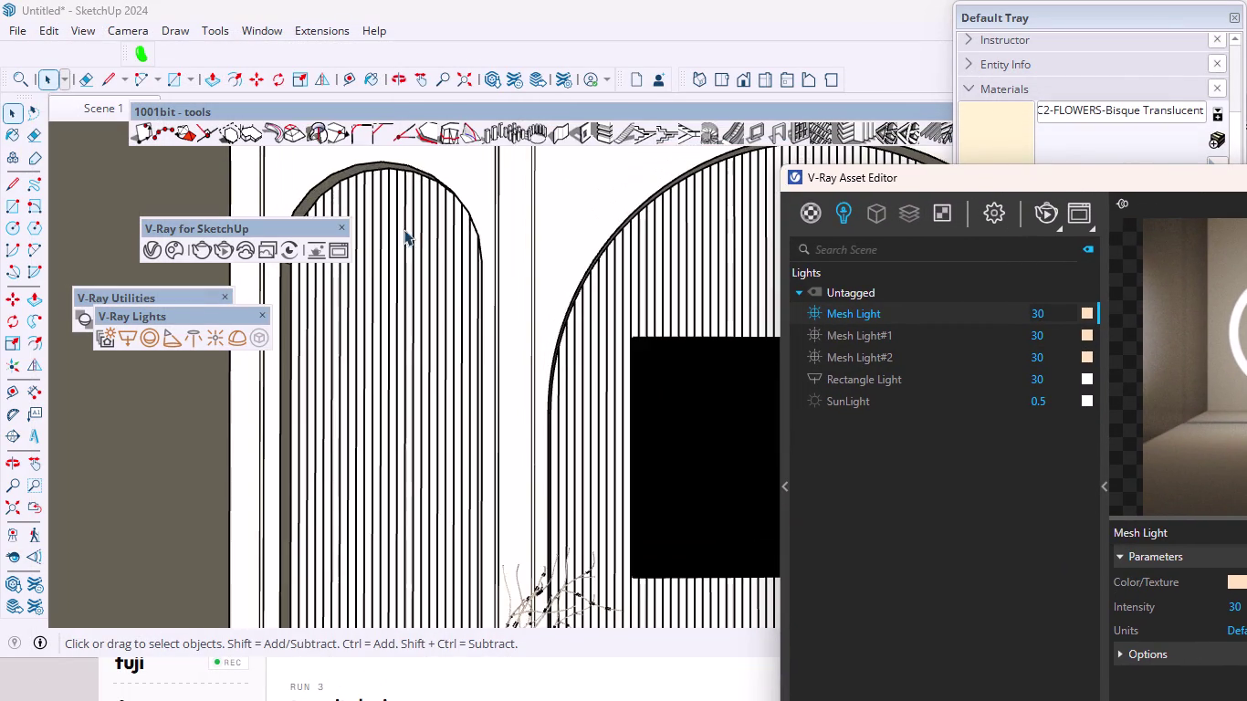
middle_drag(407, 235, 257, 246)
scroll(up, 3)
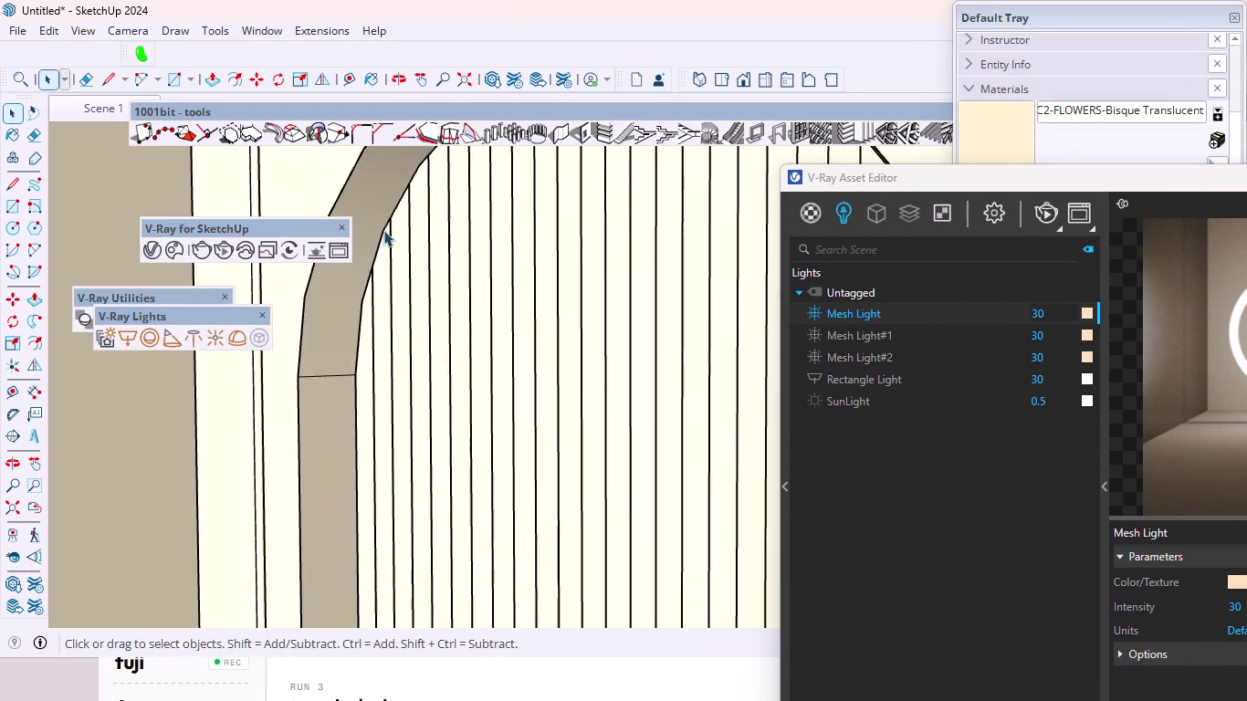
scroll(up, 3)
click(432, 268)
scroll(down, 3)
scroll(down, 3)
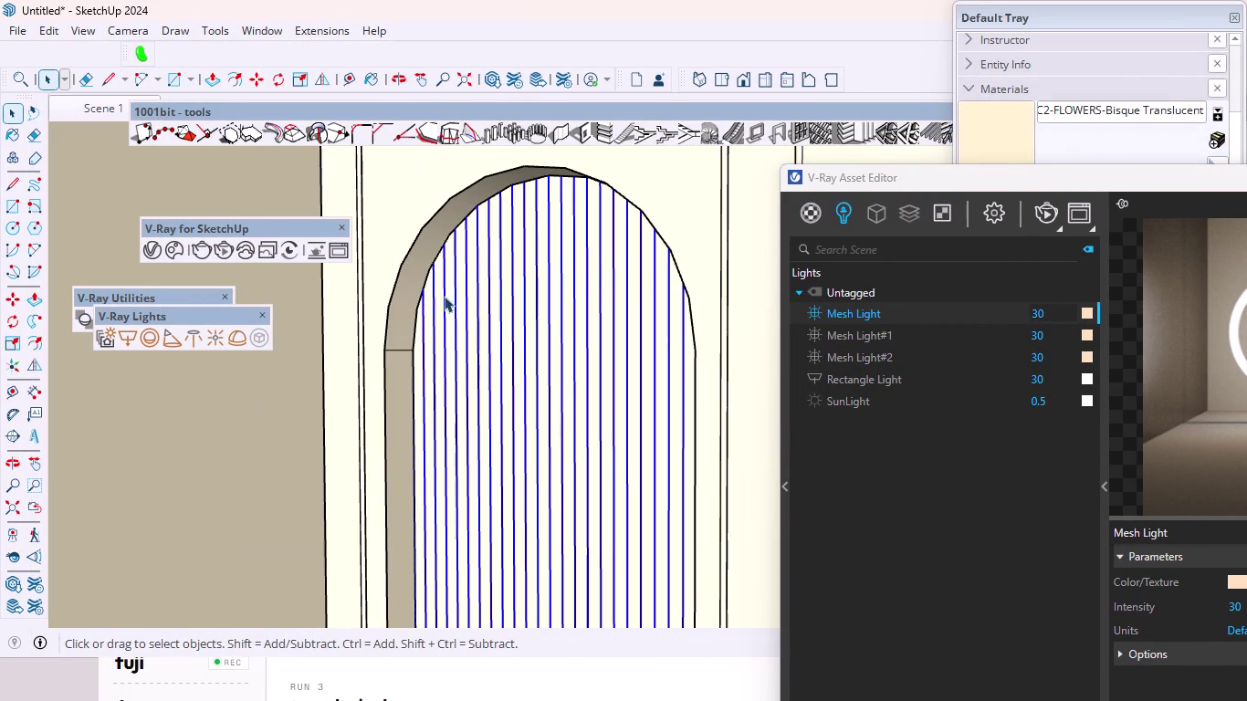
key(Delete)
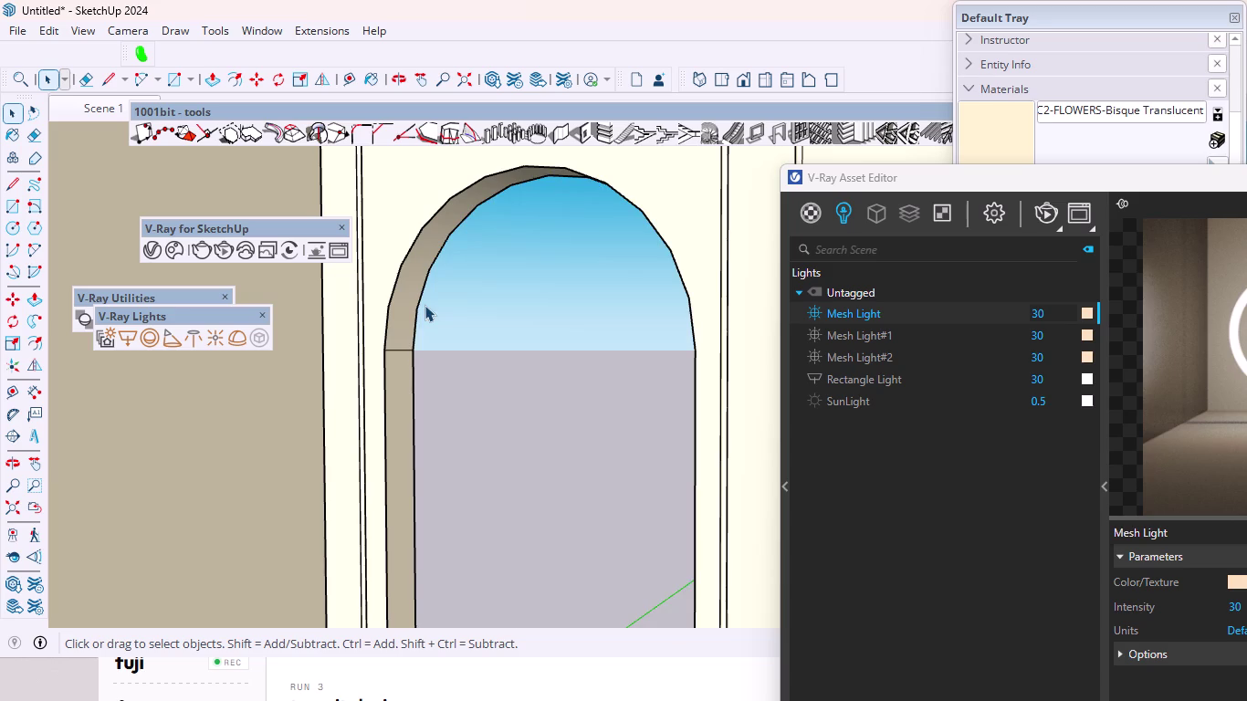
key(ctrl+z)
Orbit around the wall unit to inspect its exterior, back and front.
scroll(down, 3)
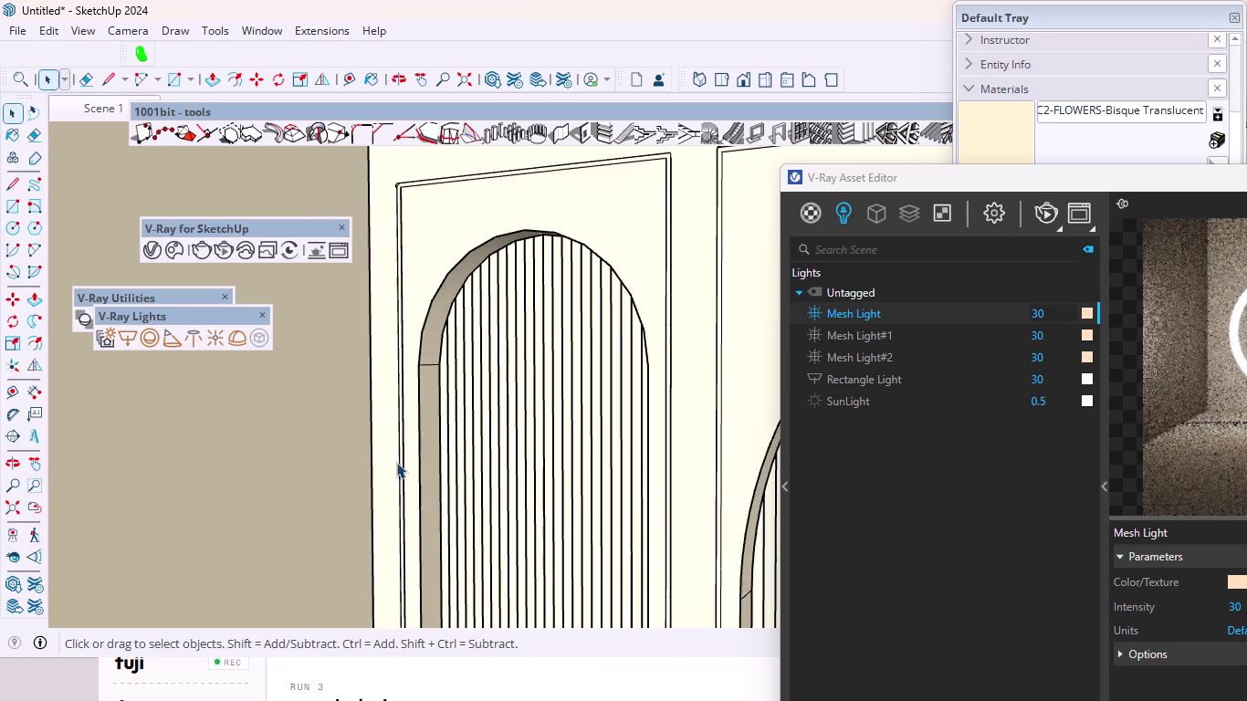
scroll(down, 3)
scroll(down, 3)
middle_drag(463, 424, 1085, 503)
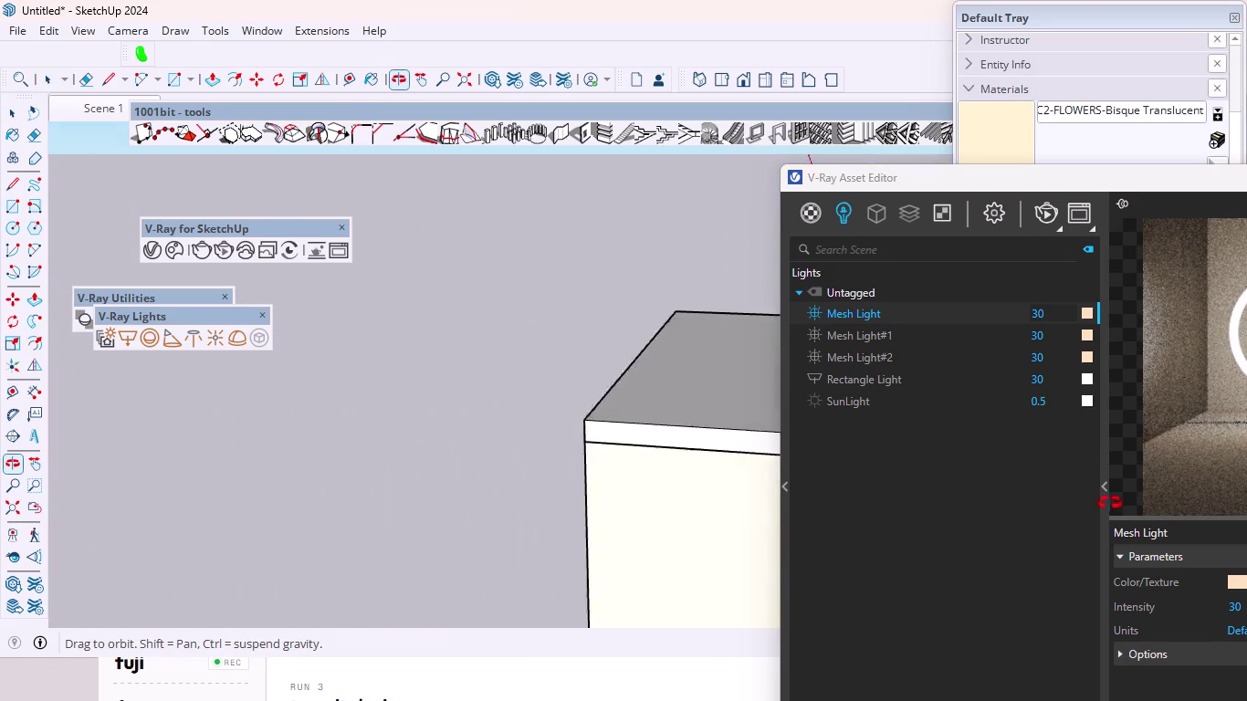
middle_drag(1086, 503, 1246, 401)
scroll(down, 3)
middle_drag(493, 390, 497, 392)
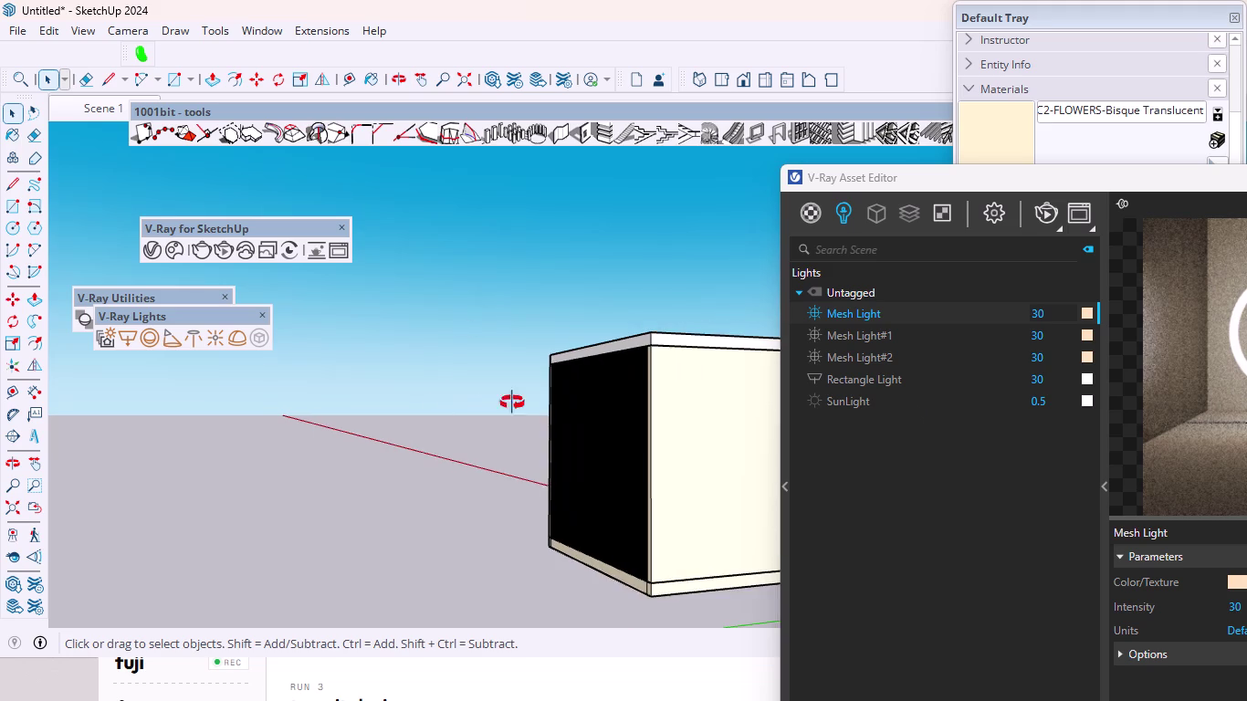
middle_drag(498, 392, 705, 433)
scroll(up, 3)
scroll(down, 3)
scroll(up, 3)
scroll(down, 3)
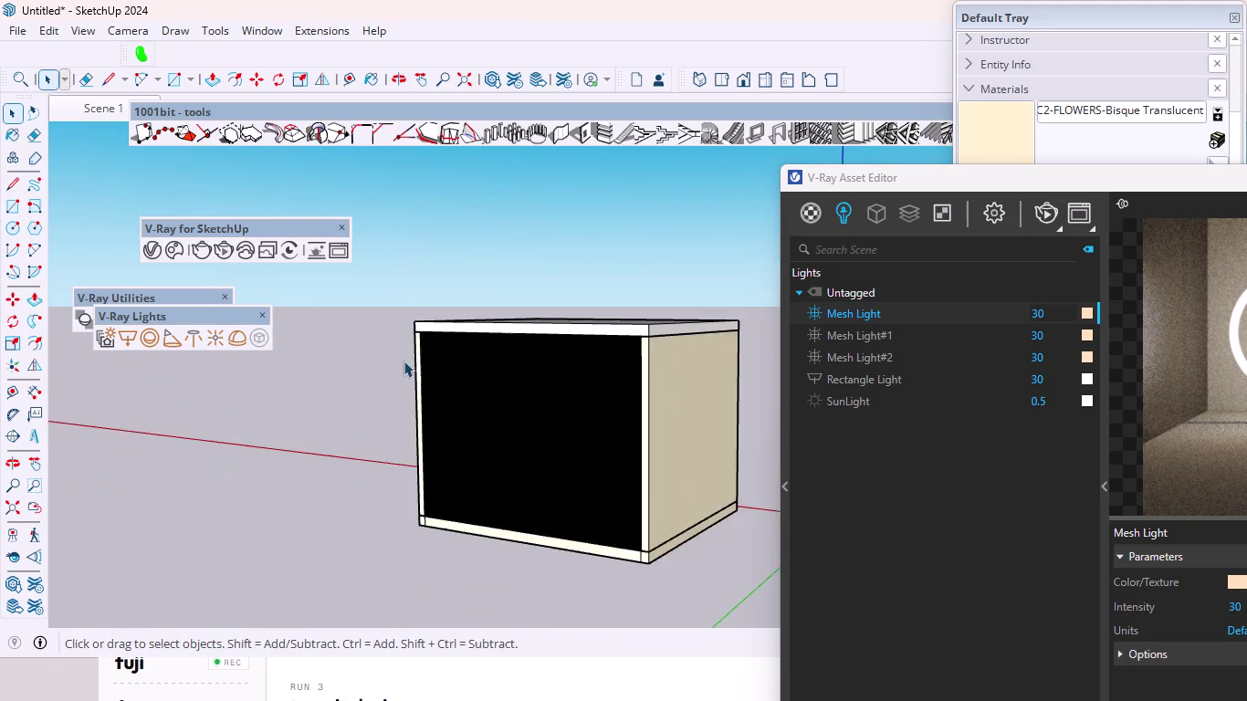
scroll(down, 3)
middle_drag(616, 376, 0, 387)
scroll(down, 3)
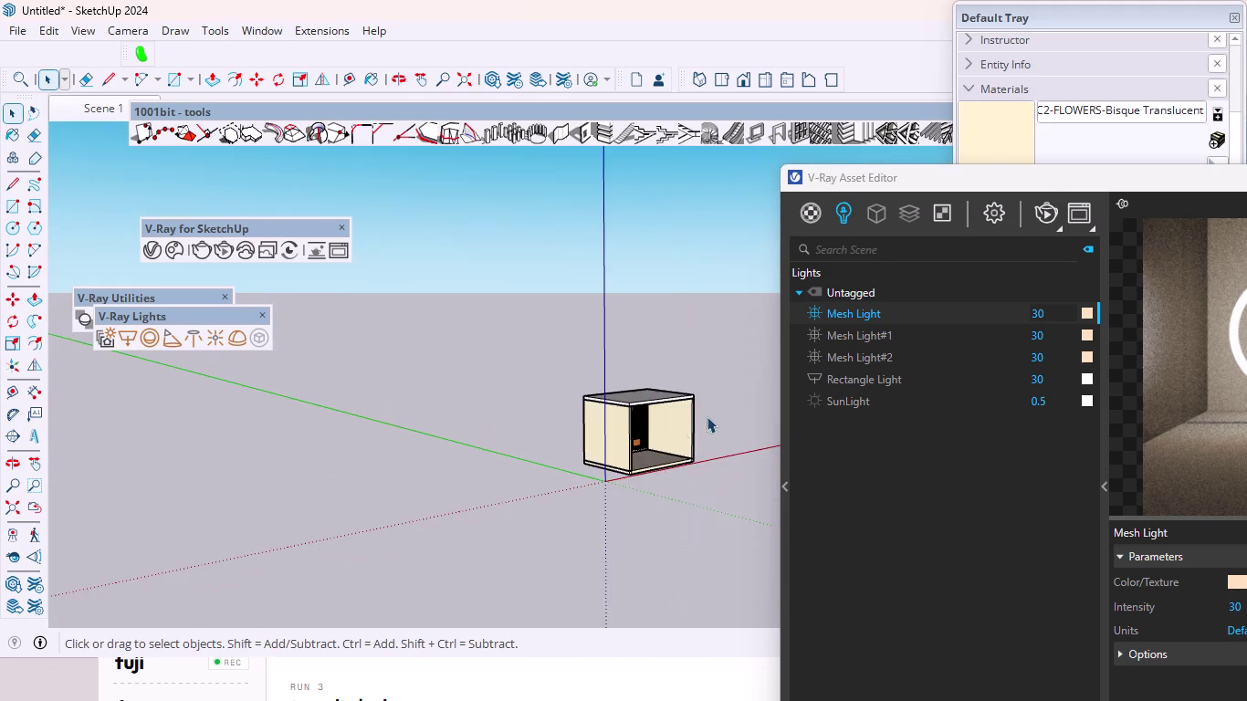
scroll(up, 3)
middle_drag(582, 435, 378, 387)
scroll(up, 3)
scroll(down, 3)
scroll(down, 3)
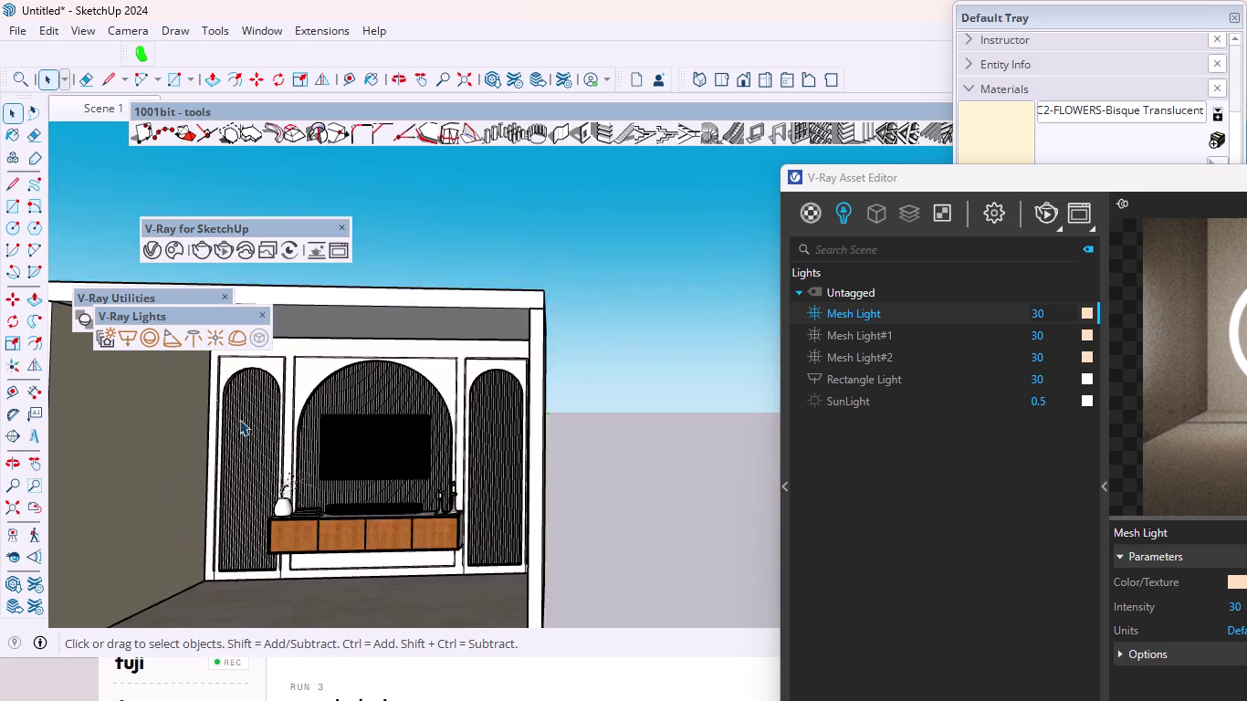
scroll(up, 3)
scroll(down, 3)
Delete the selected arch louvre panels and turn the view toward the unit's side frame.
click(253, 417)
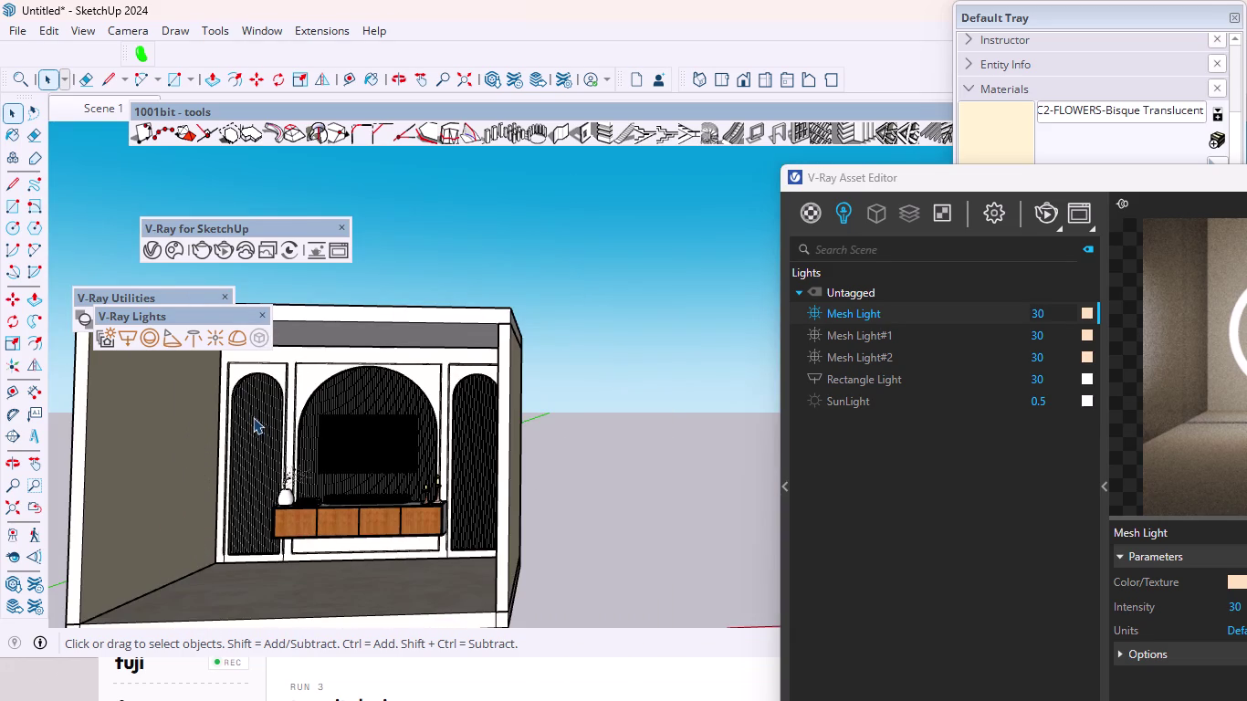
key(Delete)
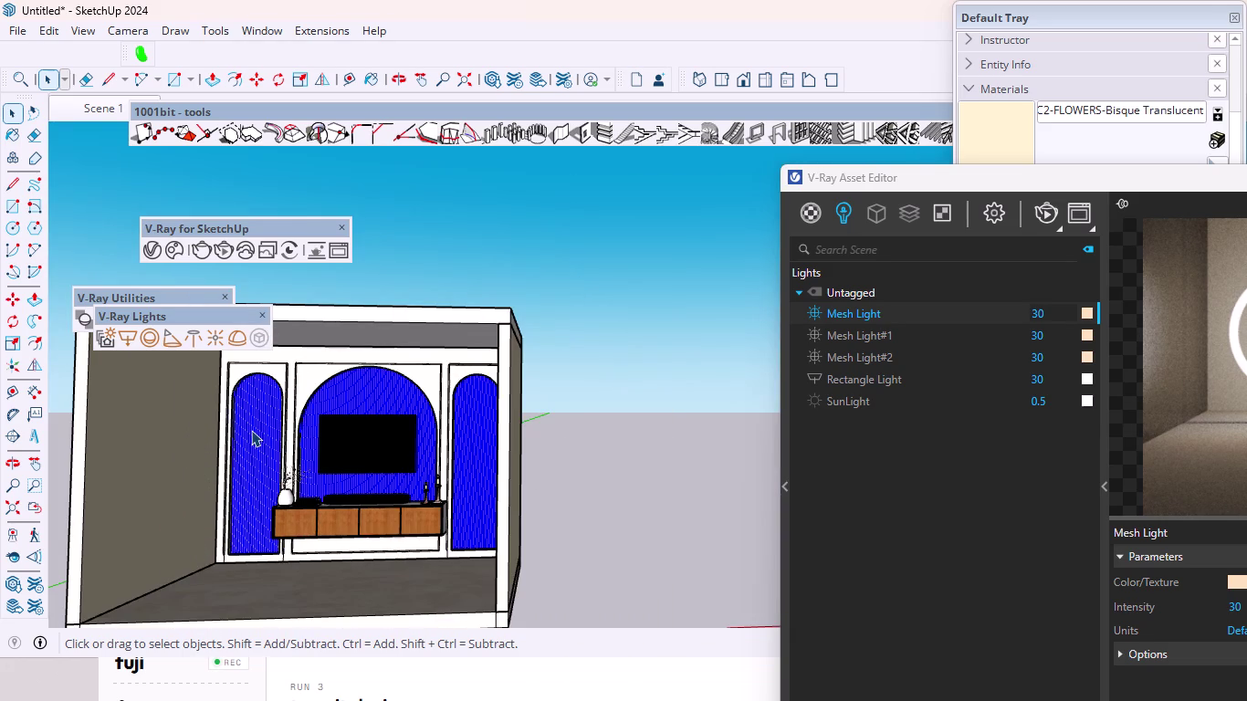
scroll(down, 3)
middle_drag(259, 429, 840, 528)
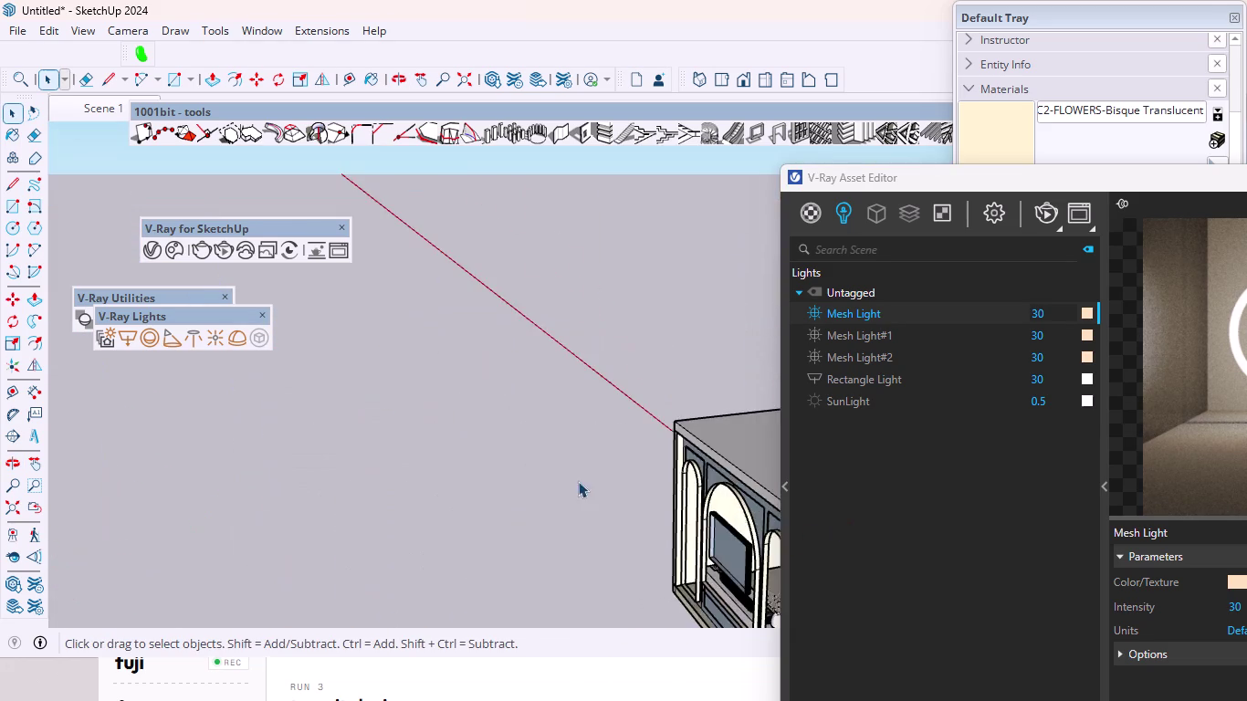
scroll(down, 3)
scroll(down, 3)
scroll(up, 3)
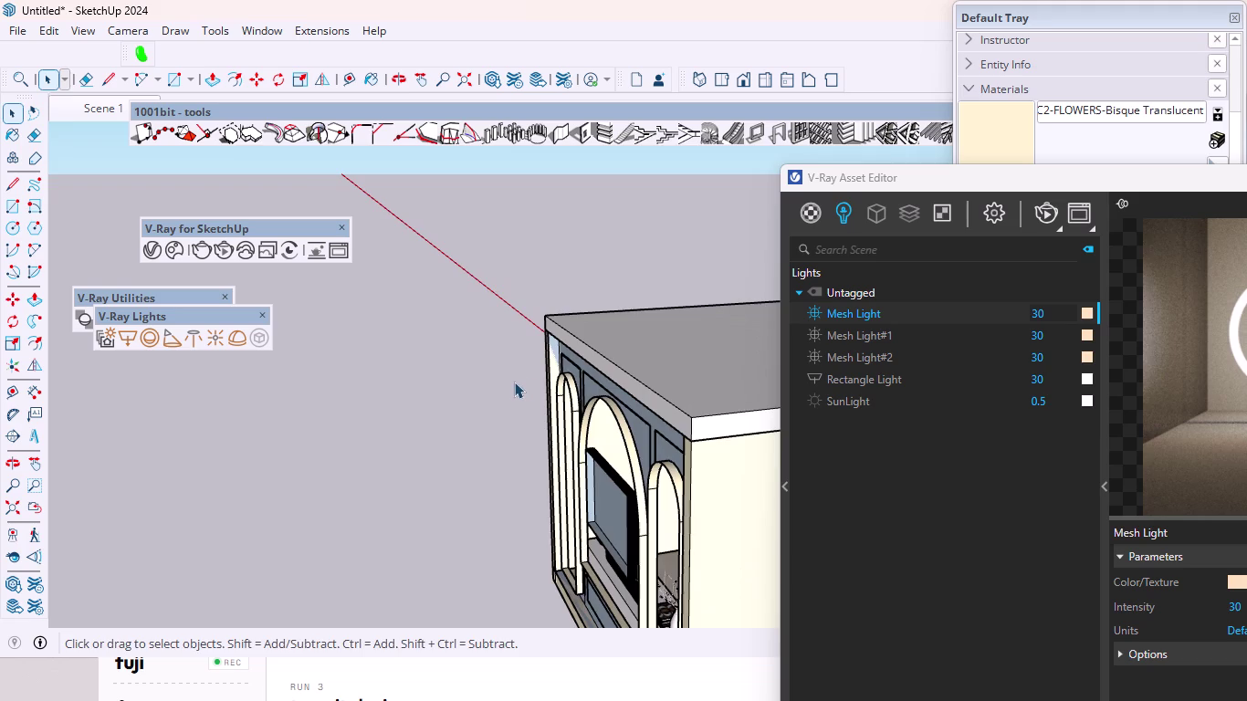
middle_drag(538, 386, 595, 410)
Switch to the Rectangle tool with a close view of the unit's front edge.
key(r)
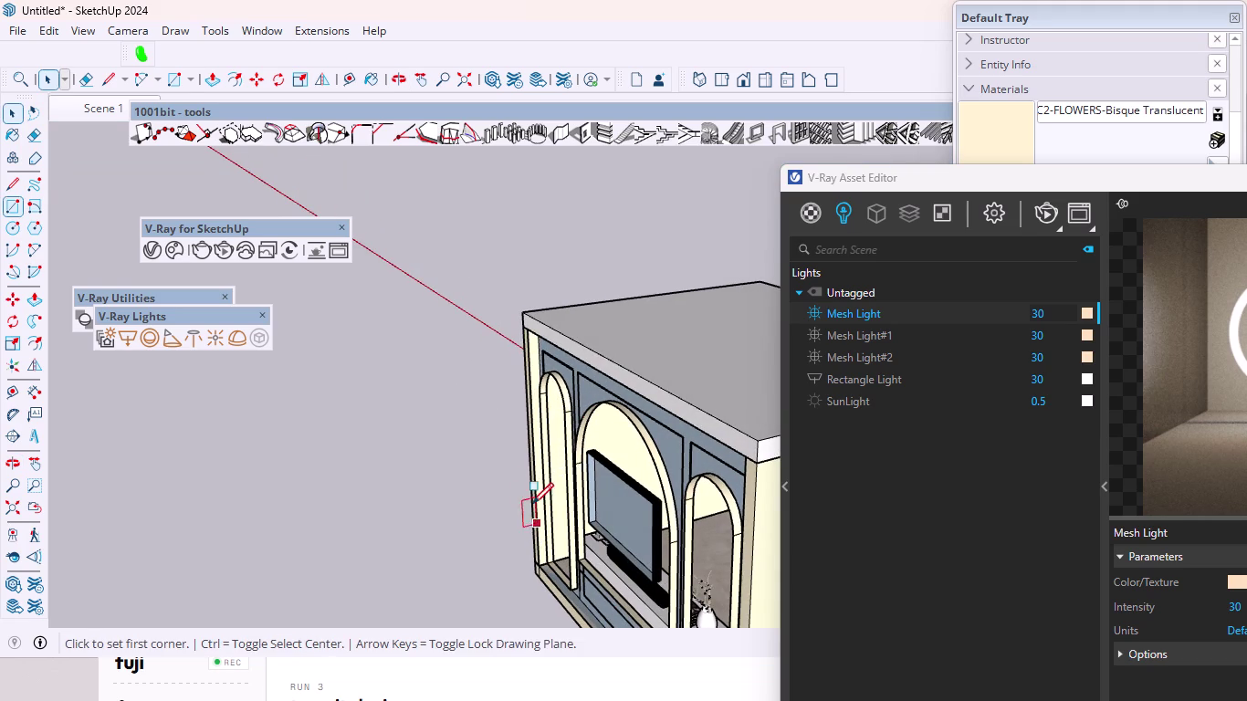
scroll(down, 3)
scroll(down, 3)
middle_drag(524, 548, 669, 480)
scroll(up, 3)
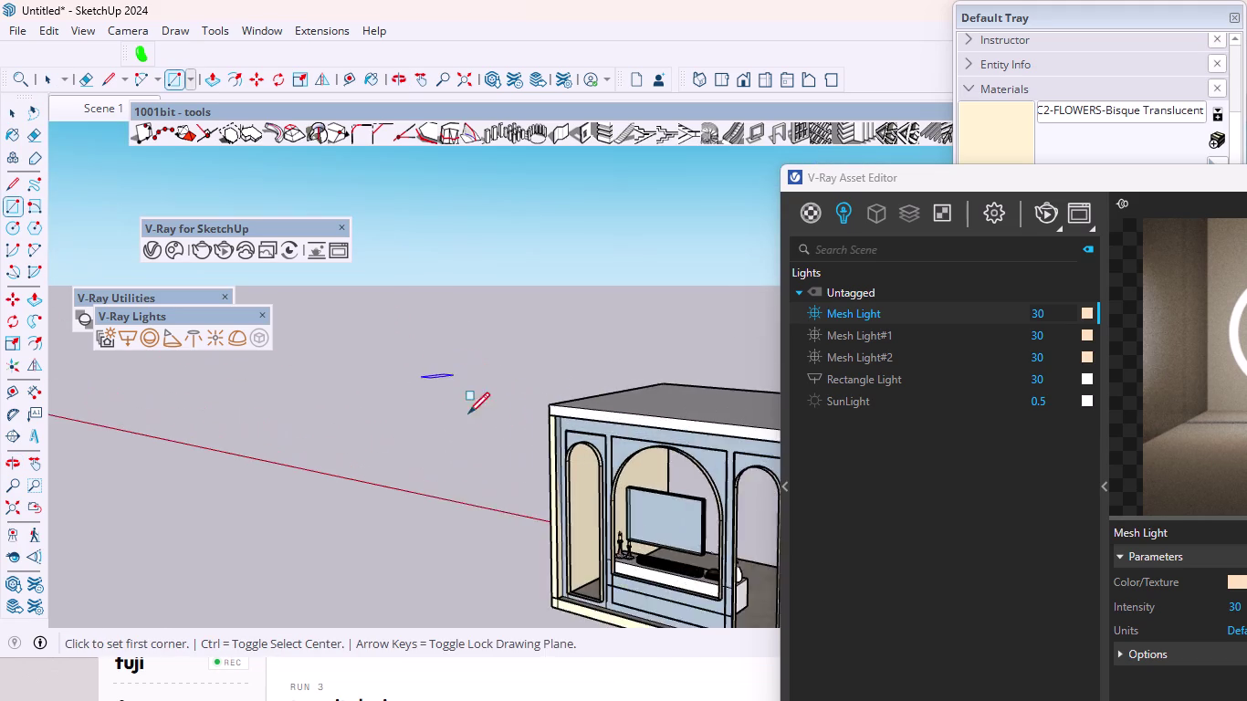
scroll(up, 3)
scroll(up, 3)
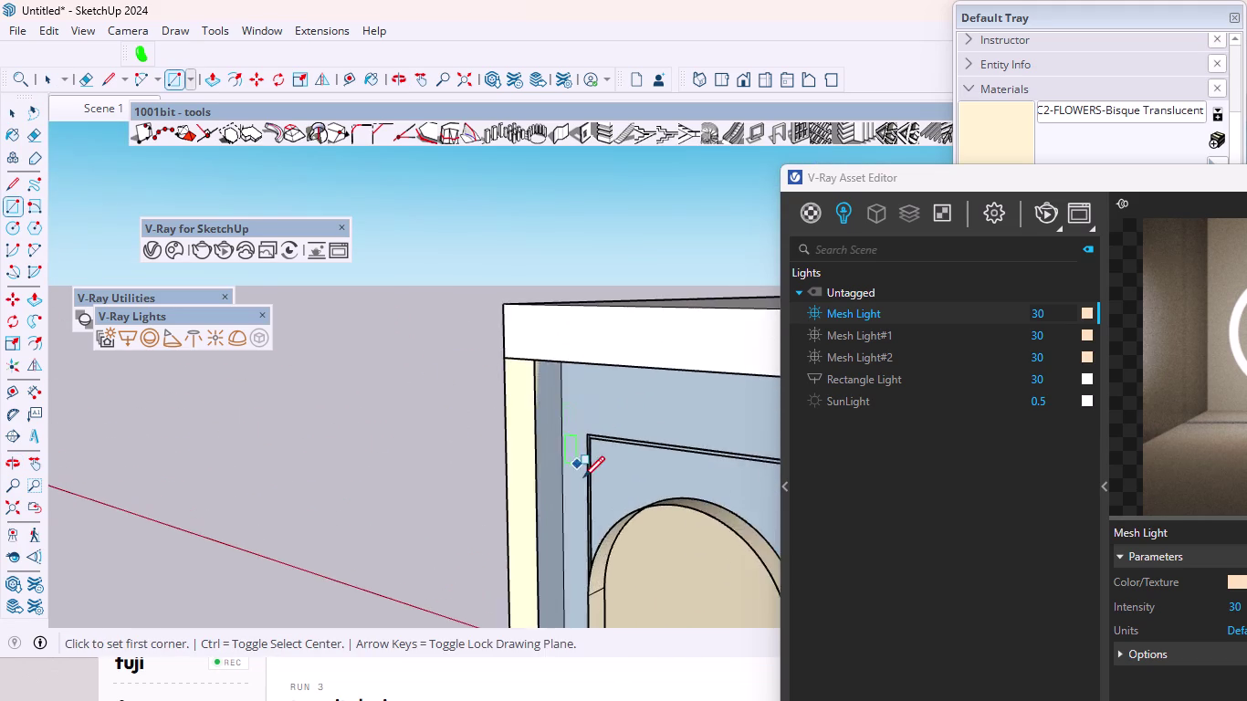
middle_drag(583, 477, 441, 427)
click(582, 375)
scroll(down, 3)
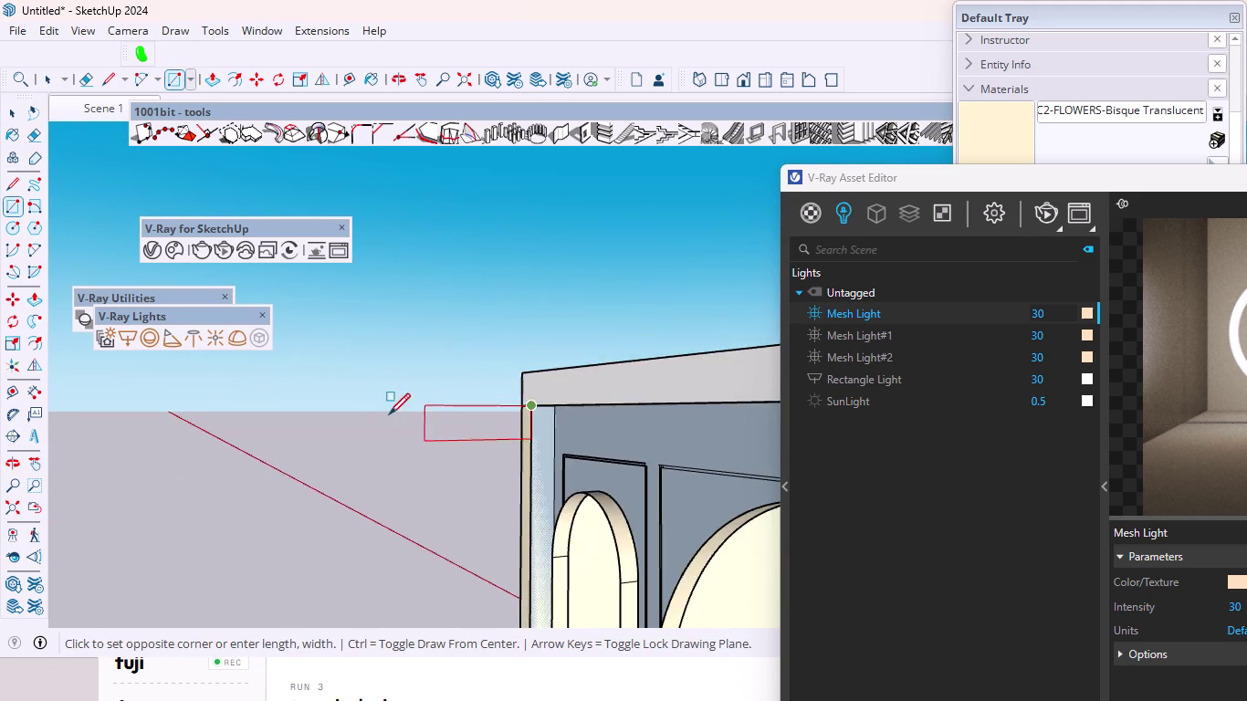
scroll(down, 3)
scroll(down, 3)
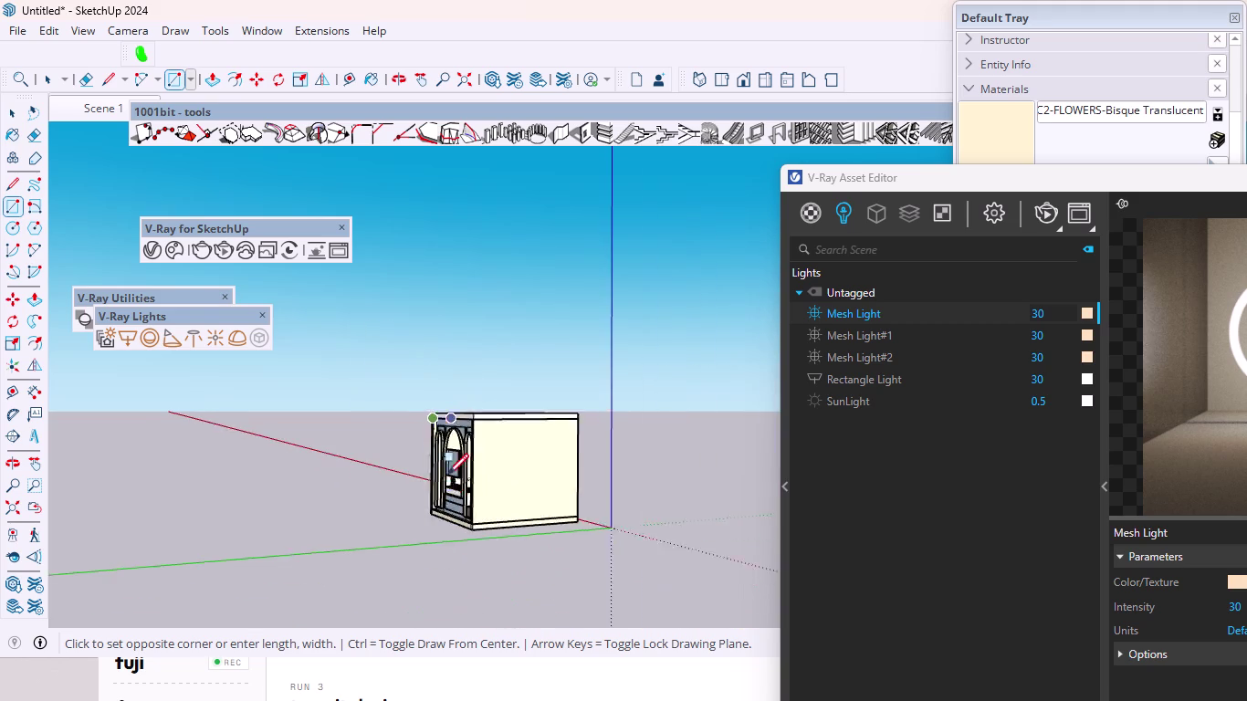
scroll(up, 3)
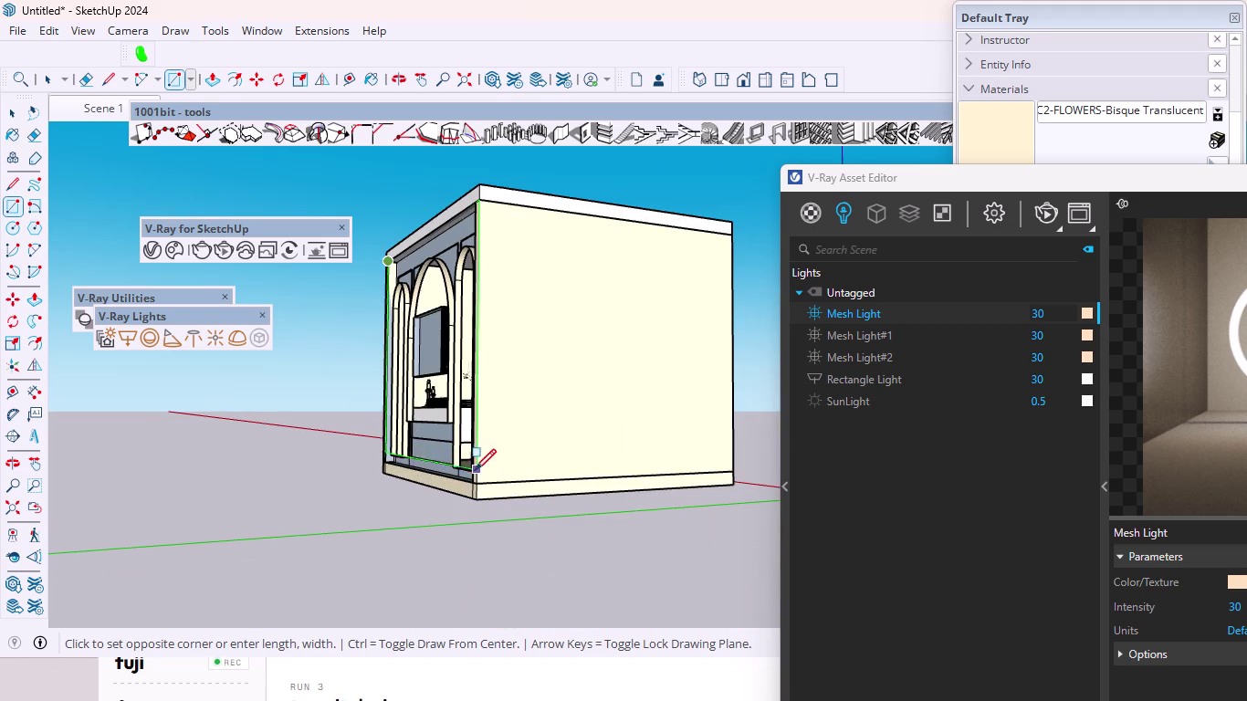
middle_drag(452, 475, 728, 540)
scroll(up, 3)
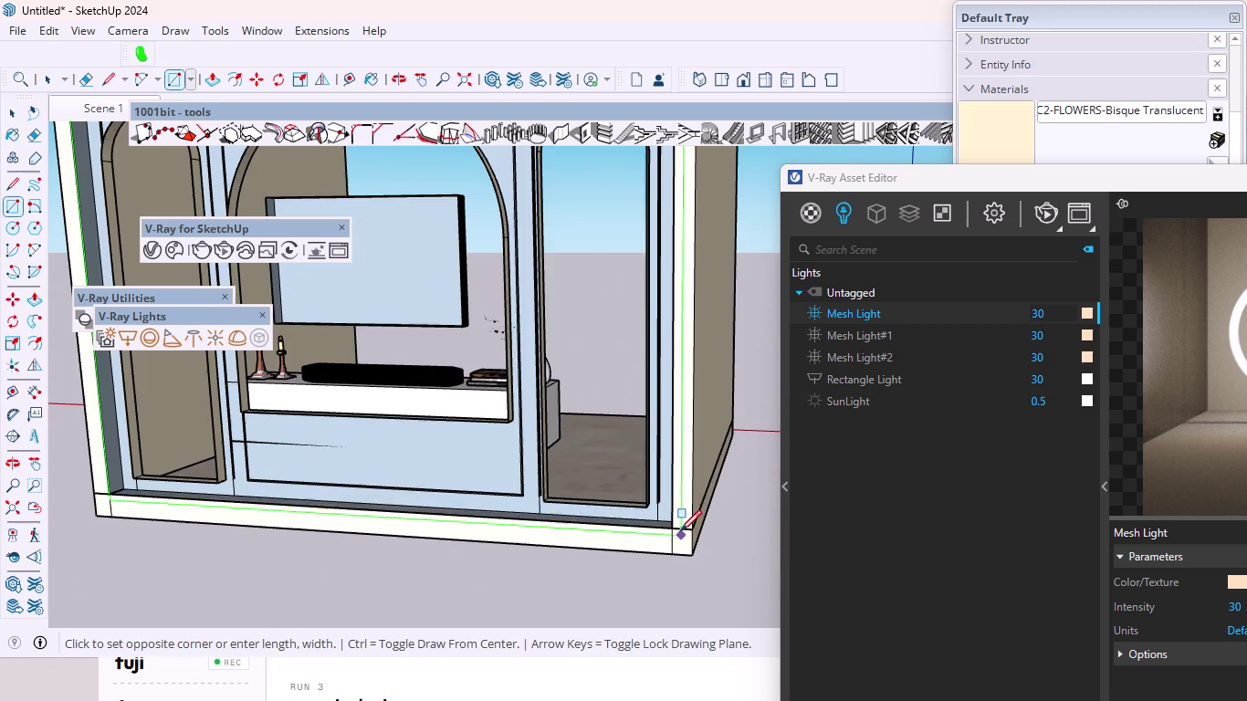
click(676, 528)
scroll(down, 3)
key(space)
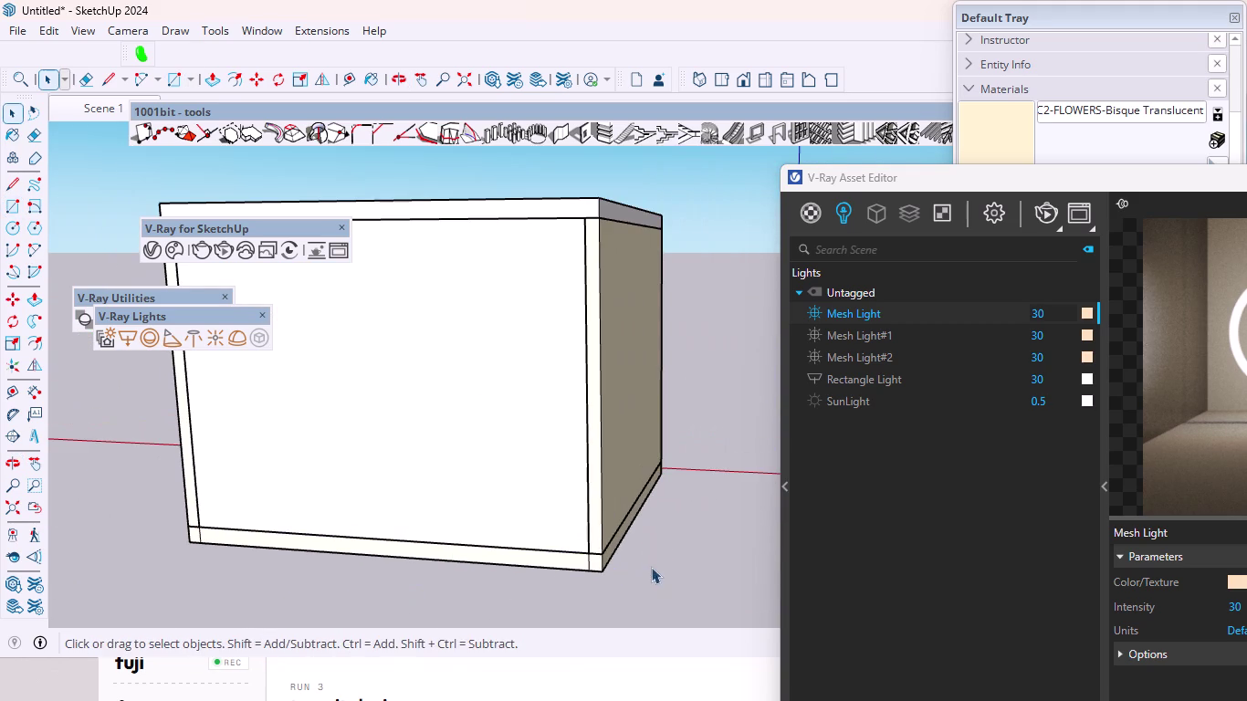
scroll(down, 3)
middle_drag(635, 501, 62, 451)
scroll(down, 3)
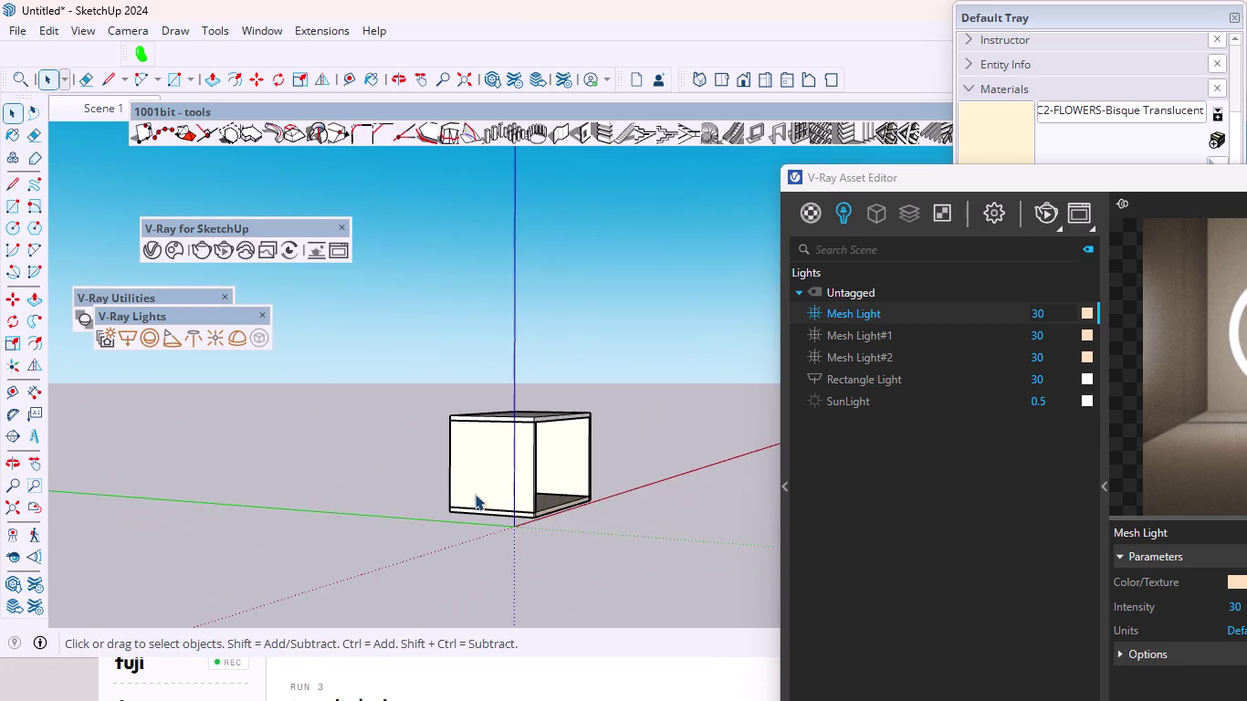
middle_drag(512, 501, 152, 440)
scroll(up, 3)
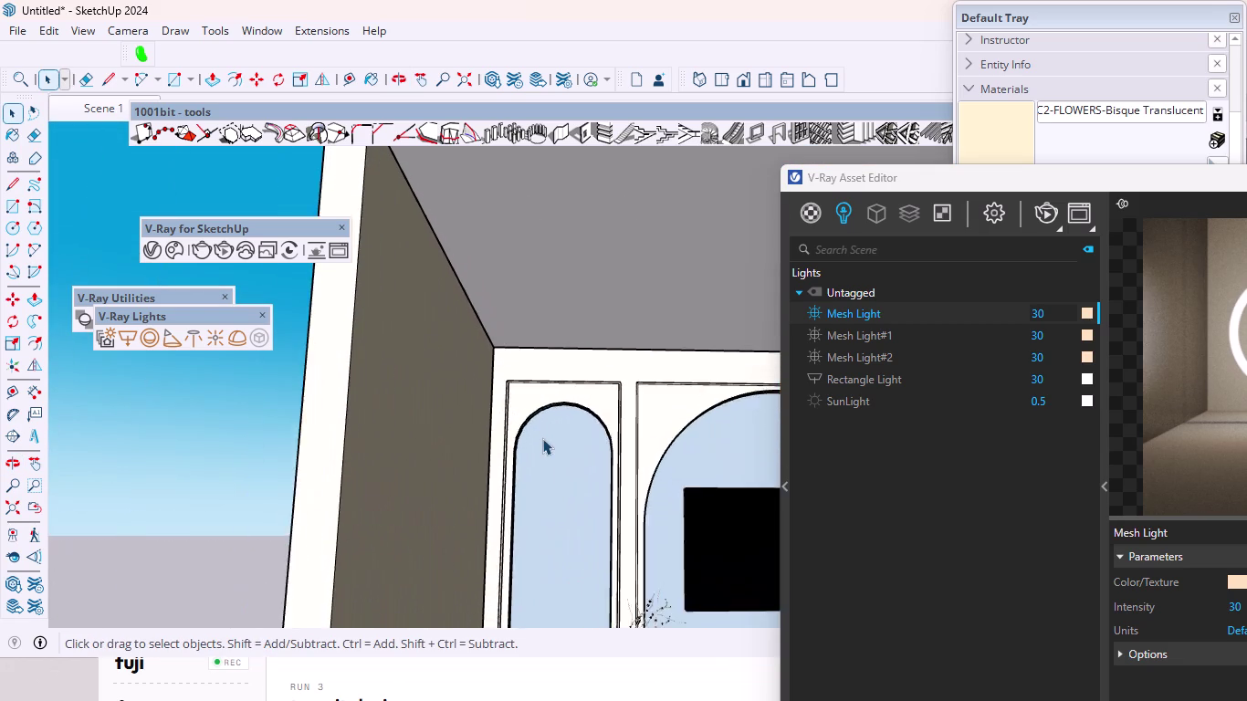
scroll(up, 3)
middle_drag(543, 441, 425, 444)
scroll(down, 3)
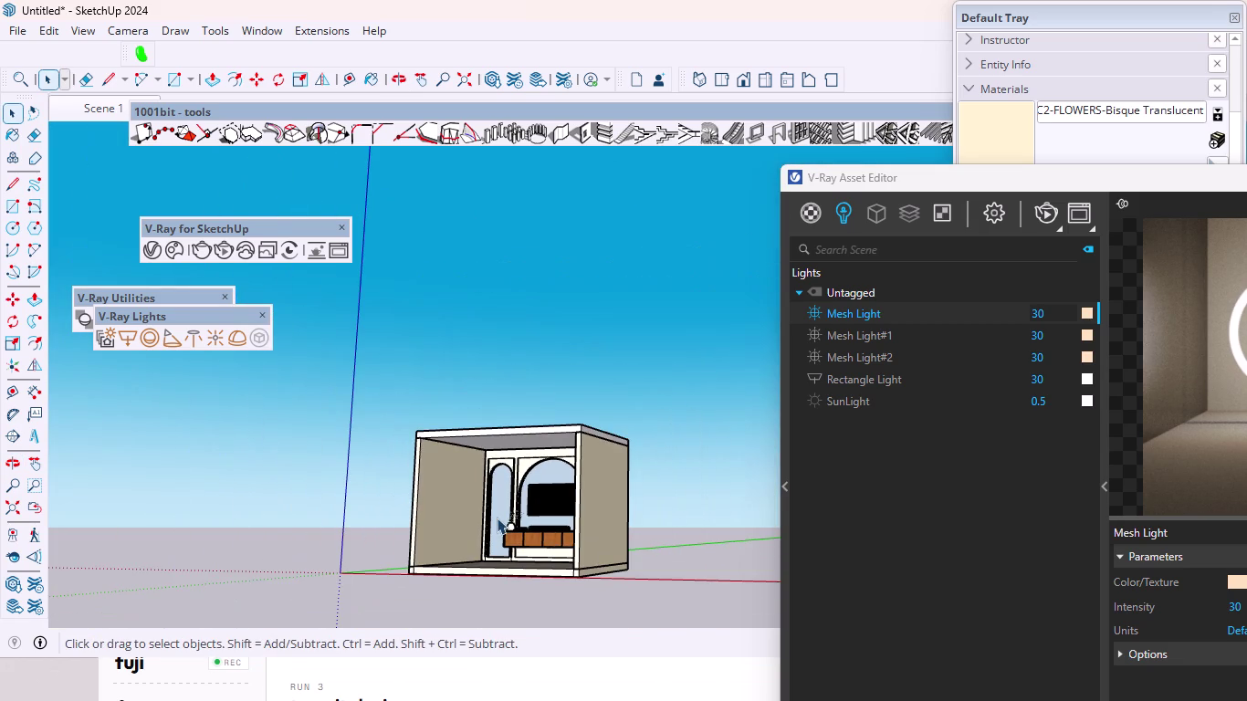
key(ctrl+z)
middle_drag(342, 411, 780, 538)
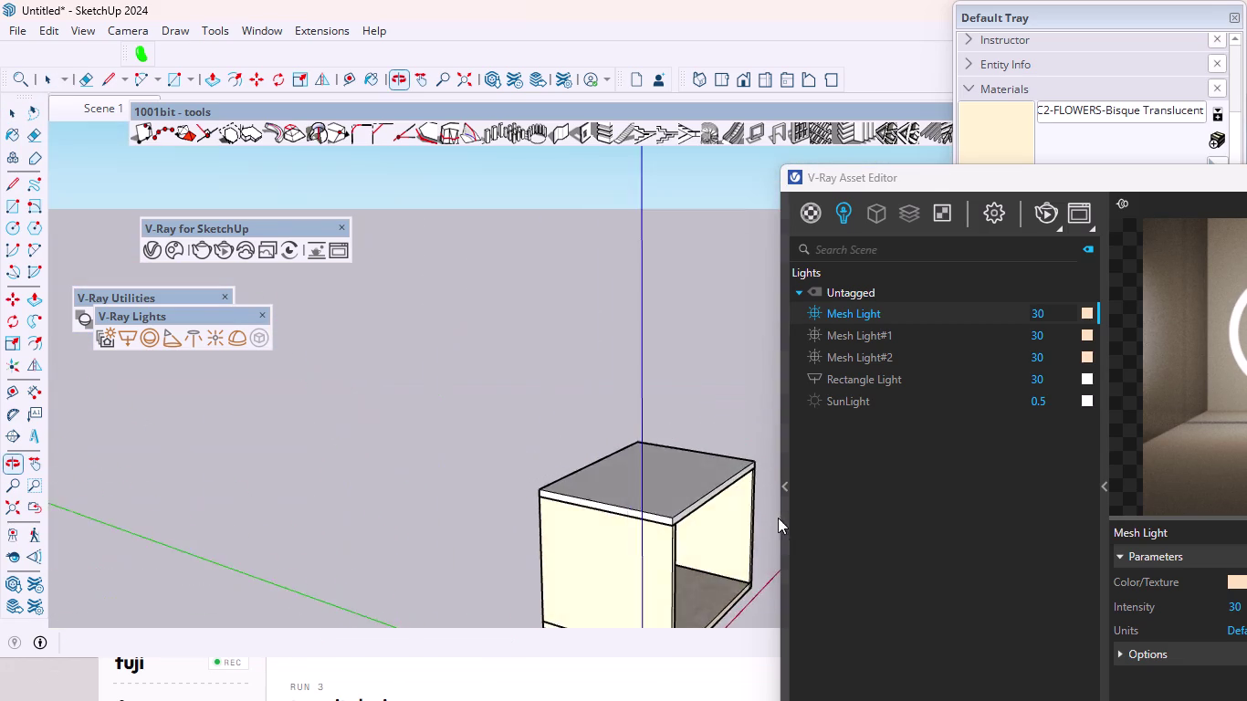
scroll(down, 3)
middle_drag(487, 442, 922, 383)
scroll(down, 3)
middle_drag(620, 509, 869, 488)
scroll(up, 3)
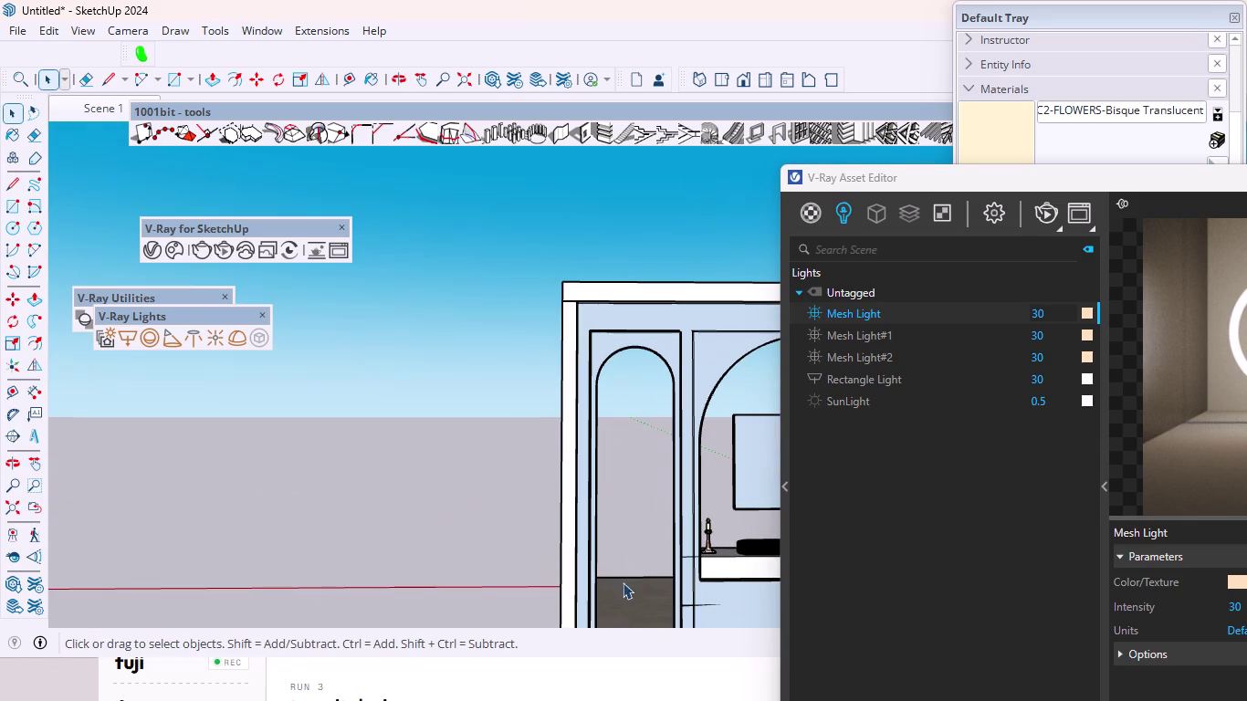
key(r)
scroll(down, 3)
scroll(up, 3)
scroll(down, 3)
scroll(up, 3)
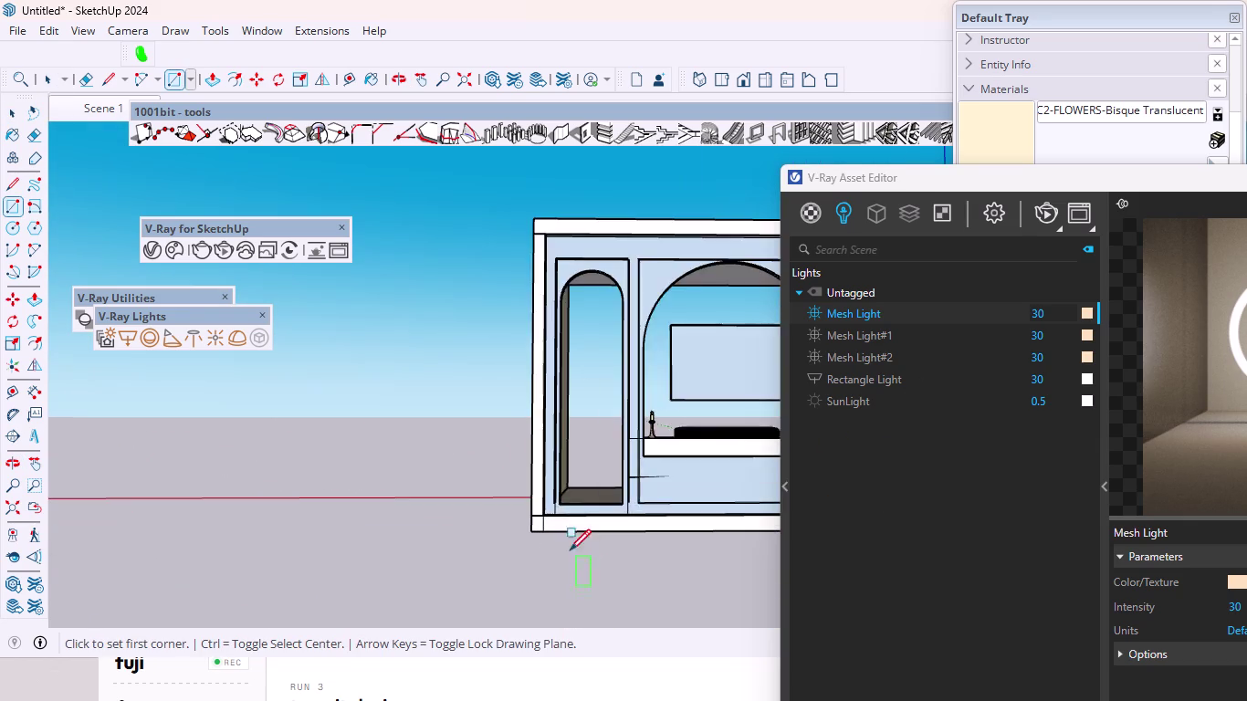
scroll(up, 3)
click(568, 501)
scroll(down, 3)
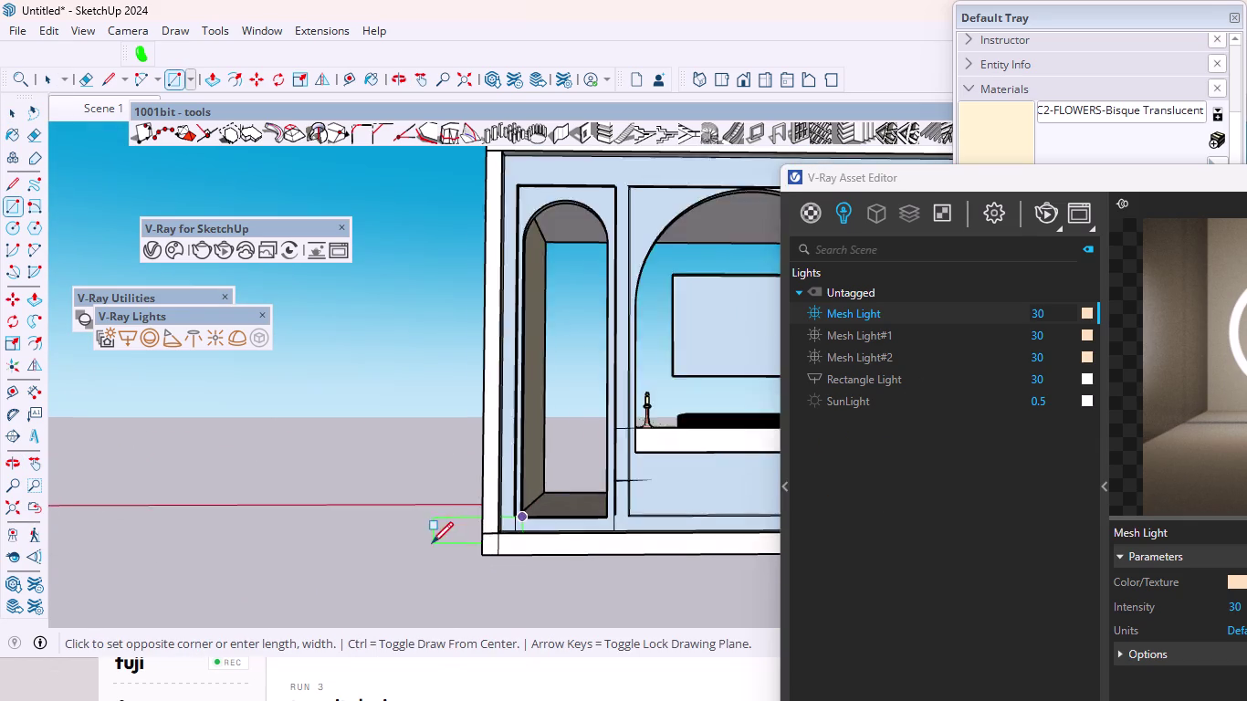
scroll(down, 3)
scroll(up, 3)
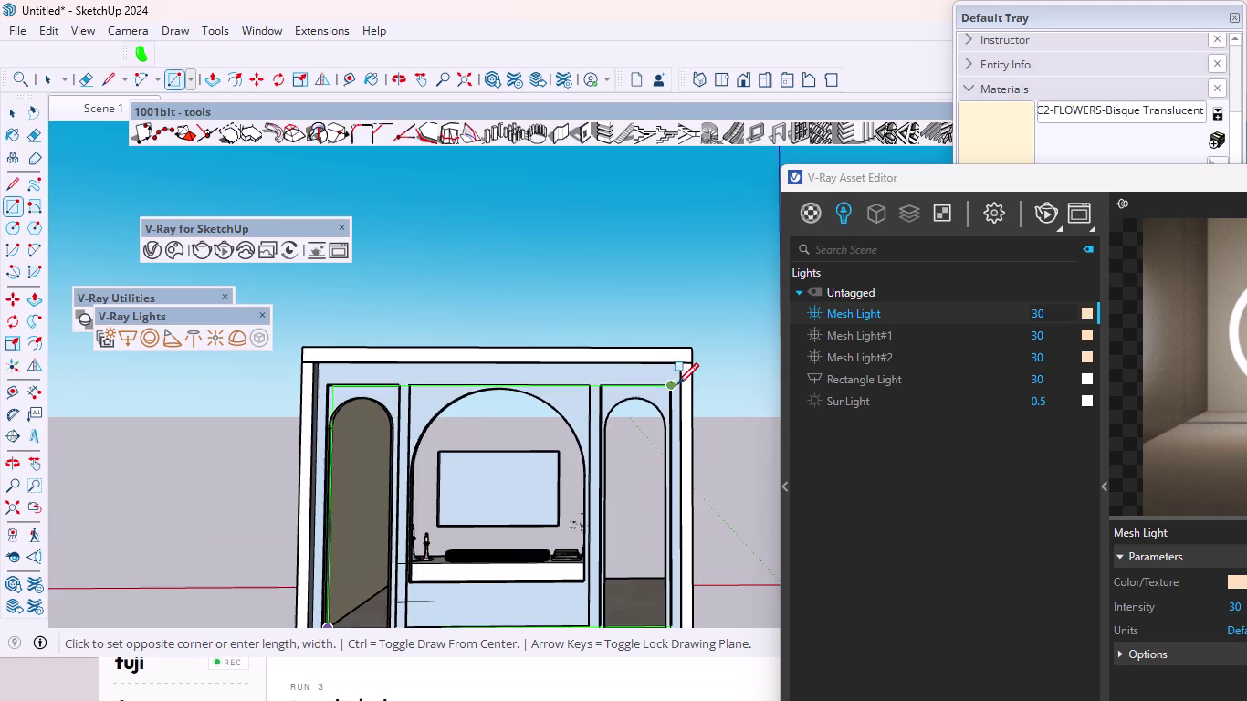
click(671, 385)
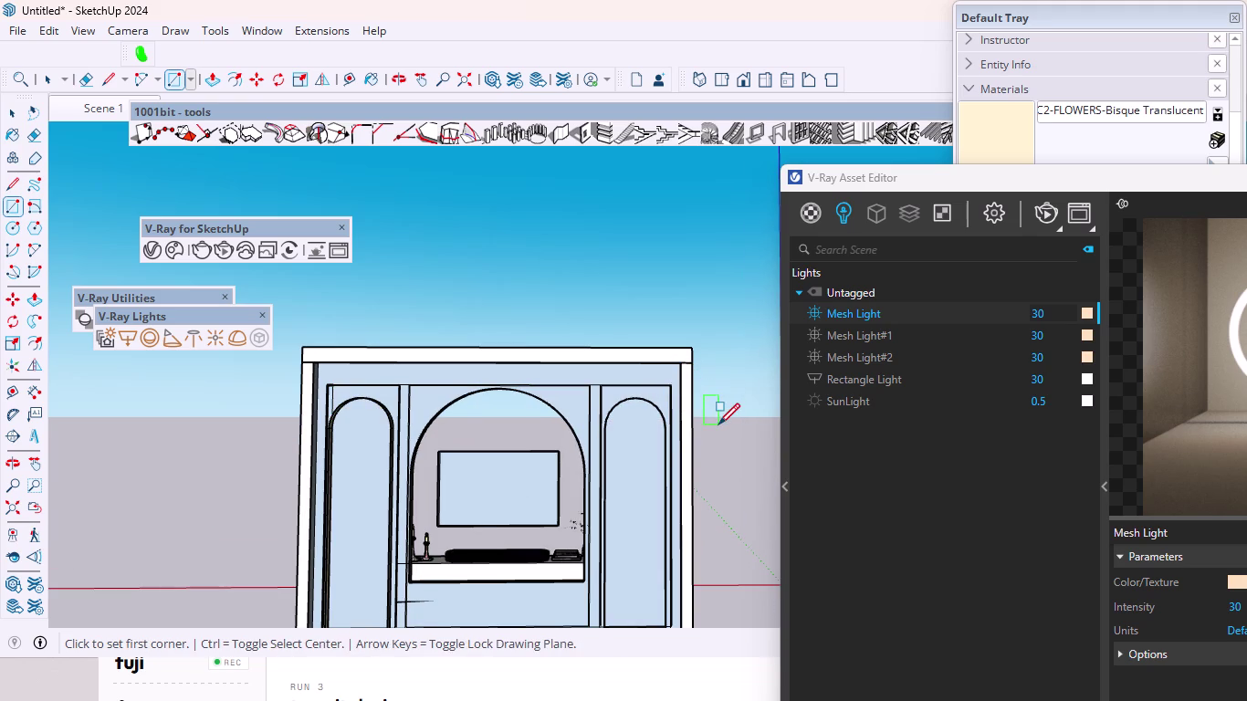
click(719, 424)
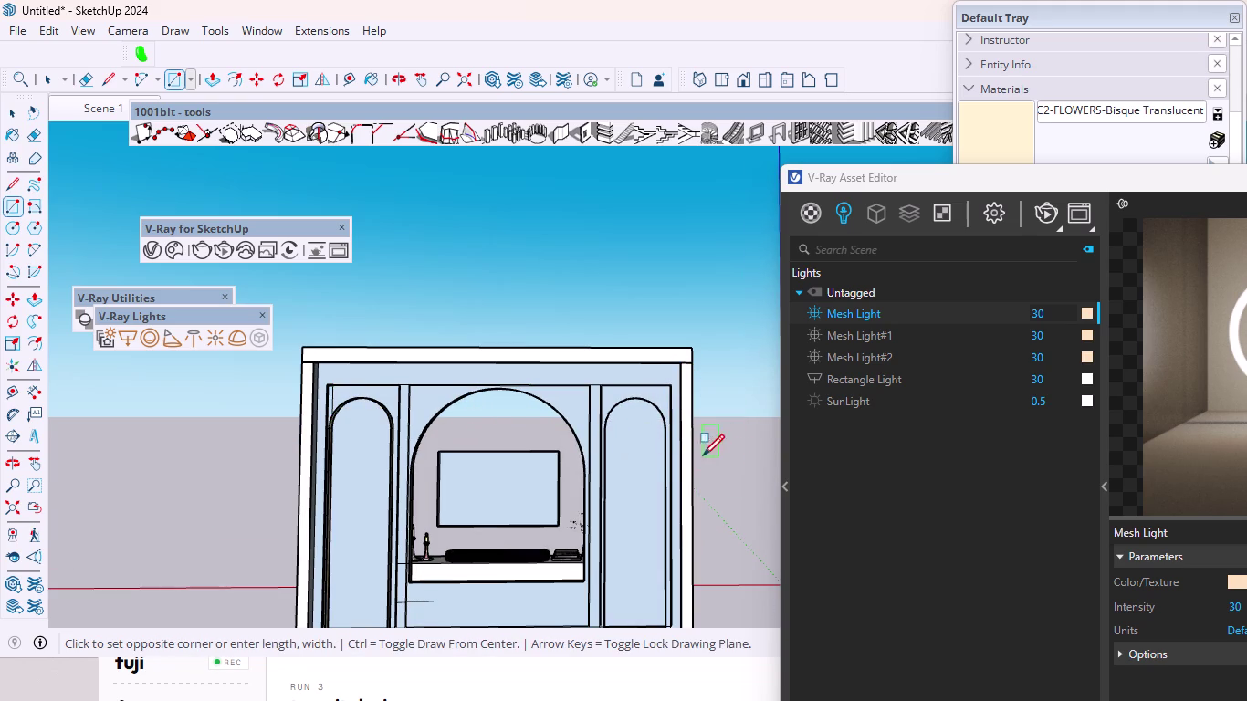
key(space)
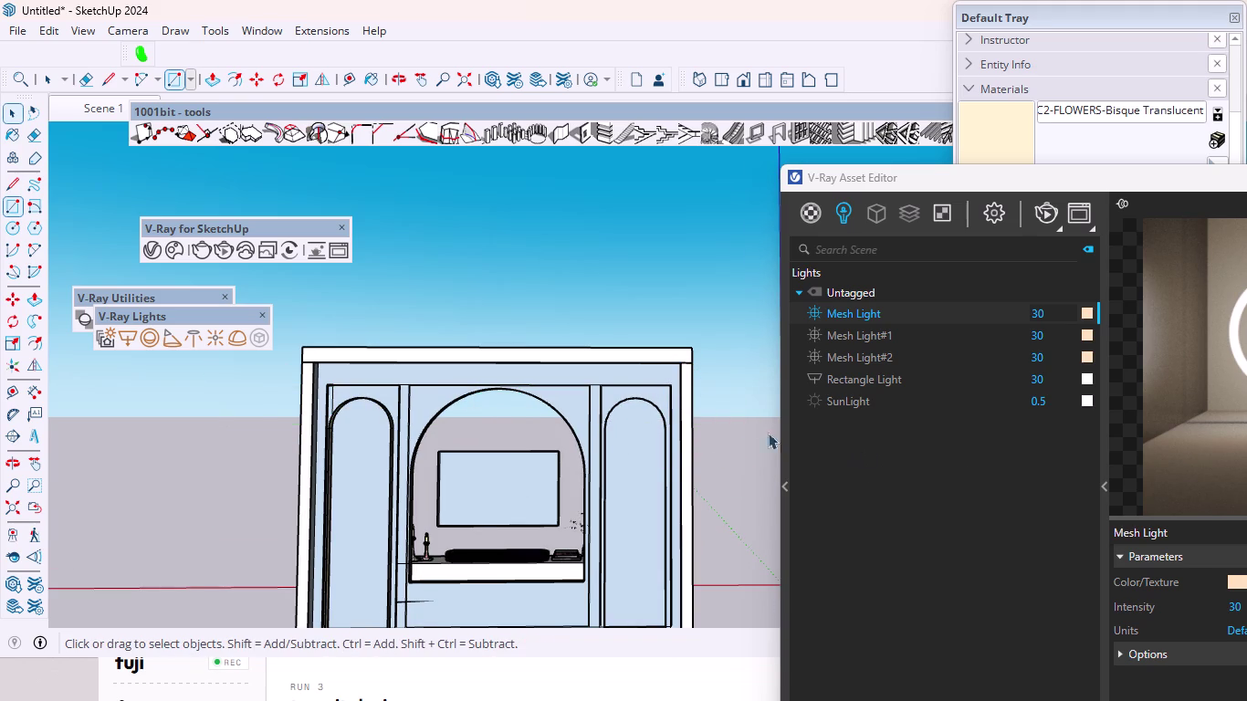
key(r)
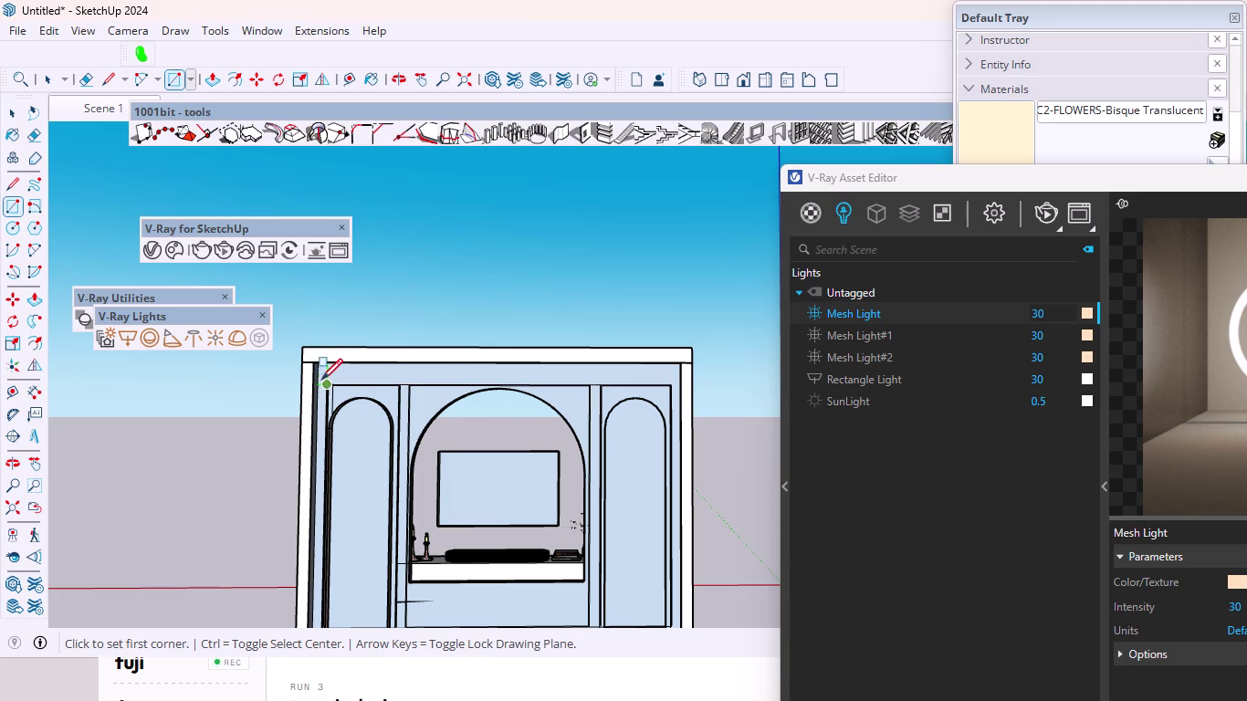
click(312, 365)
scroll(down, 3)
scroll(up, 3)
click(504, 544)
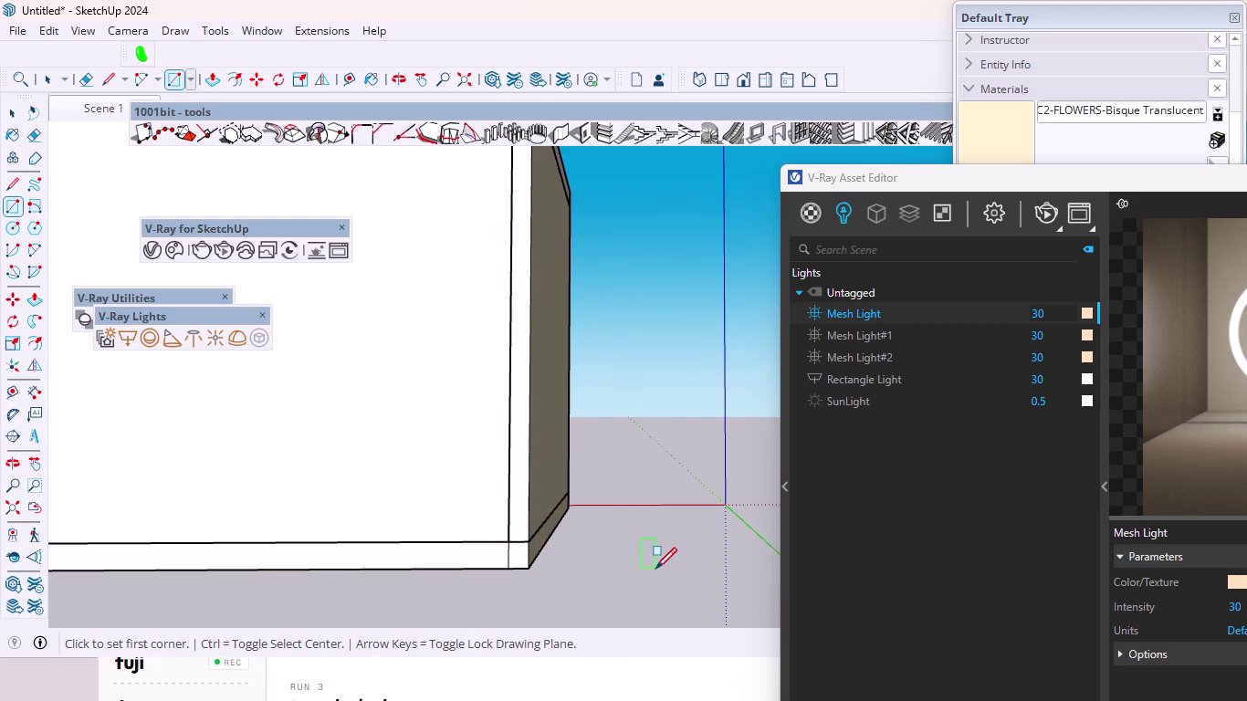
key(space)
scroll(down, 3)
middle_drag(674, 424, 58, 381)
scroll(down, 3)
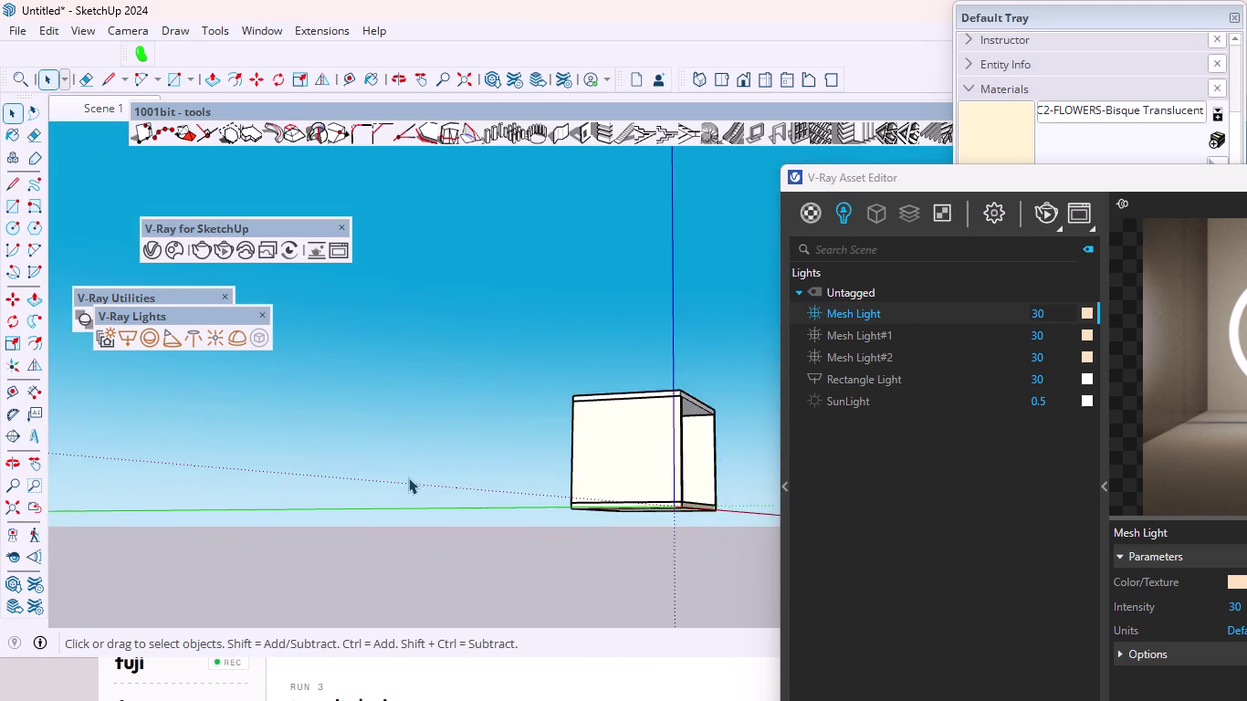
scroll(down, 3)
middle_drag(666, 439, 377, 425)
scroll(up, 3)
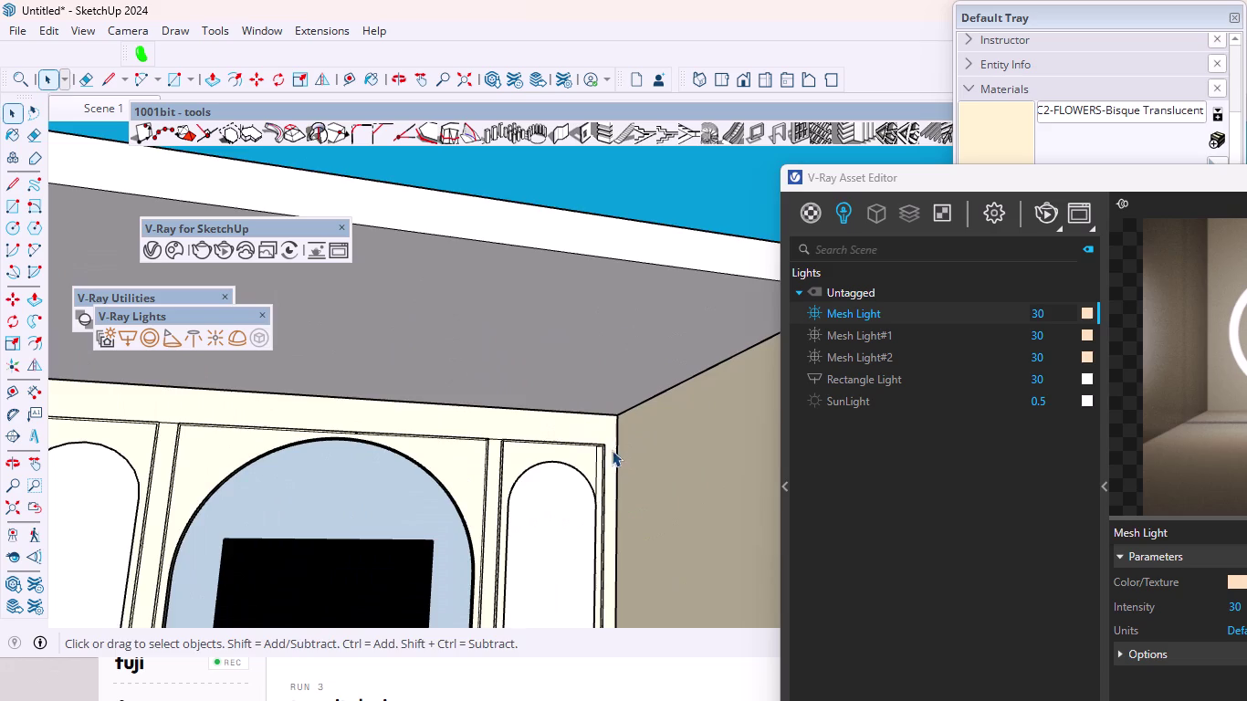
middle_drag(612, 476, 486, 509)
scroll(down, 3)
scroll(up, 3)
scroll(down, 3)
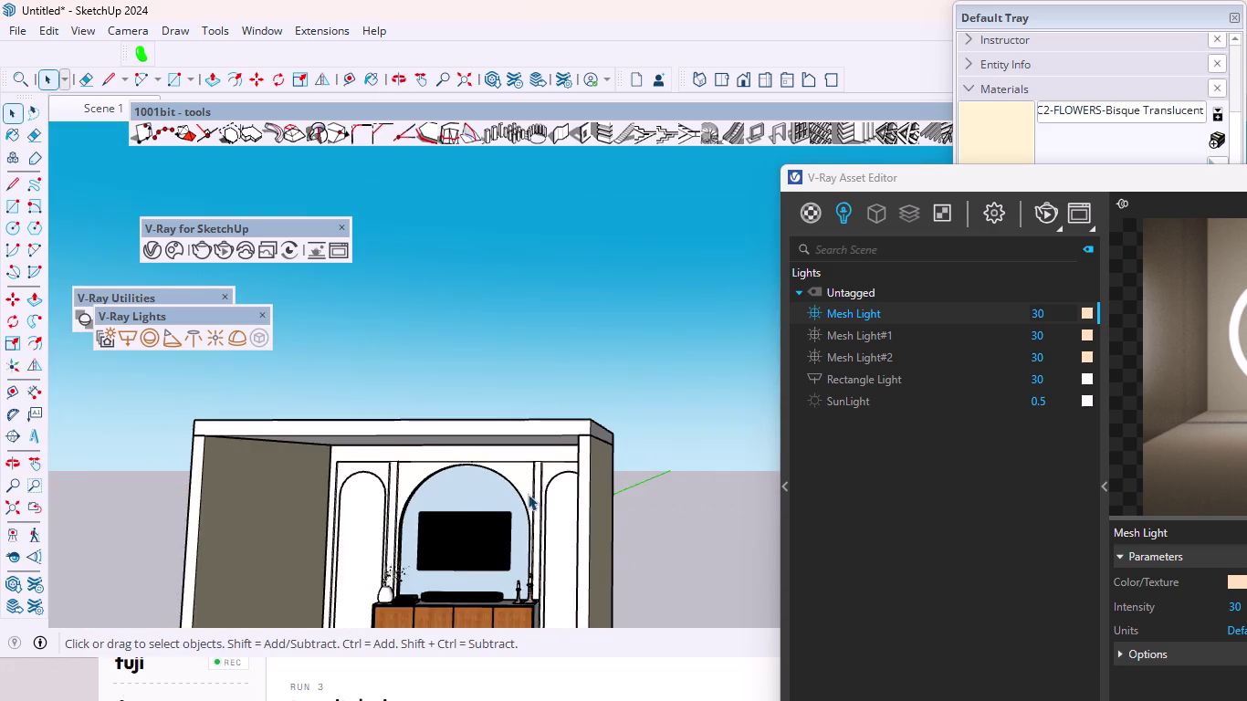
scroll(up, 3)
click(444, 493)
Reverse the centre arch face so its white front faces the room, then deselect it.
right_click(457, 494)
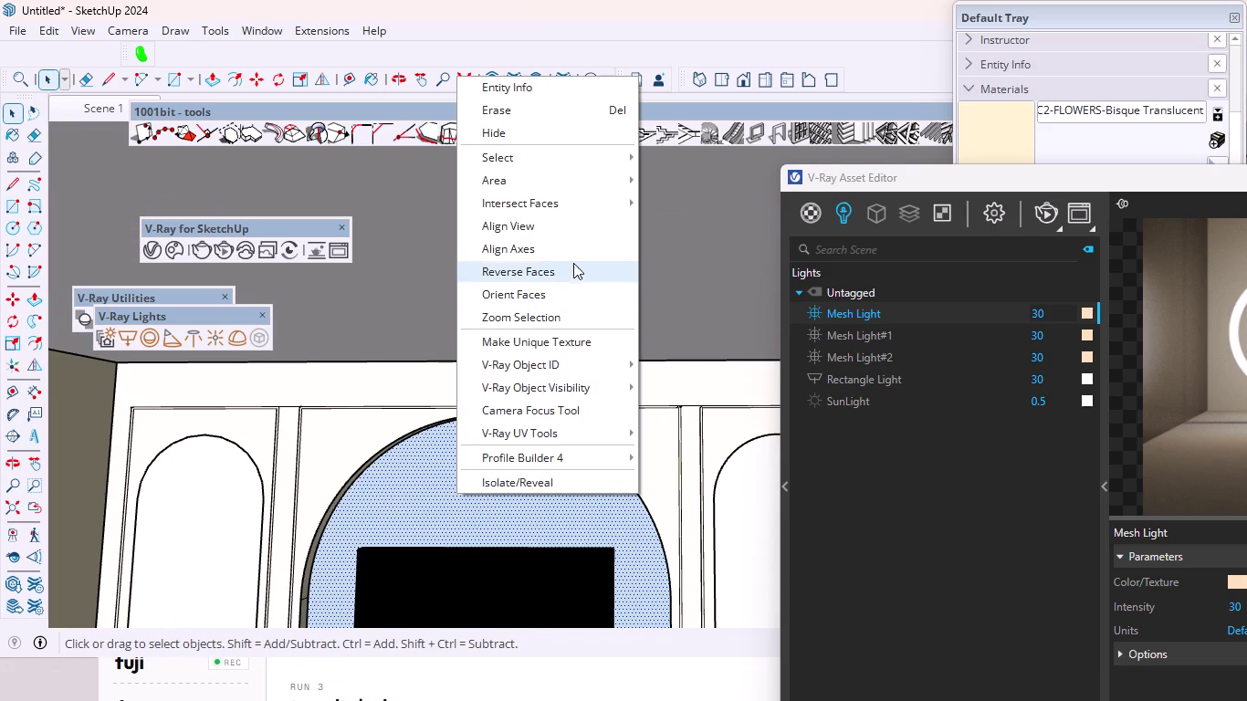
click(539, 265)
scroll(down, 3)
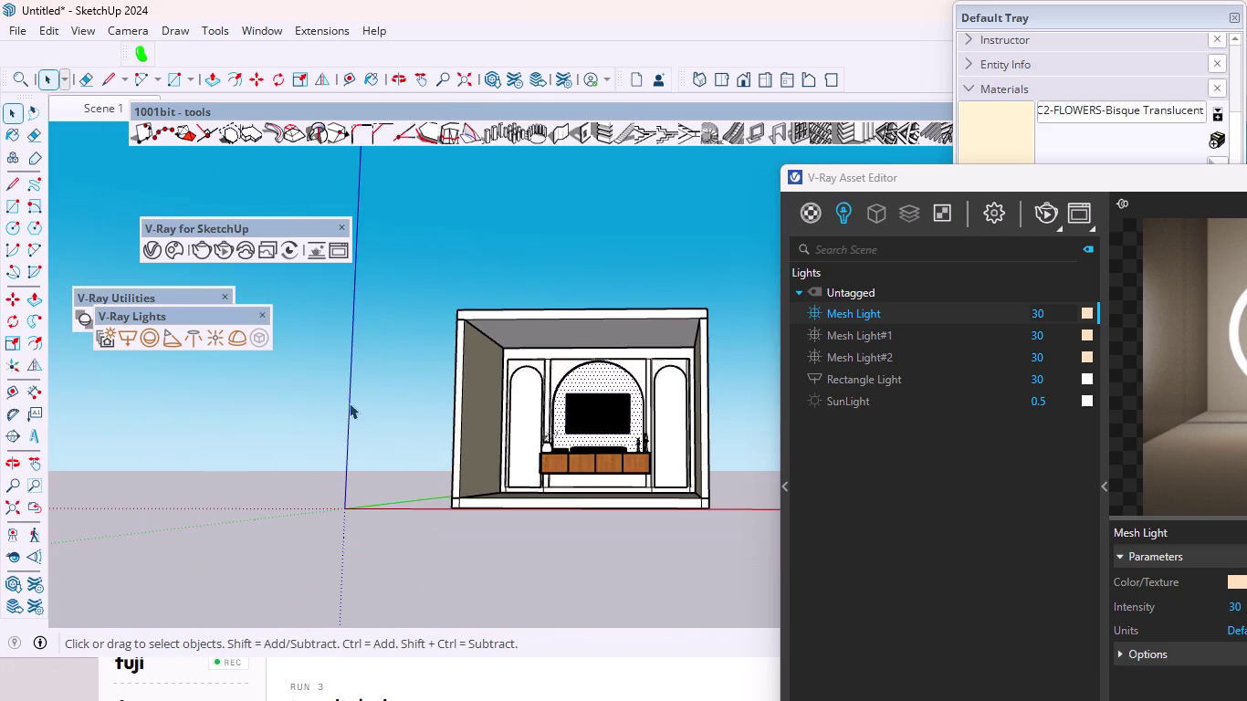
click(331, 406)
Bring the left arch panel into view and select its face.
scroll(up, 3)
scroll(up, 3)
middle_drag(527, 385, 400, 399)
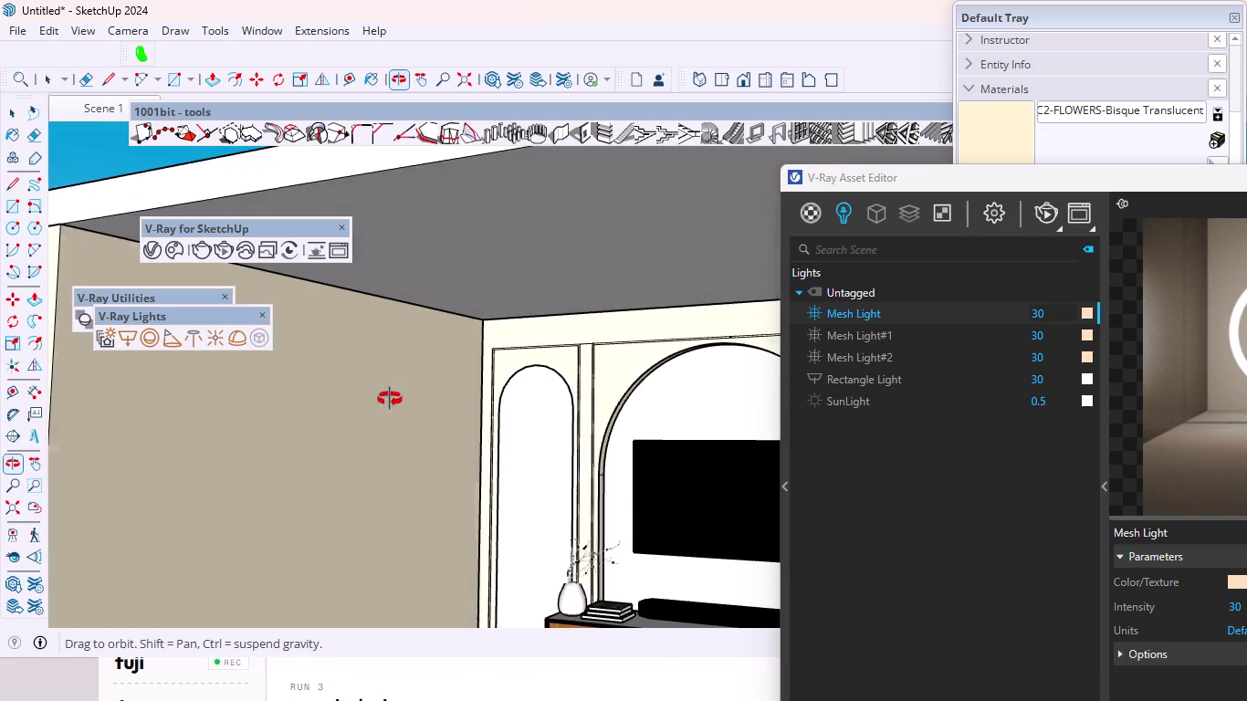
middle_drag(399, 399, 386, 399)
scroll(up, 3)
scroll(down, 3)
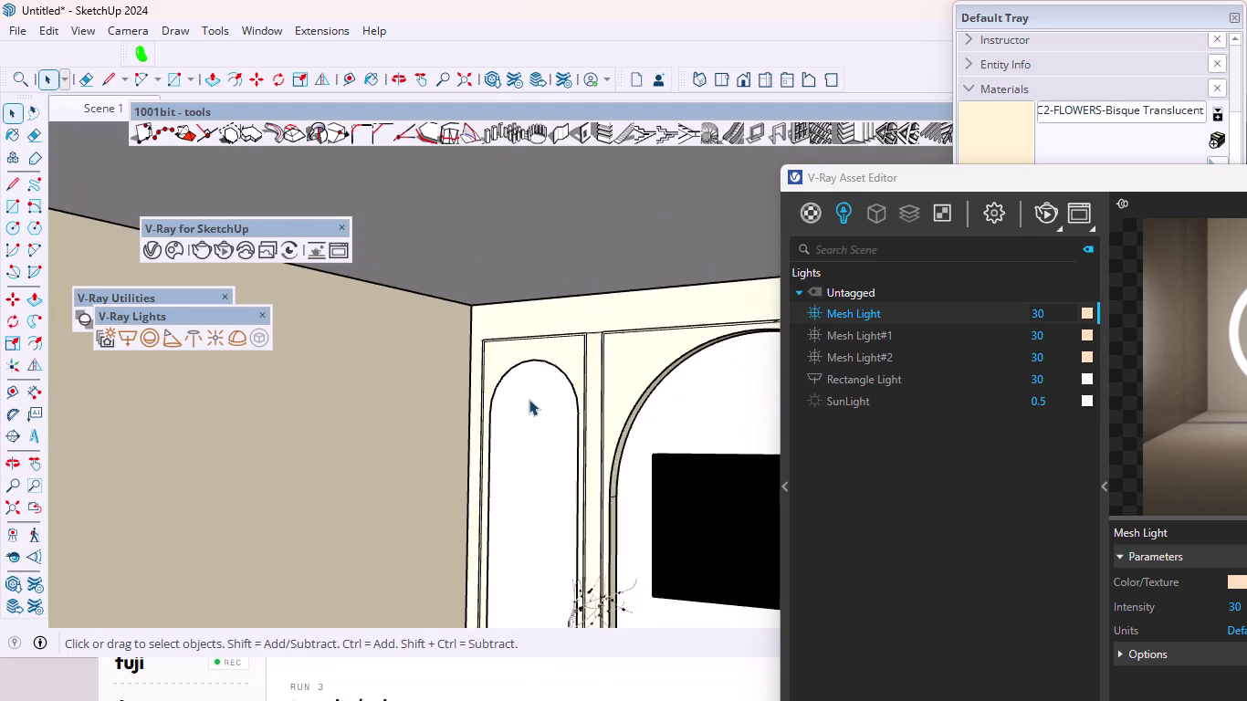
scroll(down, 3)
scroll(up, 3)
scroll(down, 3)
scroll(up, 3)
middle_drag(555, 445, 482, 430)
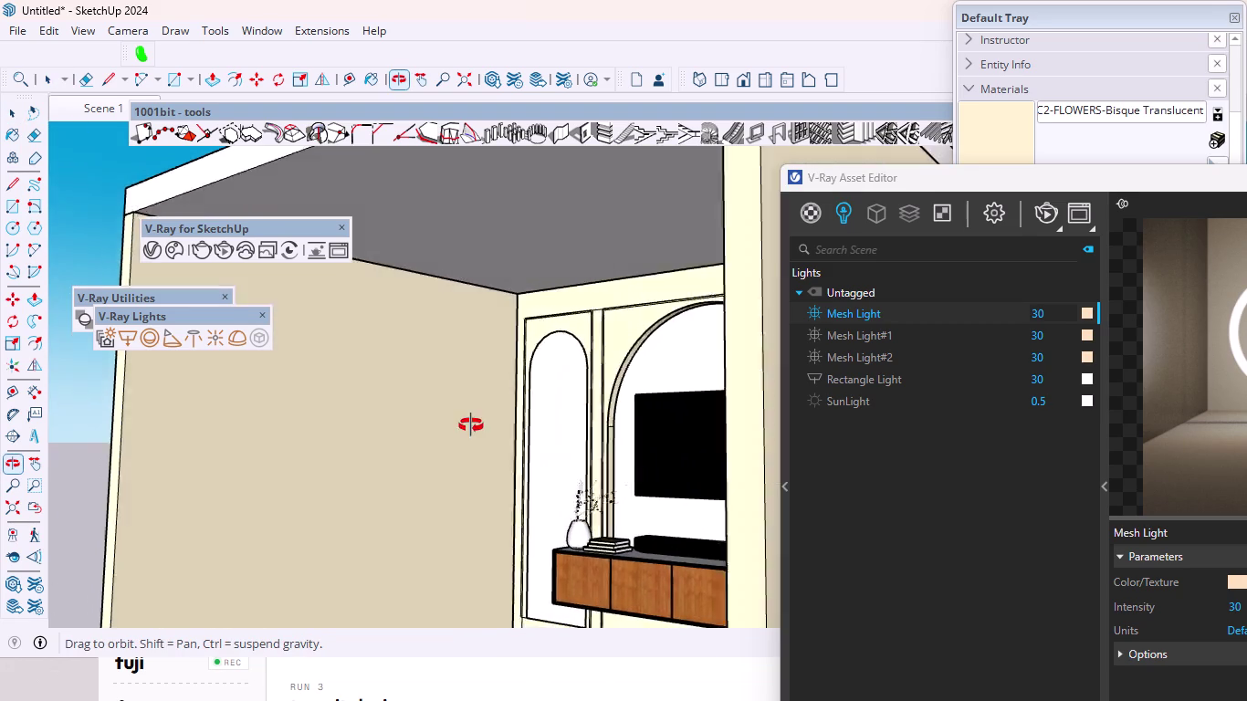
middle_drag(482, 430, 623, 457)
click(513, 431)
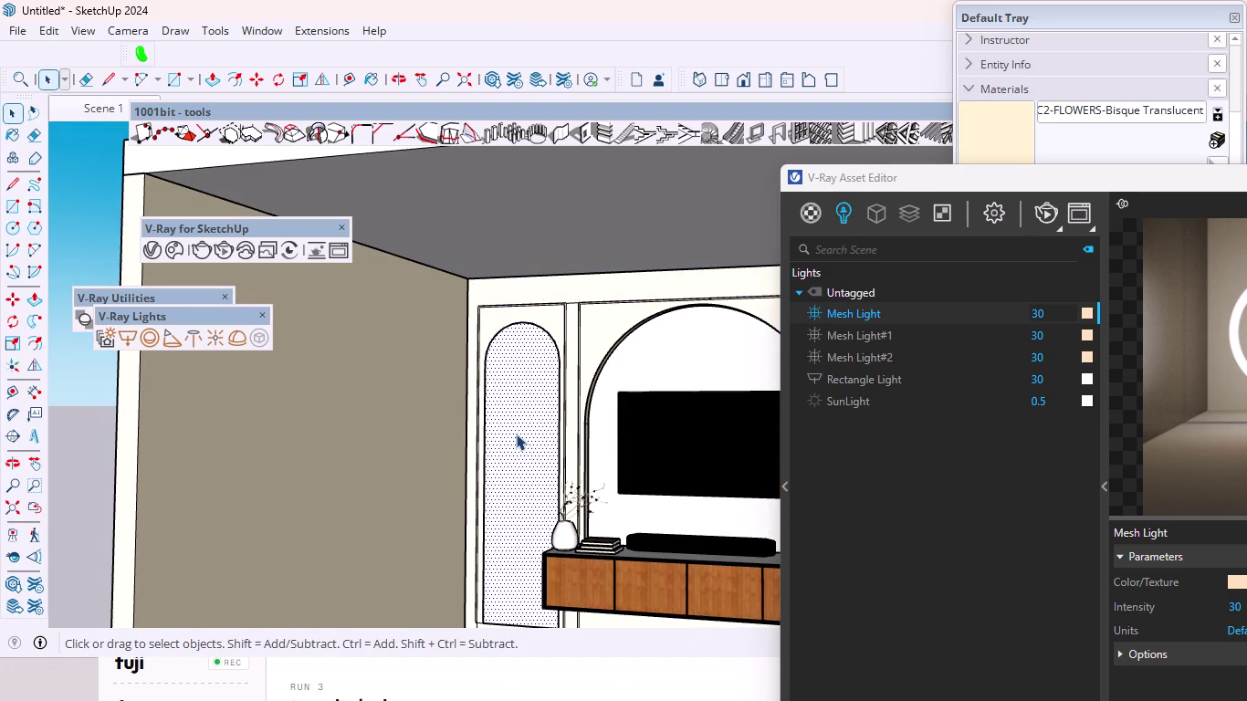
Push the left arch panel 3 into the wall and return to Select.
key(p)
drag(525, 424, 532, 413)
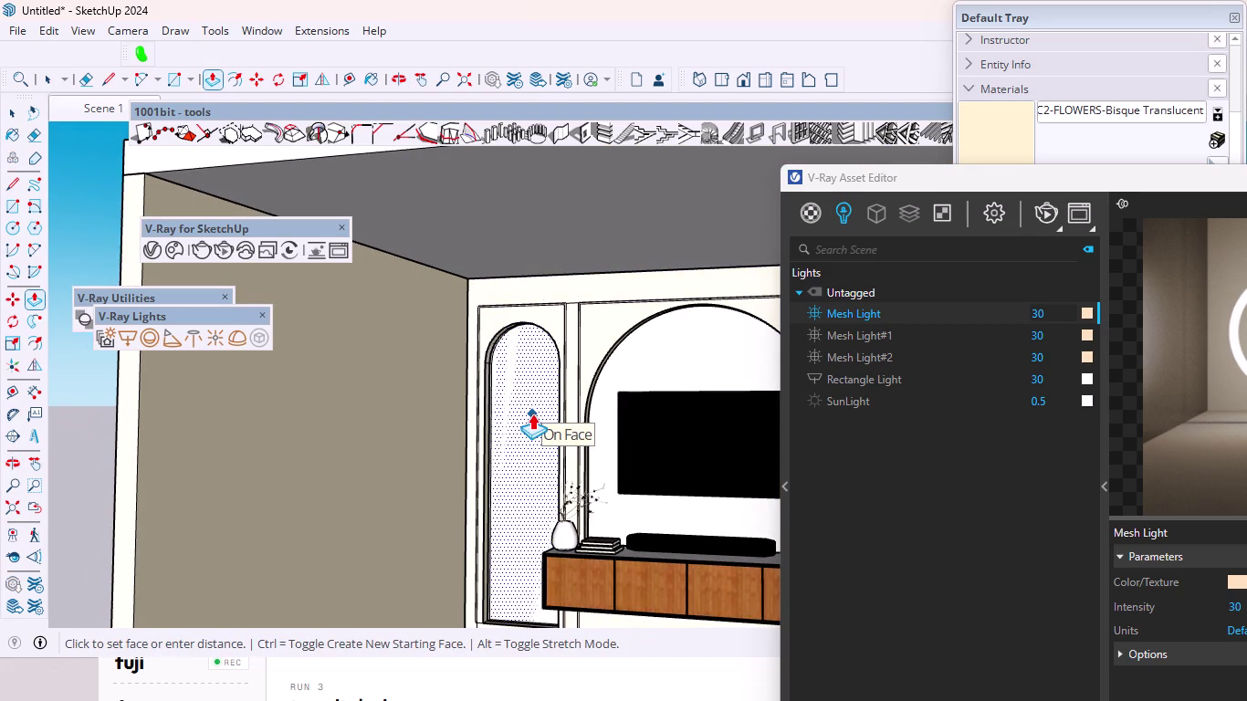
drag(533, 414, 531, 416)
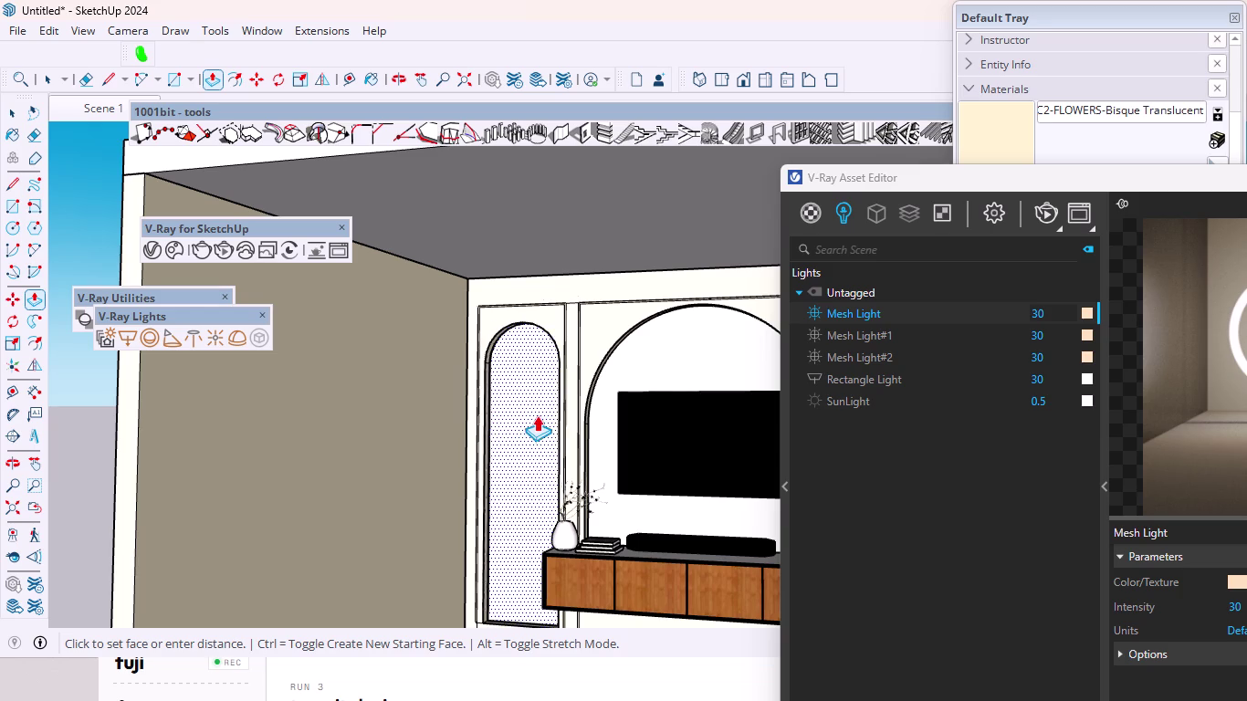
drag(531, 416, 541, 422)
key(3)
key(Return)
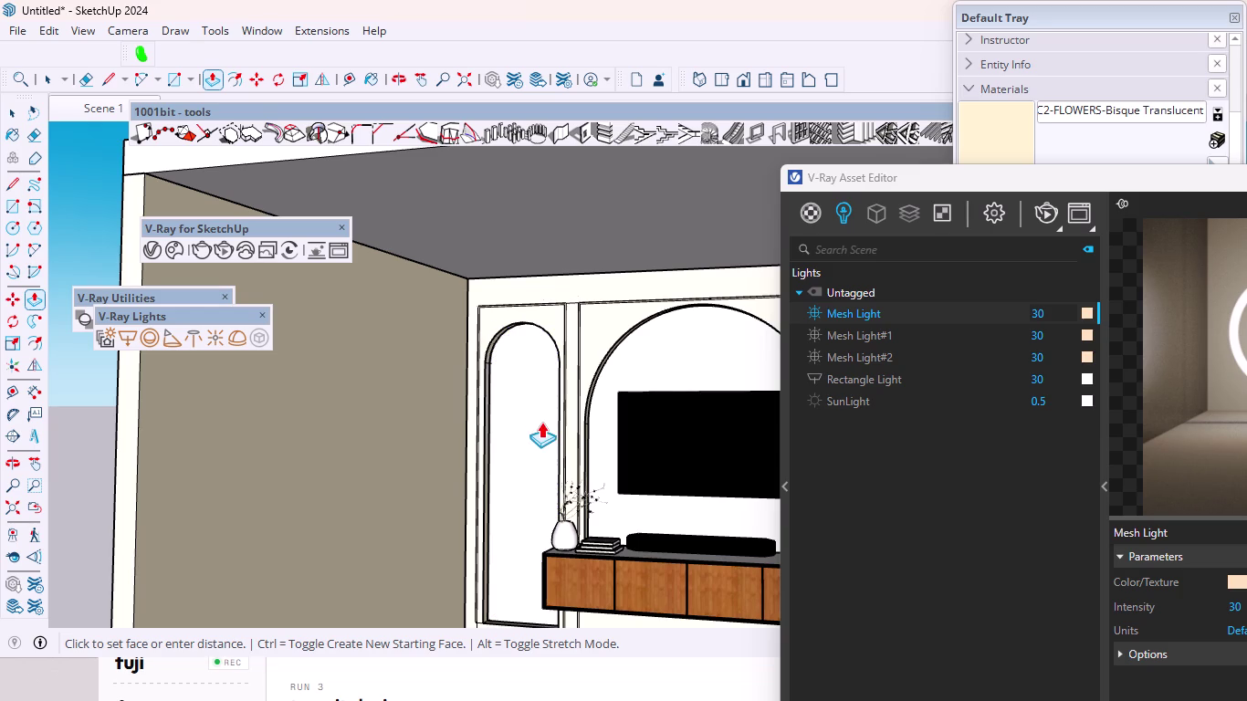
drag(542, 422, 544, 421)
key(space)
Click on the wall panels and turn the view to face the TV wall.
scroll(up, 3)
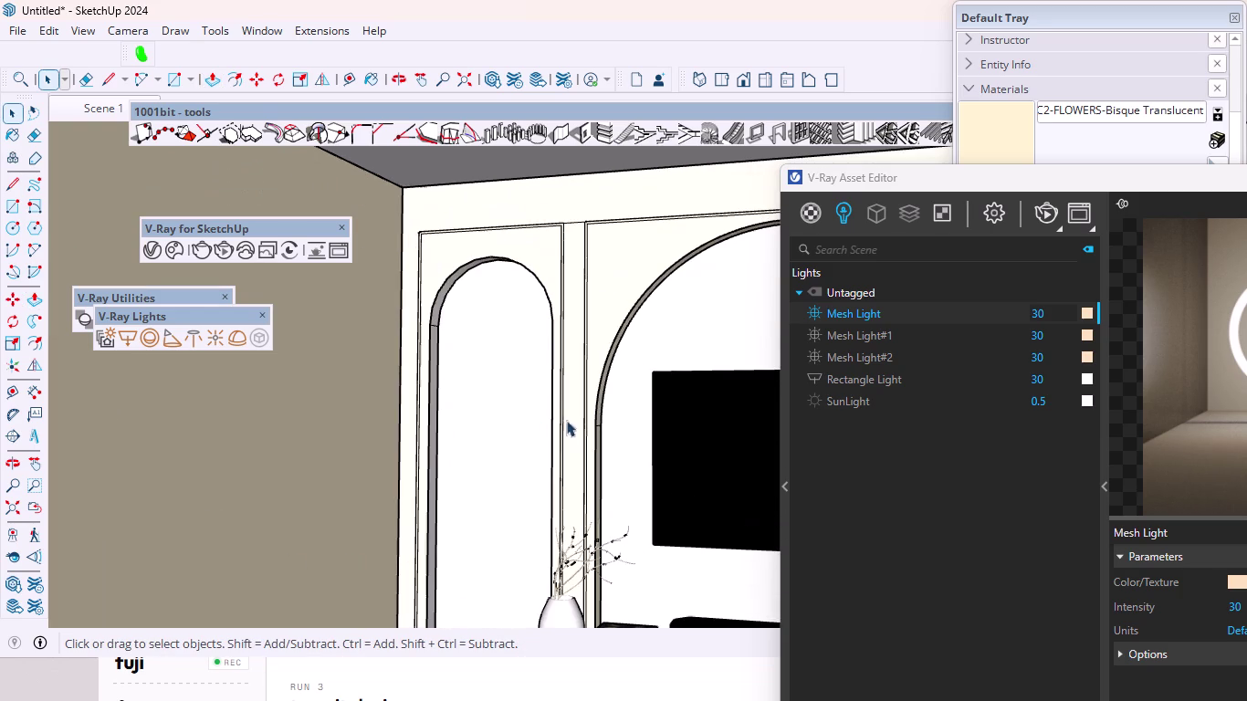
click(434, 446)
scroll(down, 3)
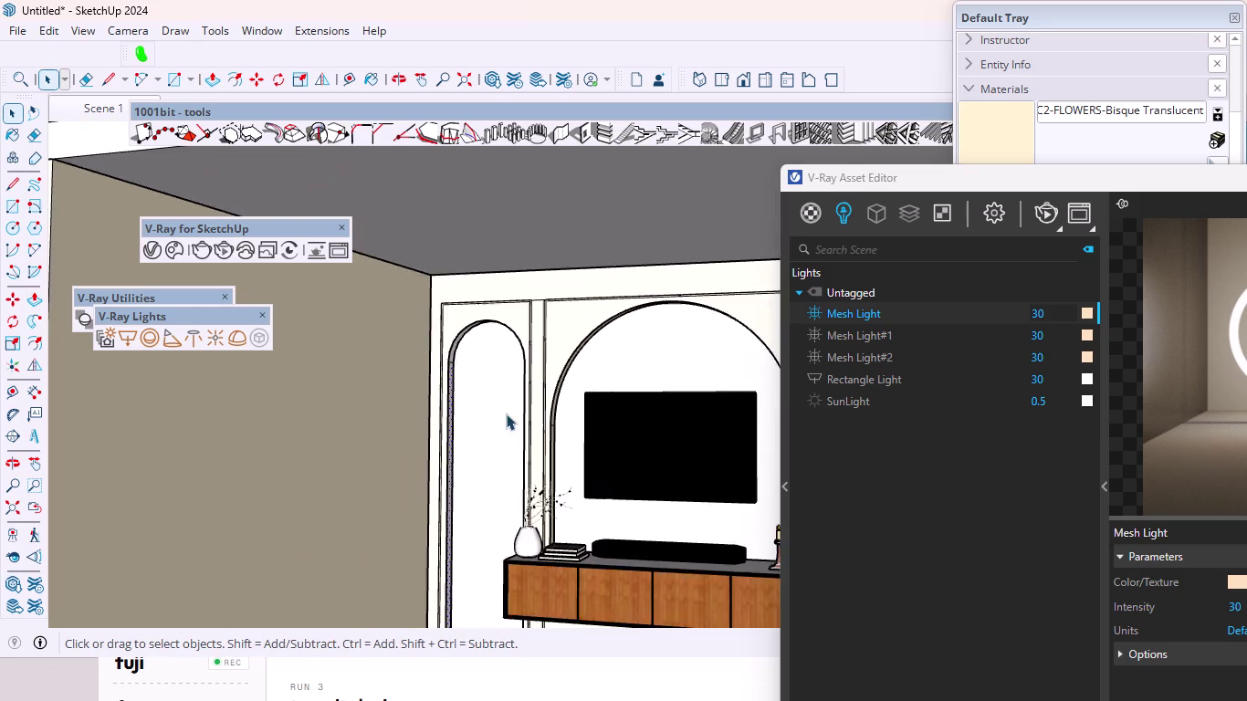
scroll(down, 3)
click(700, 449)
scroll(up, 3)
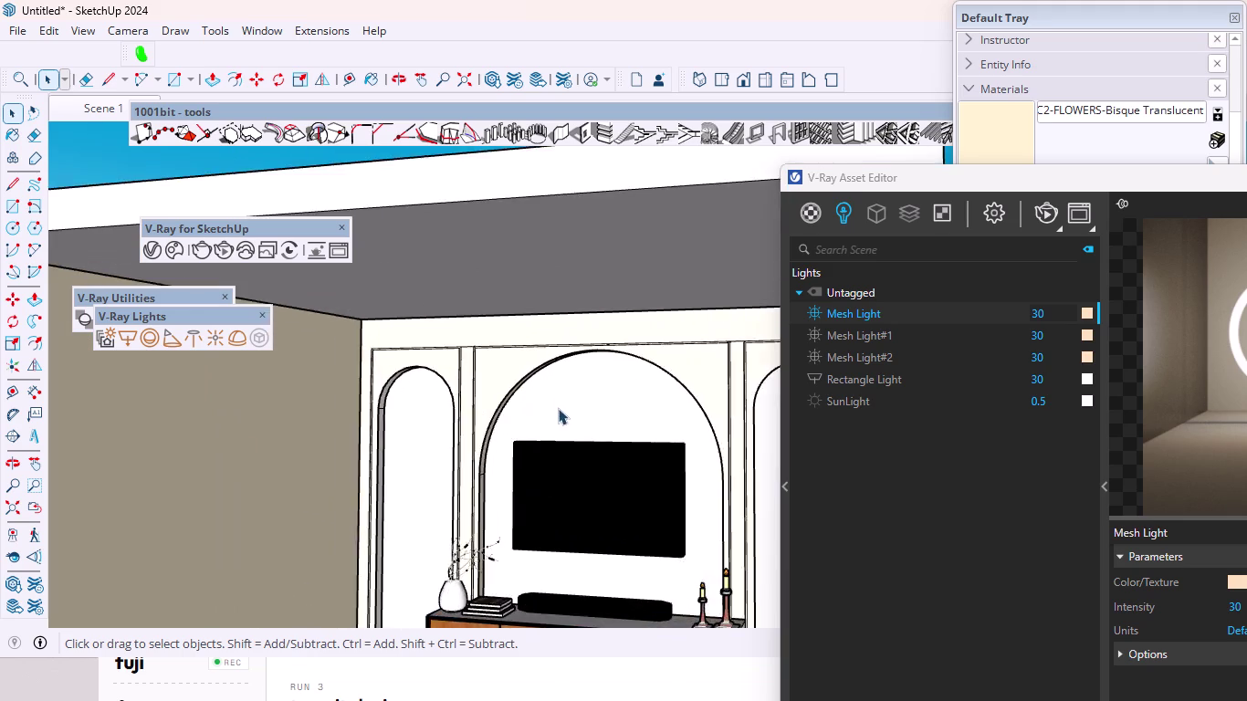
scroll(up, 3)
scroll(down, 3)
middle_drag(631, 440, 813, 454)
scroll(up, 3)
scroll(down, 3)
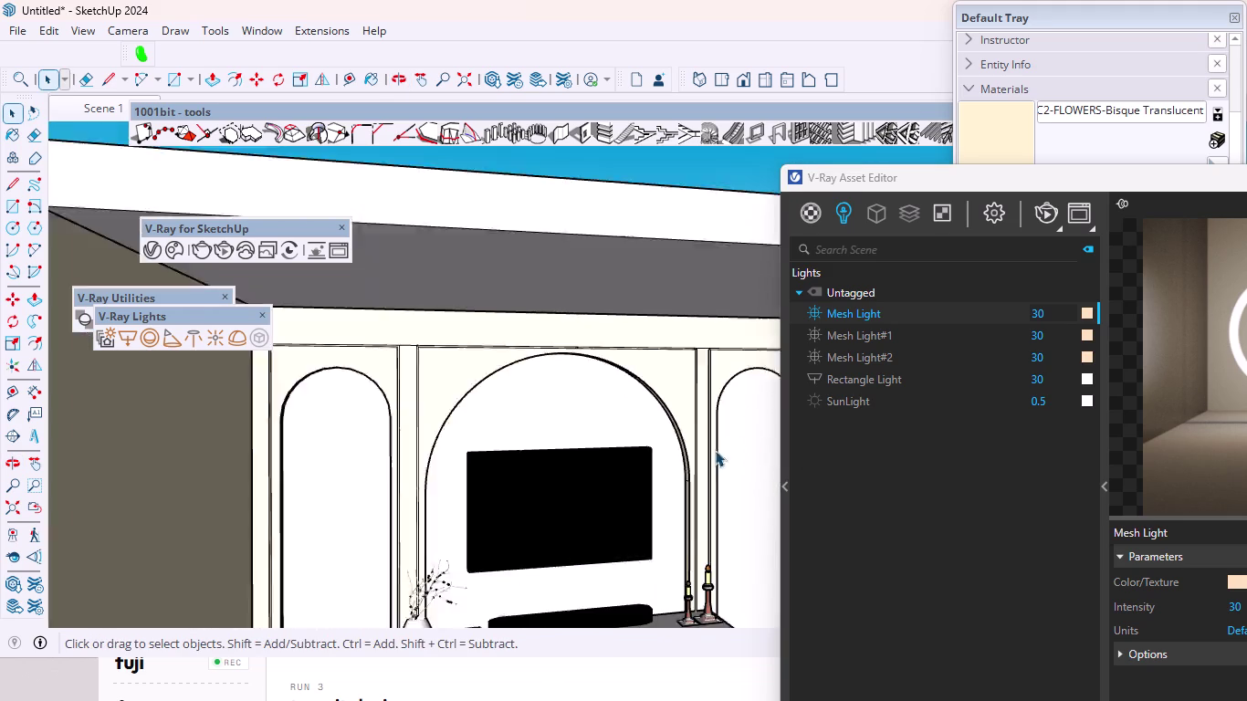
scroll(down, 3)
scroll(up, 3)
Select the right arch panel and push it 3 into the wall, then resume selecting.
click(645, 456)
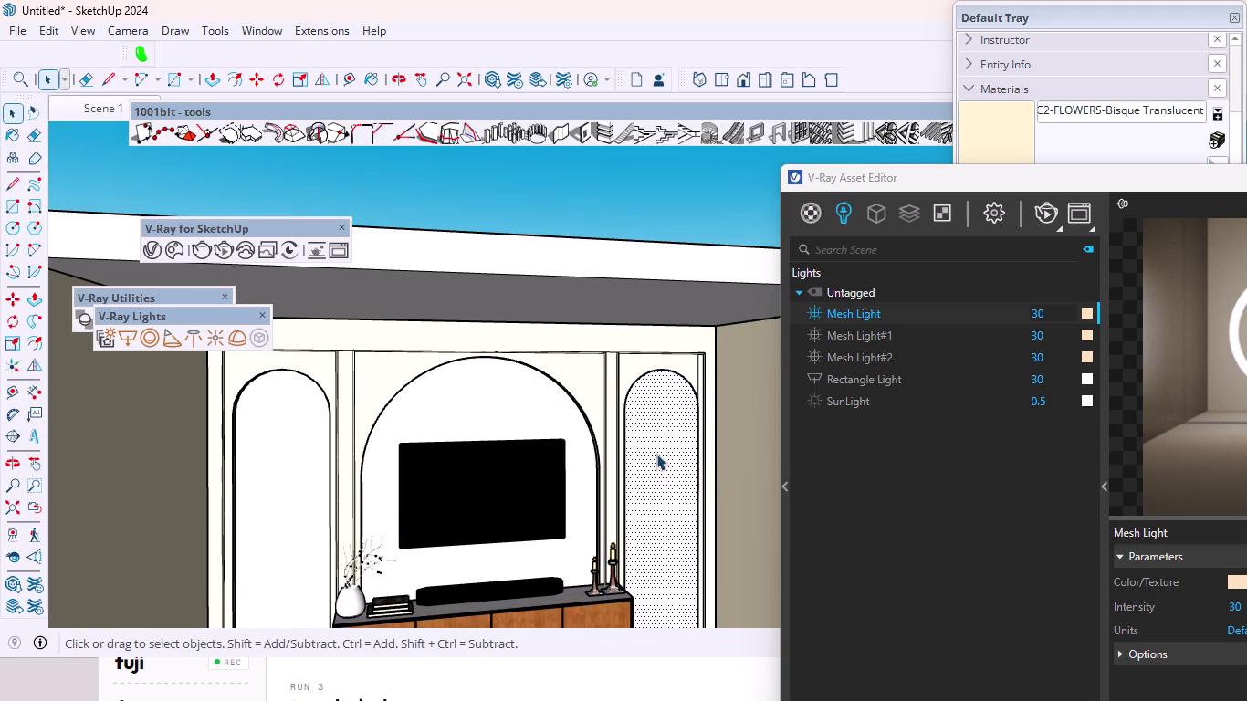
key(p)
drag(670, 454, 659, 449)
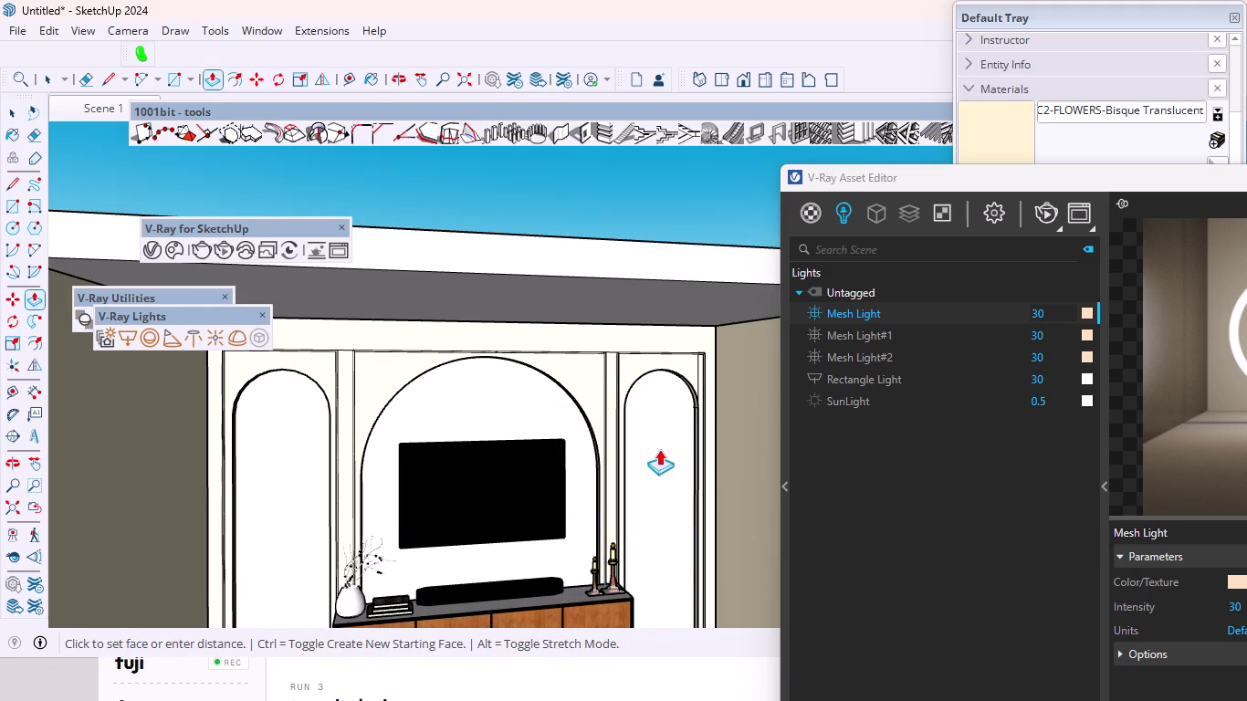
drag(660, 450, 661, 454)
key(3)
key(Return)
key(space)
scroll(down, 3)
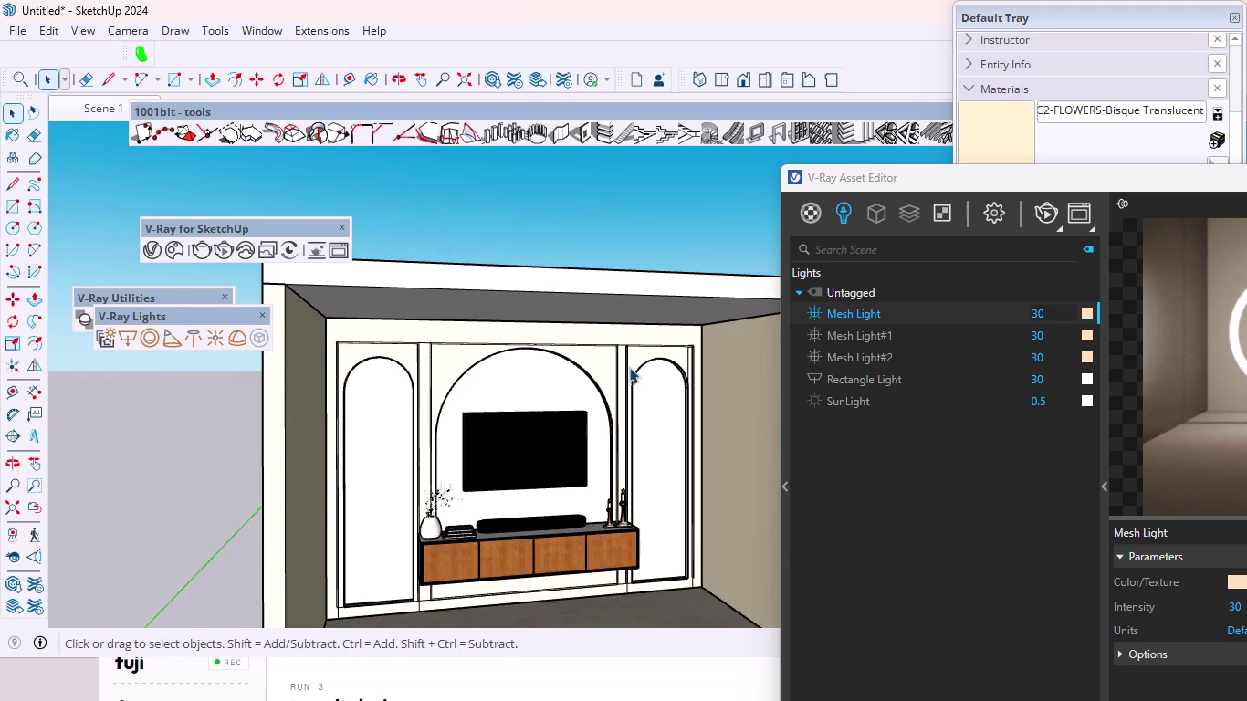
Select the side strip and narrow inner side of the arch, viewed up close.
scroll(down, 3)
scroll(up, 3)
scroll(down, 3)
scroll(up, 3)
scroll(up, 3)
scroll(down, 3)
scroll(up, 3)
middle_drag(597, 502, 646, 506)
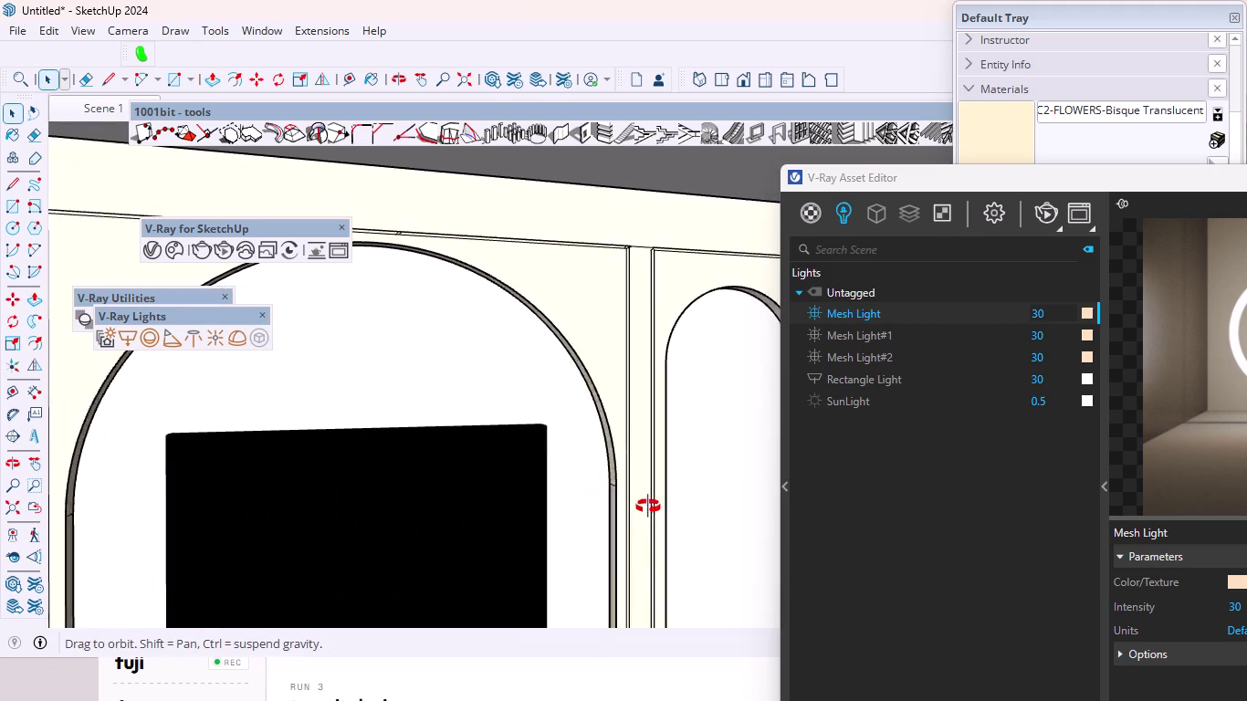
middle_drag(646, 505, 675, 507)
scroll(up, 3)
click(612, 502)
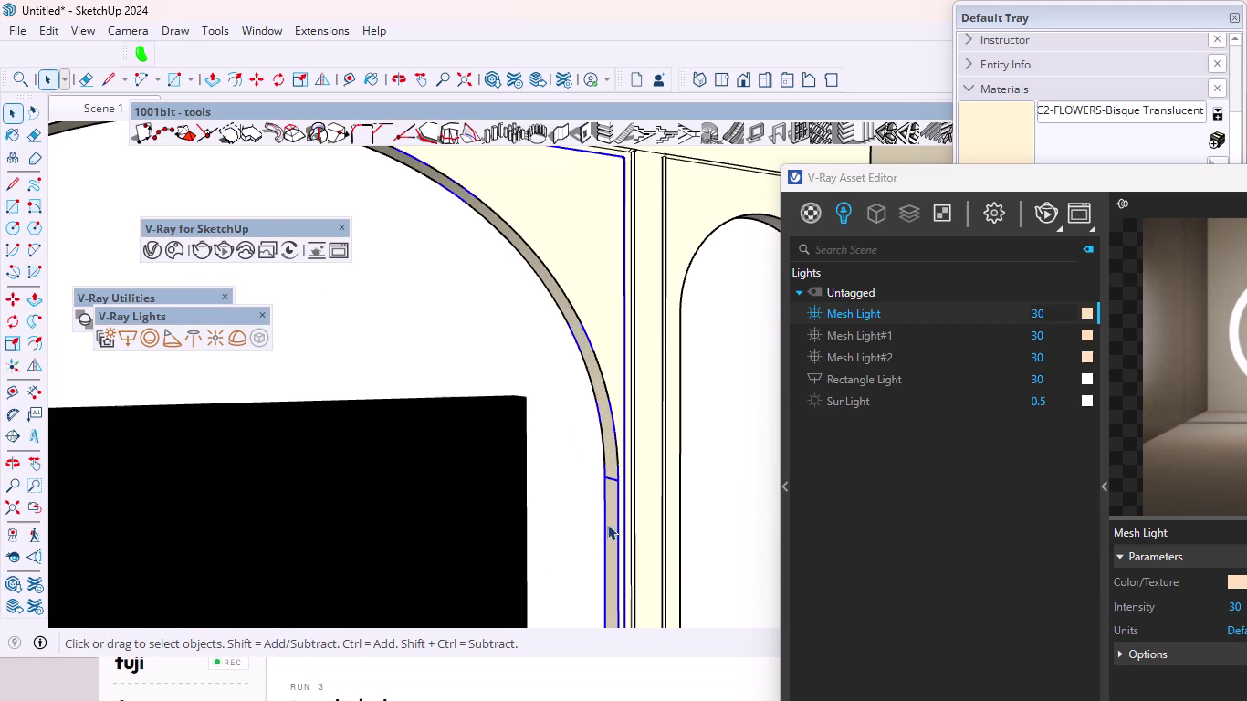
scroll(down, 3)
scroll(up, 3)
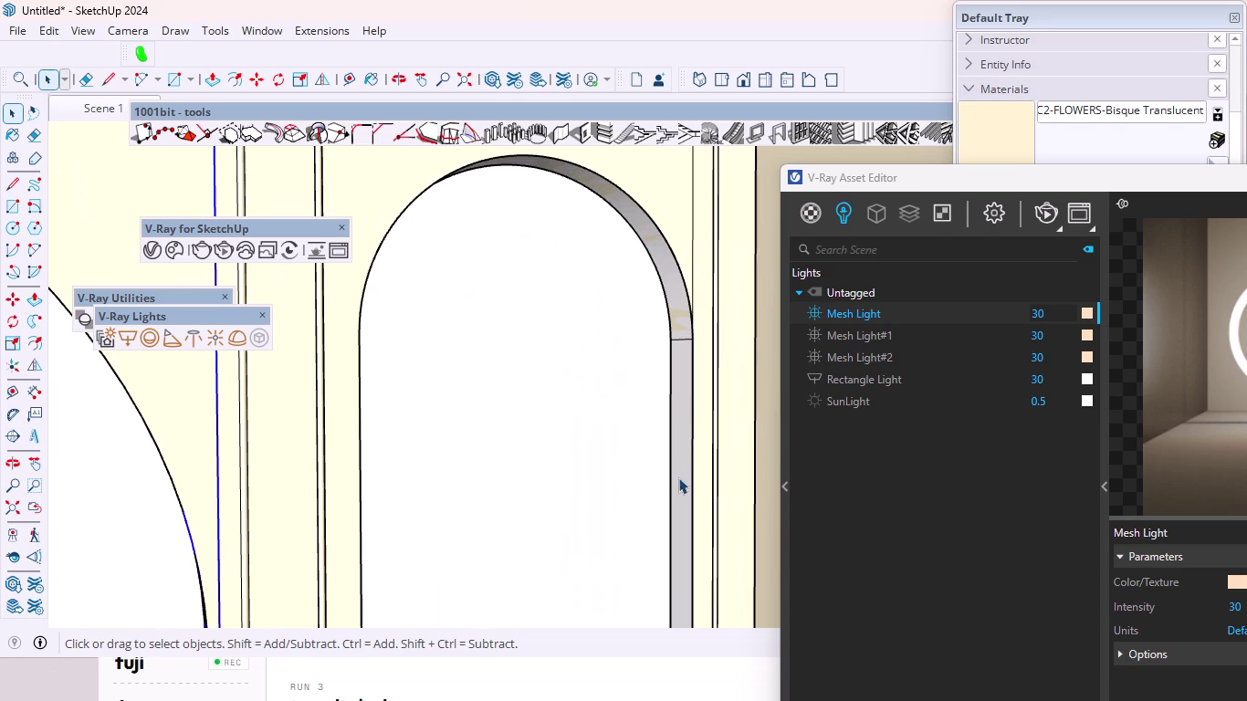
scroll(up, 3)
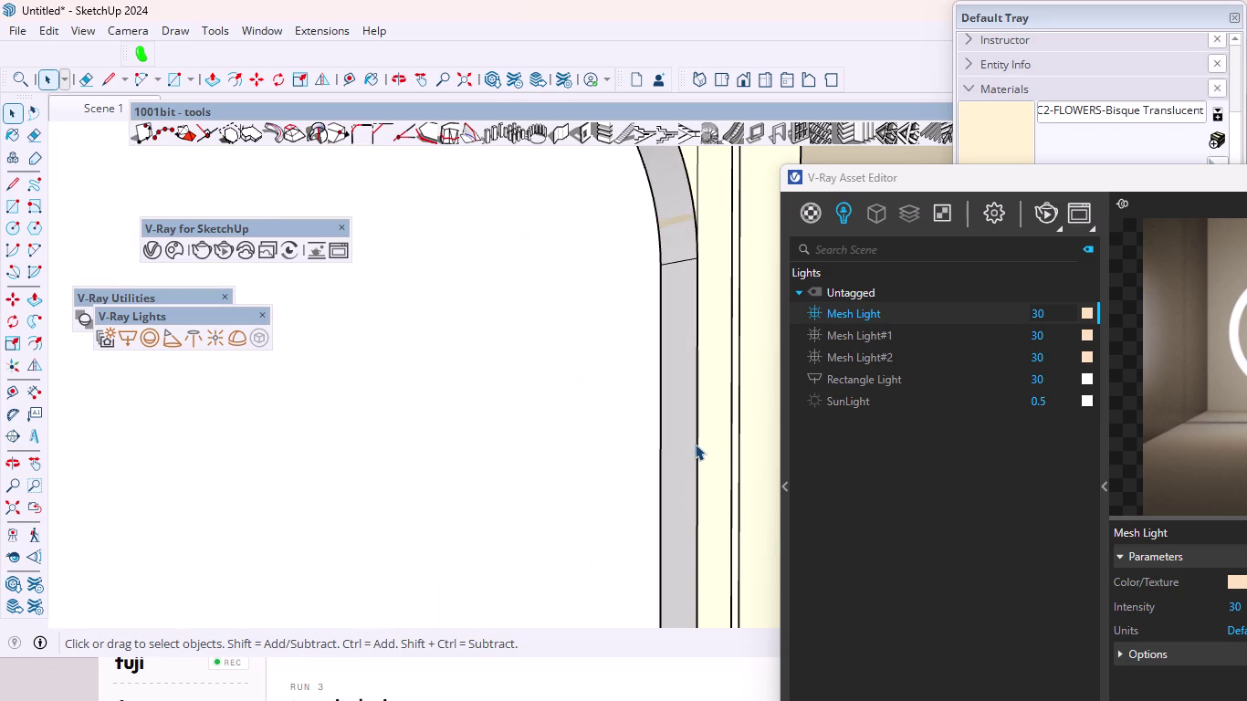
click(677, 443)
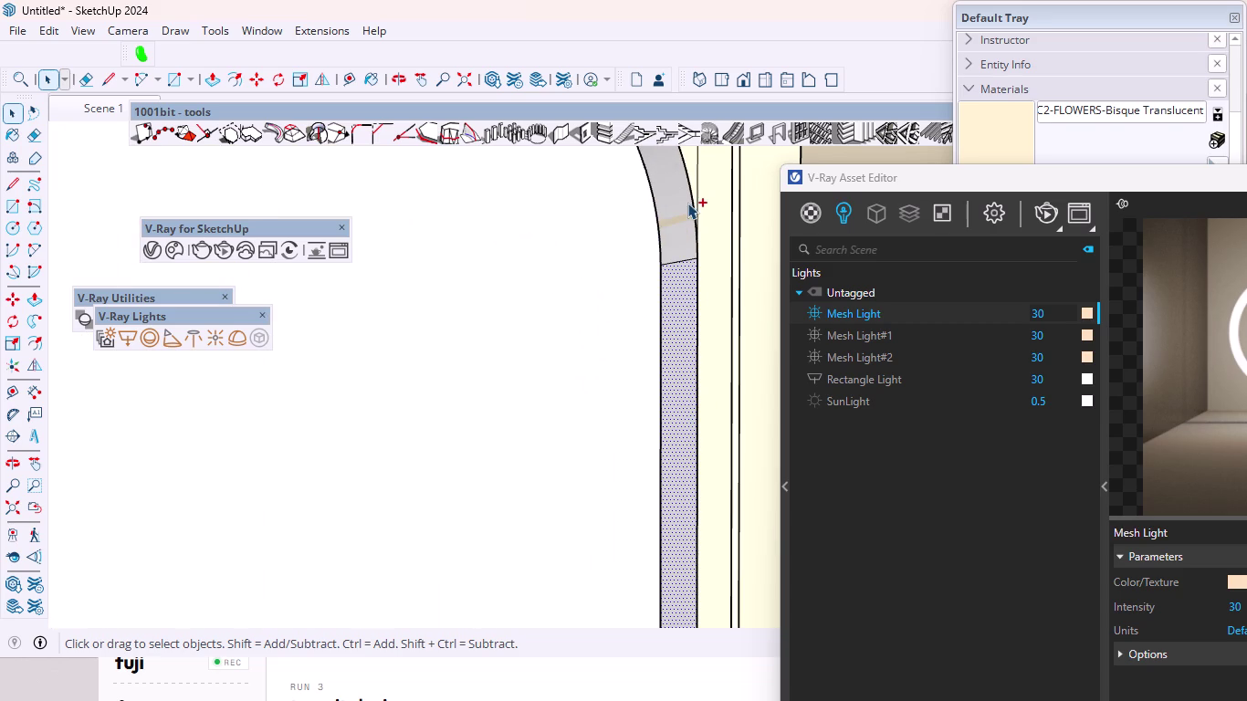
Select the central arch's curved inner side and its connected inner side faces.
click(686, 208)
scroll(down, 3)
middle_drag(683, 354, 389, 397)
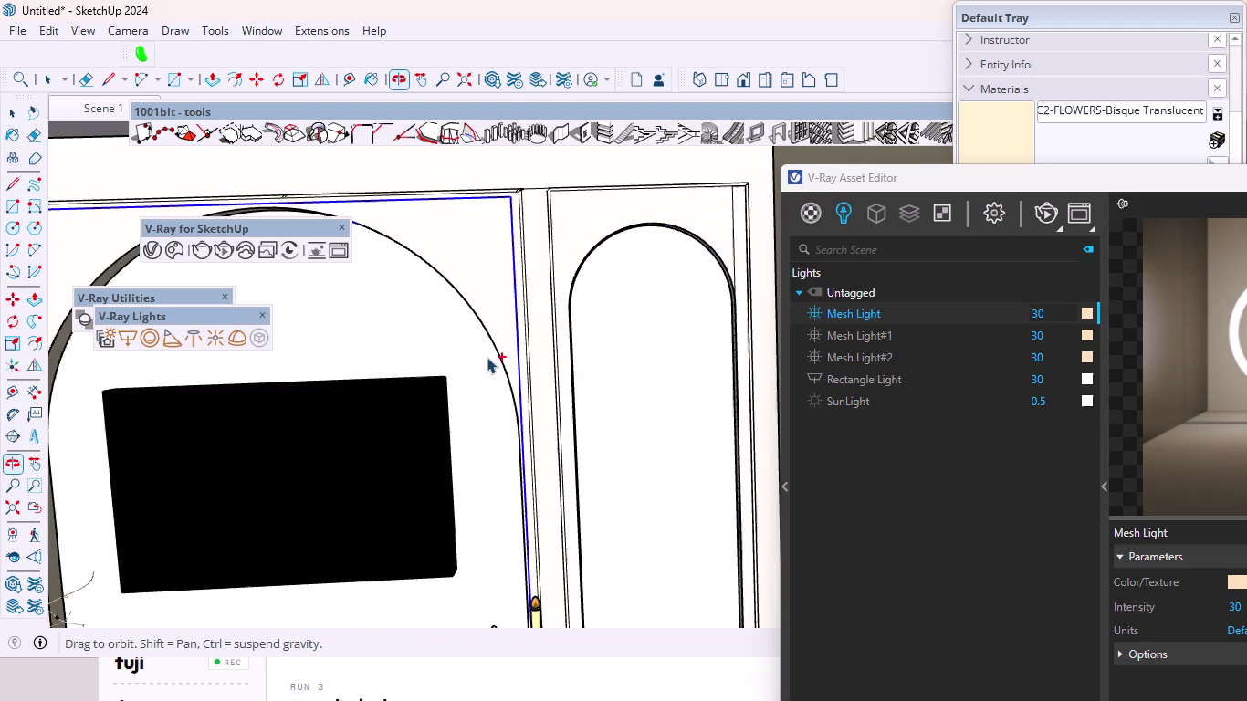
scroll(up, 3)
middle_drag(601, 331, 393, 358)
scroll(up, 3)
double_click(542, 362)
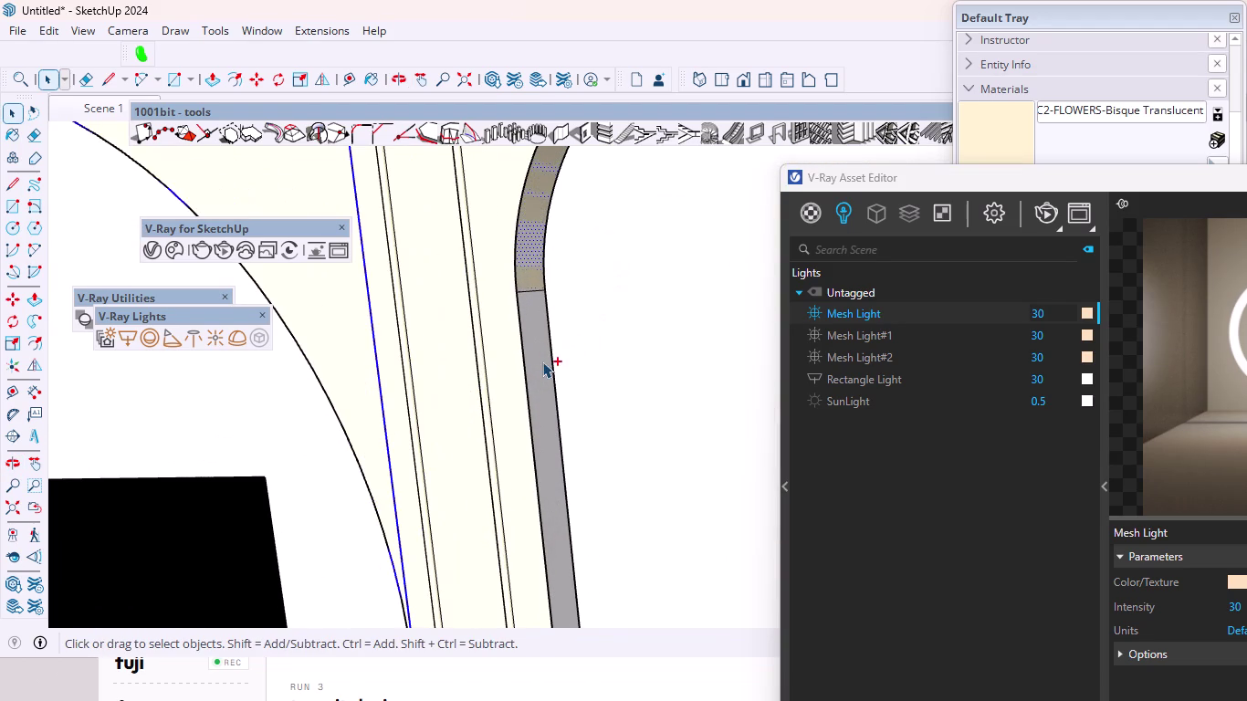
double_click(529, 239)
scroll(down, 3)
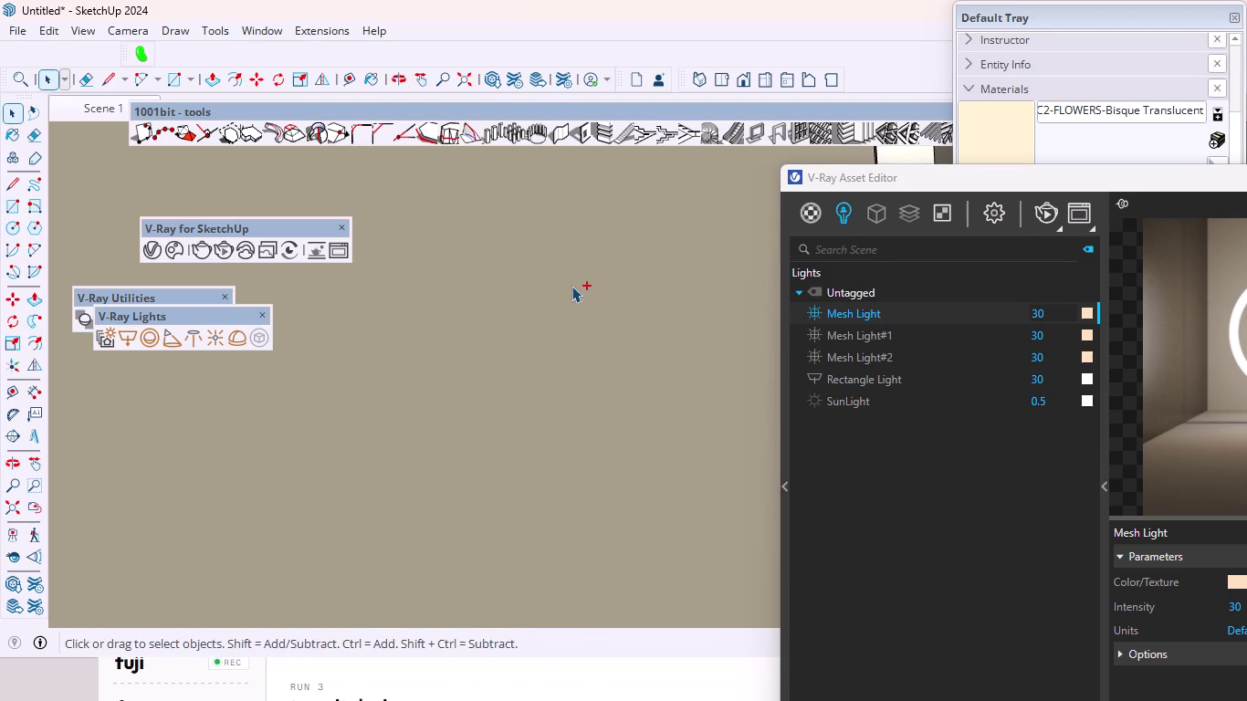
scroll(down, 3)
click(13, 507)
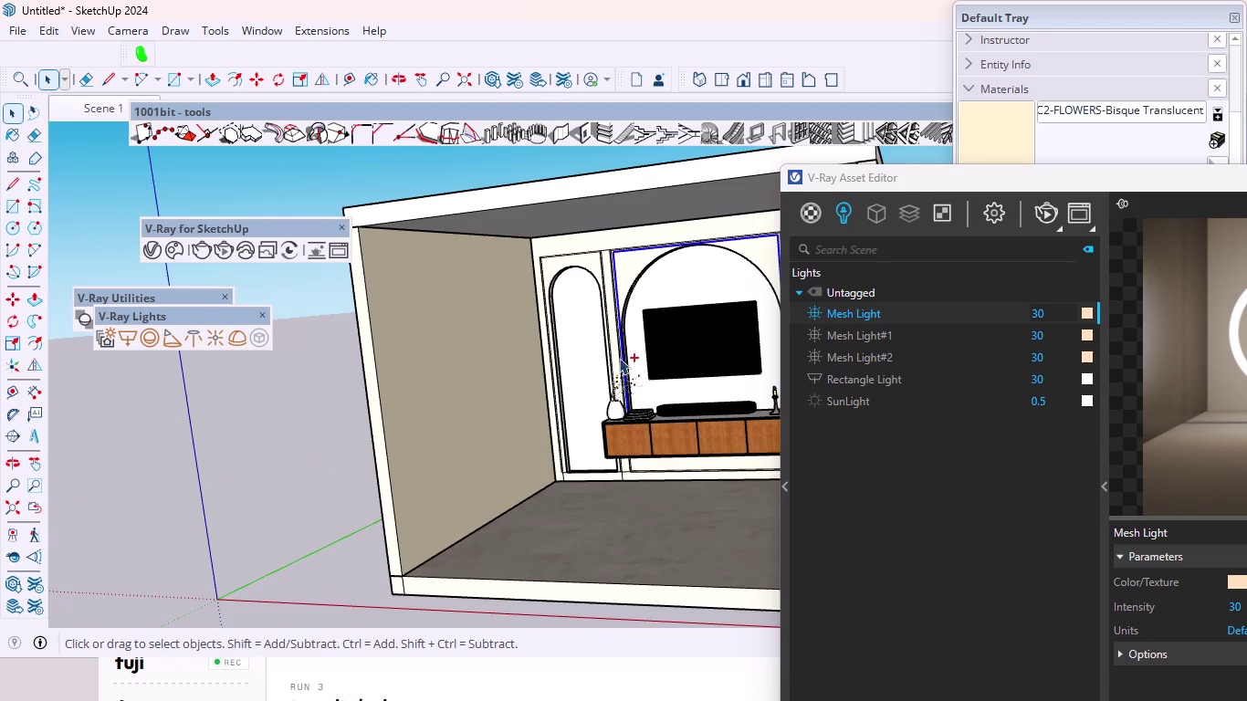
Facing the TV wall, select the right panel's inner side and arched face.
scroll(down, 3)
scroll(up, 3)
scroll(down, 3)
middle_drag(711, 307, 957, 334)
scroll(up, 3)
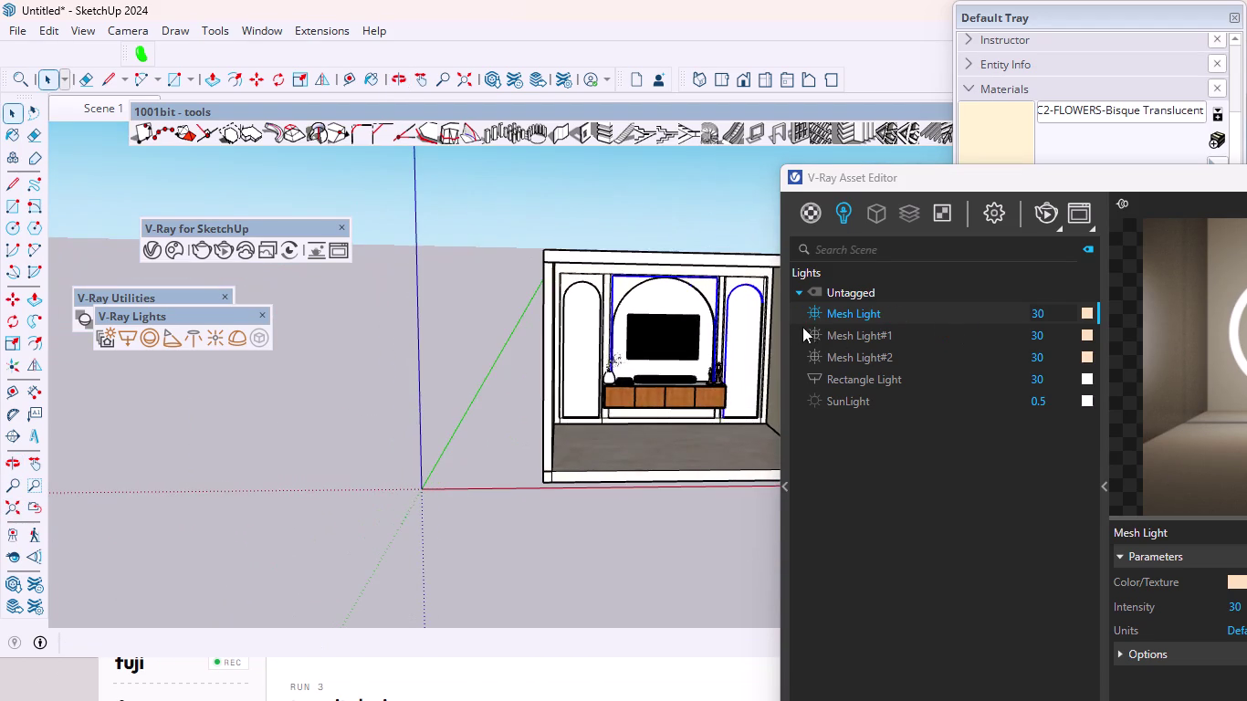
scroll(up, 3)
scroll(down, 3)
scroll(up, 3)
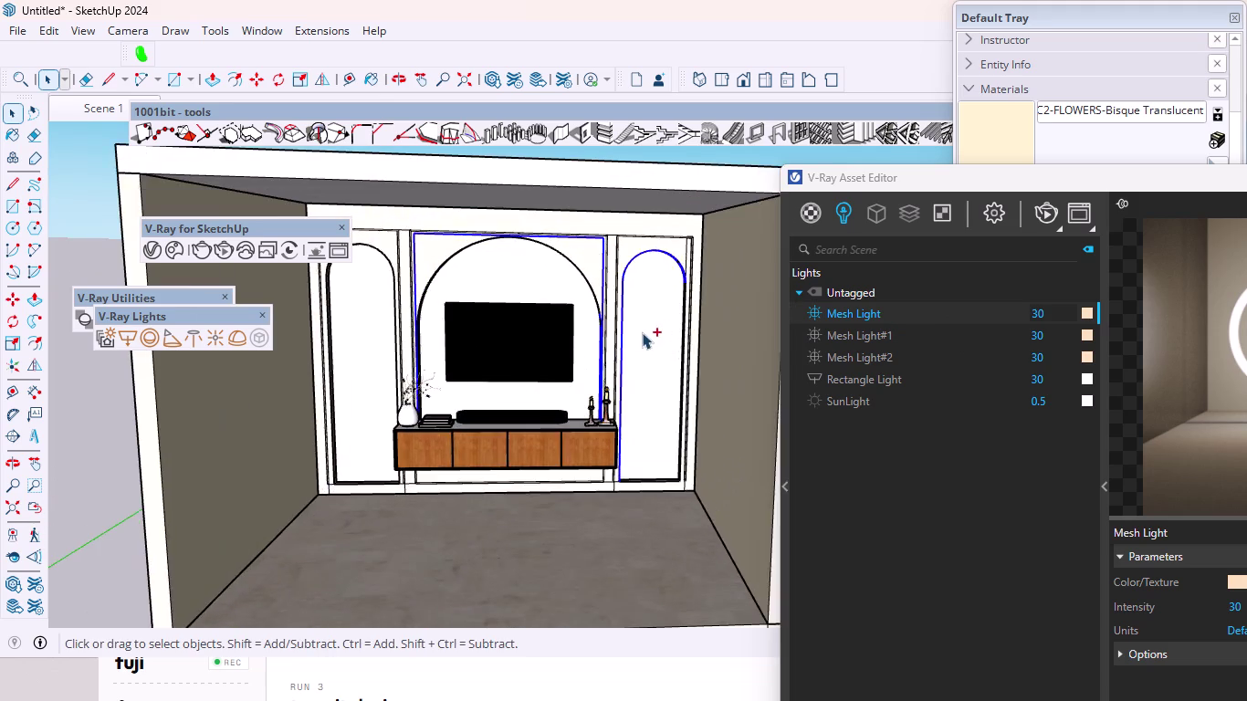
middle_drag(650, 336, 791, 421)
scroll(up, 3)
click(620, 340)
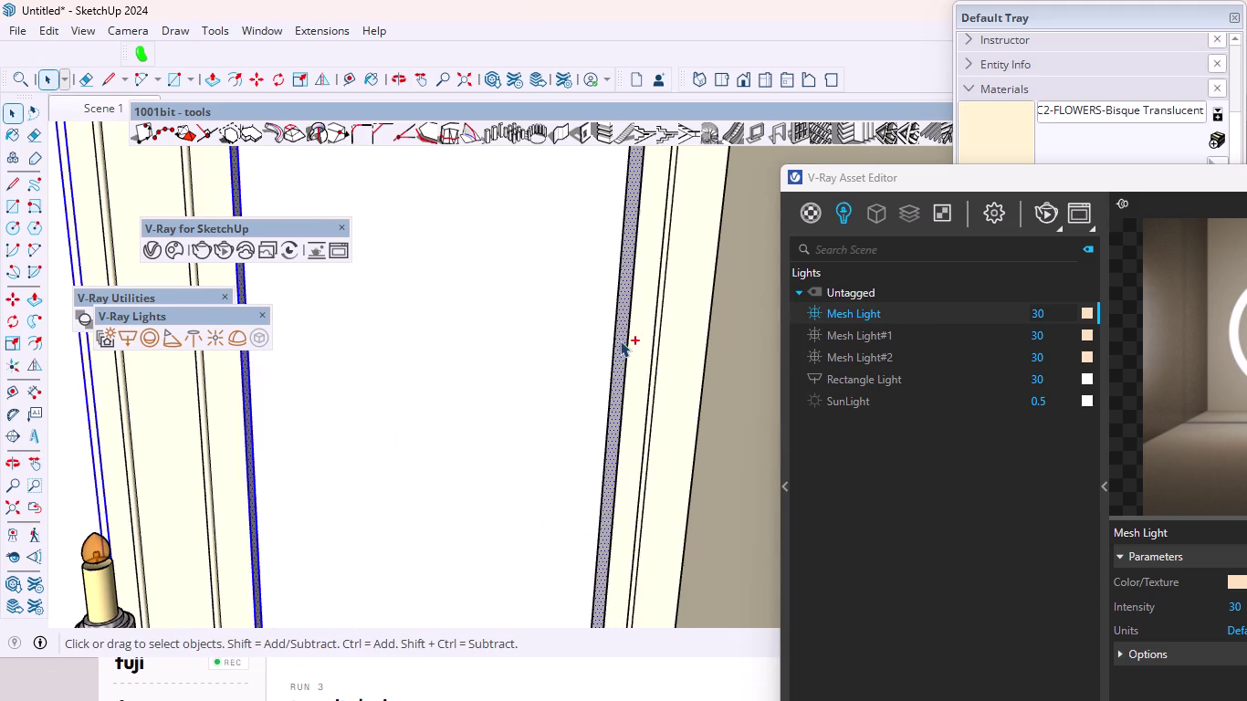
scroll(down, 3)
double_click(629, 337)
Select the right panel with its edges, then clear the selection.
scroll(down, 3)
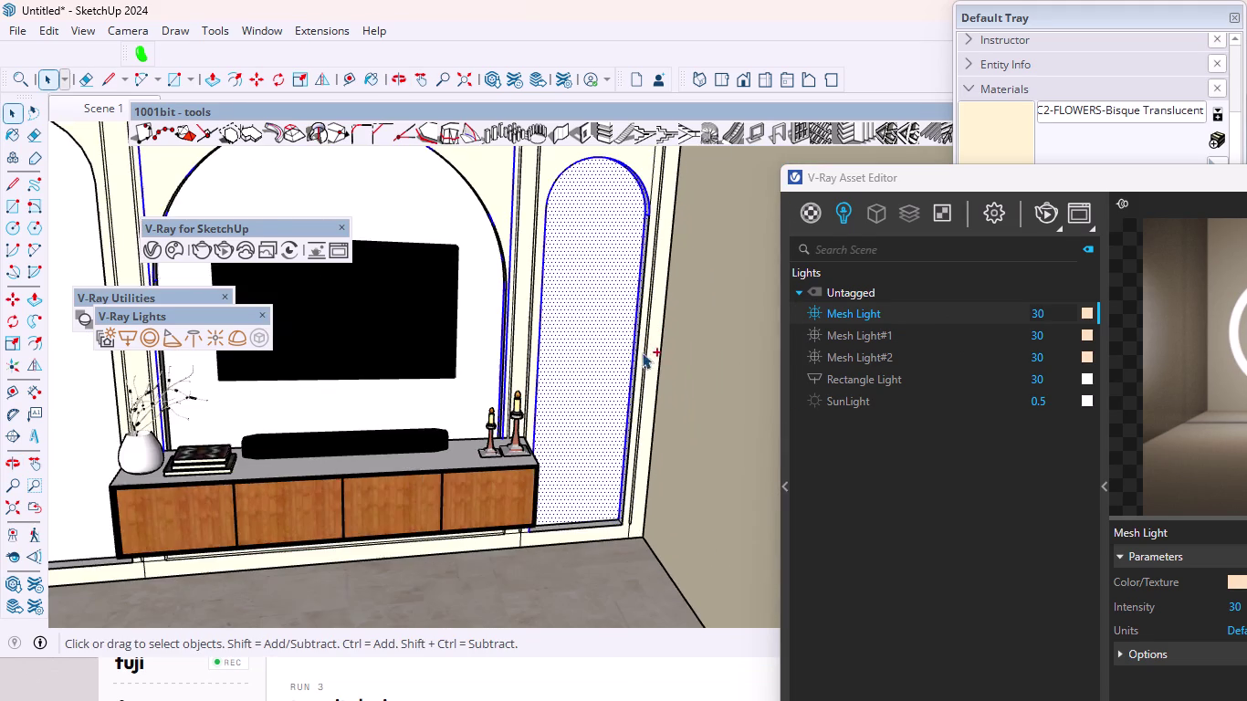
scroll(up, 3)
scroll(up, 3)
double_click(650, 306)
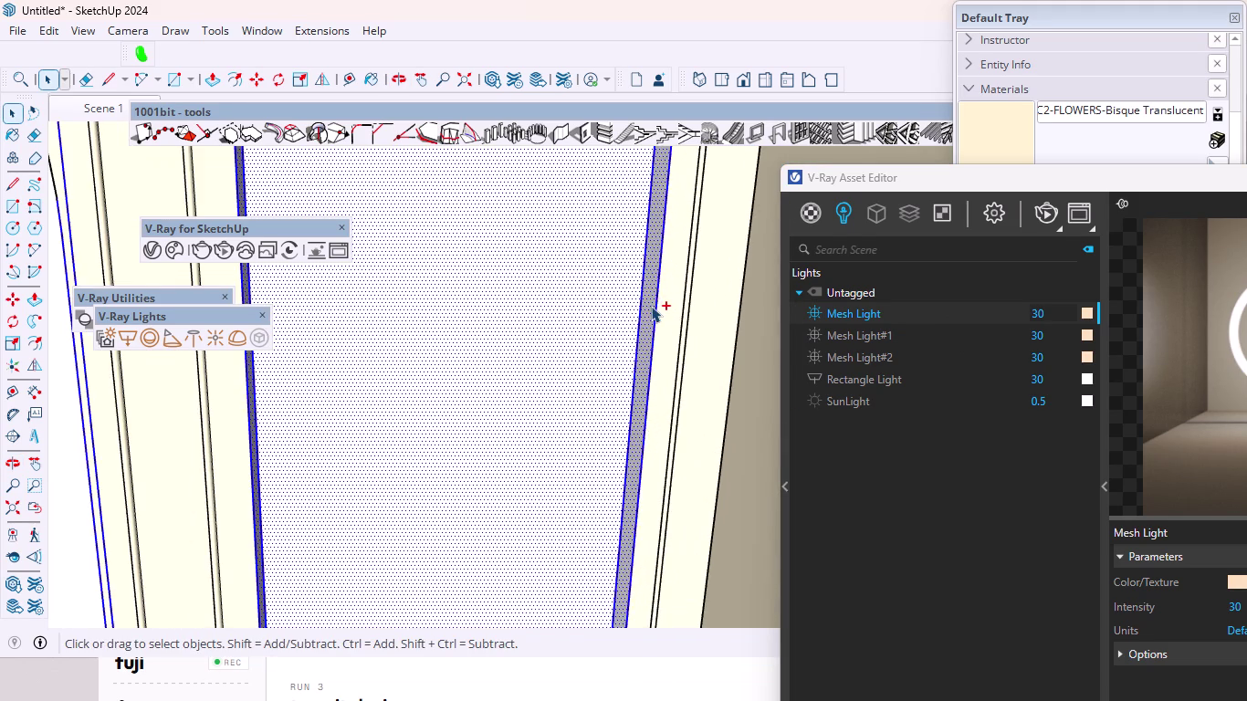
scroll(down, 3)
scroll(up, 3)
scroll(down, 3)
scroll(down, 3)
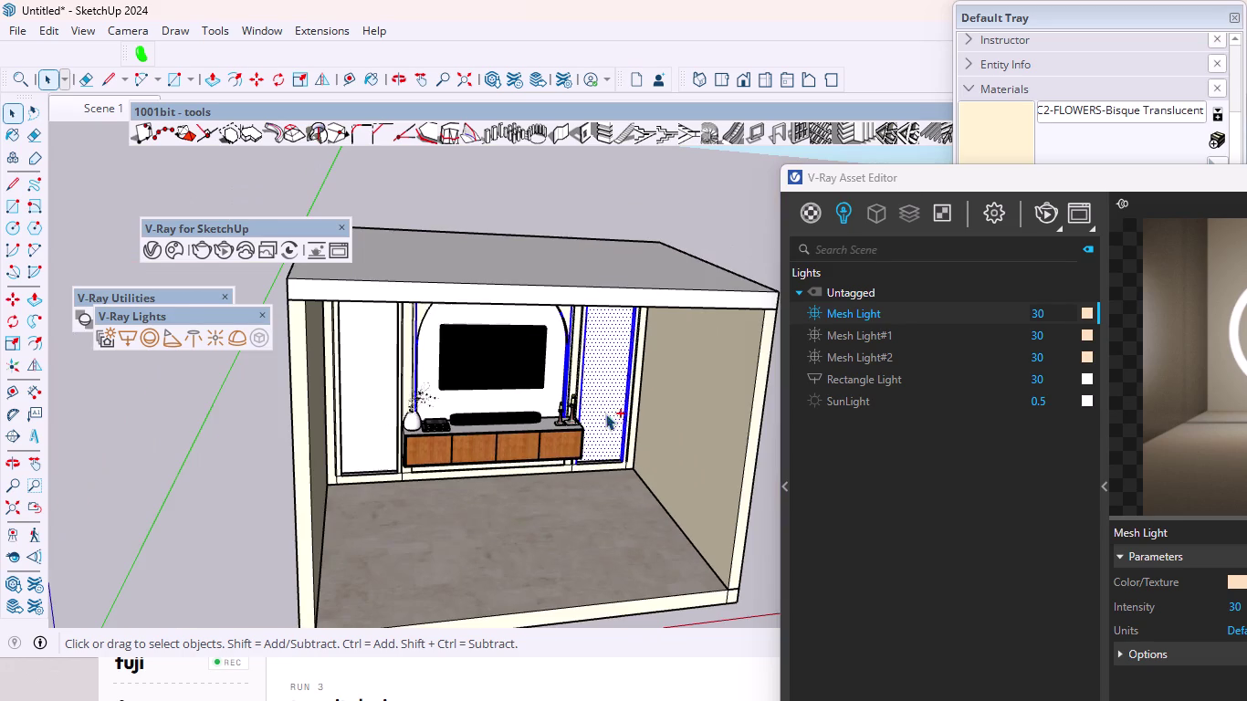
drag(602, 185, 614, 187)
click(706, 208)
scroll(up, 3)
Select the right panel's side strip together with its edges.
middle_drag(646, 411, 509, 377)
scroll(up, 3)
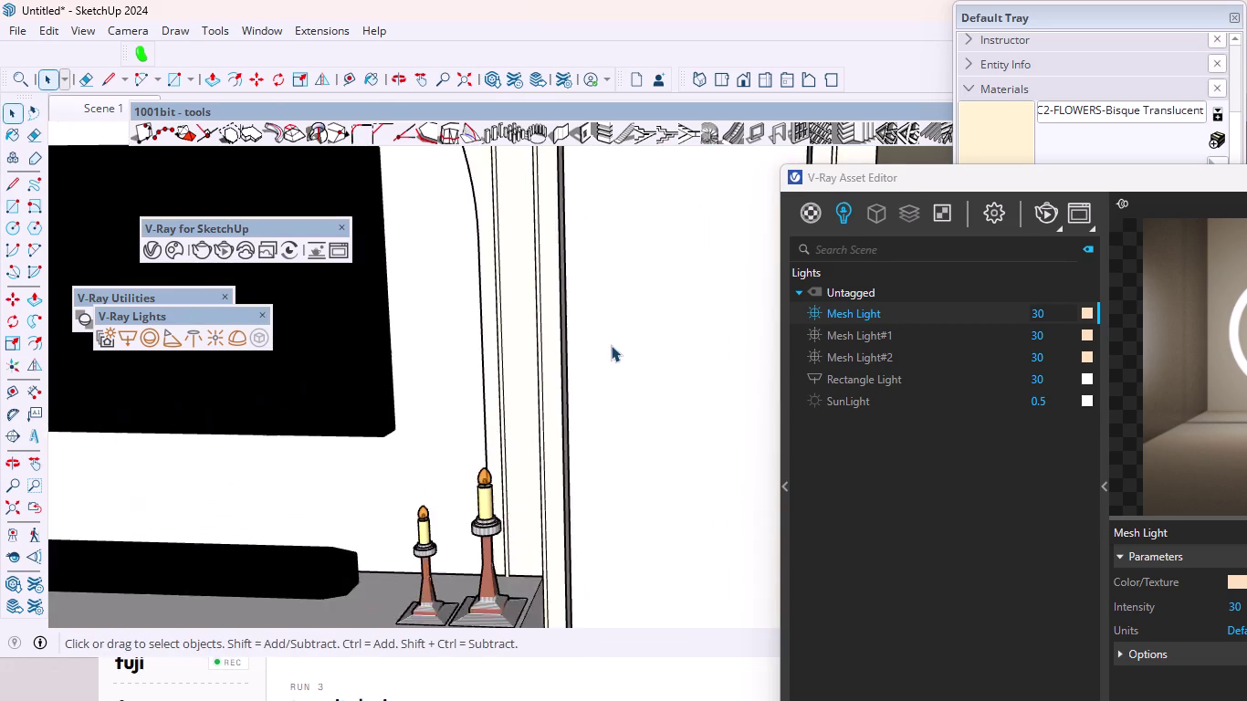
scroll(up, 3)
middle_drag(611, 391, 531, 408)
scroll(up, 3)
triple_click(569, 392)
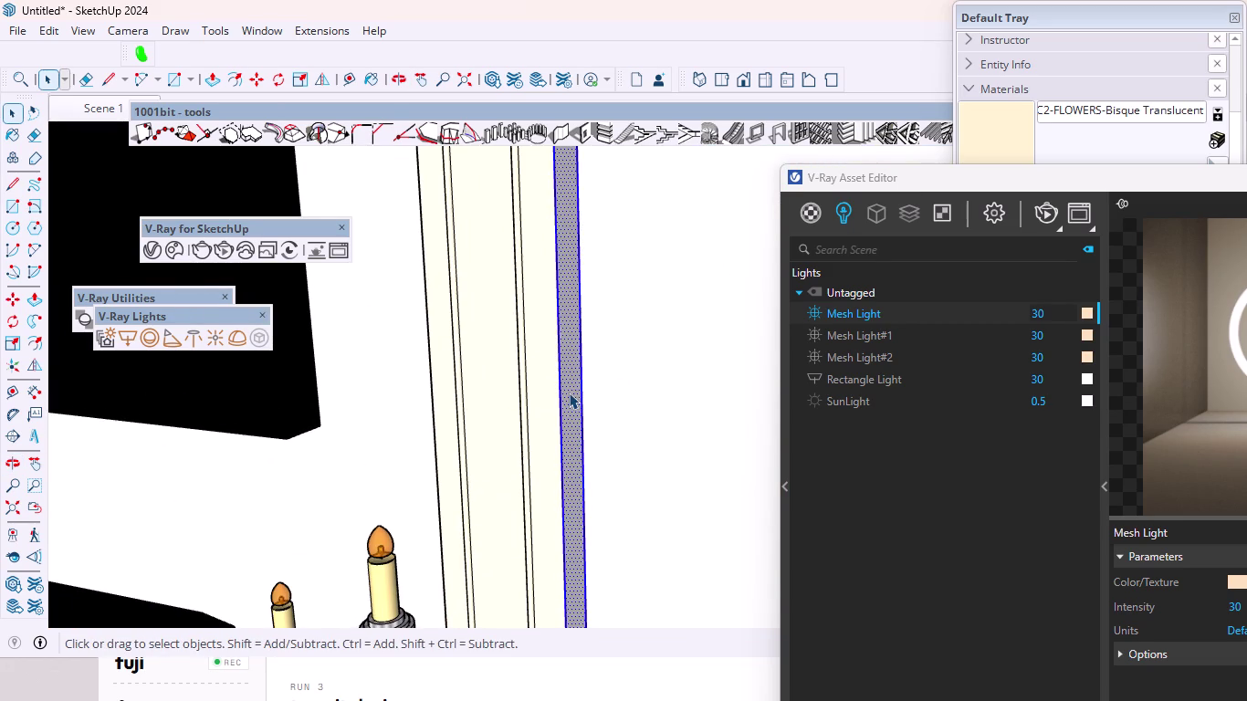
click(575, 397)
double_click(575, 397)
scroll(down, 3)
click(18, 507)
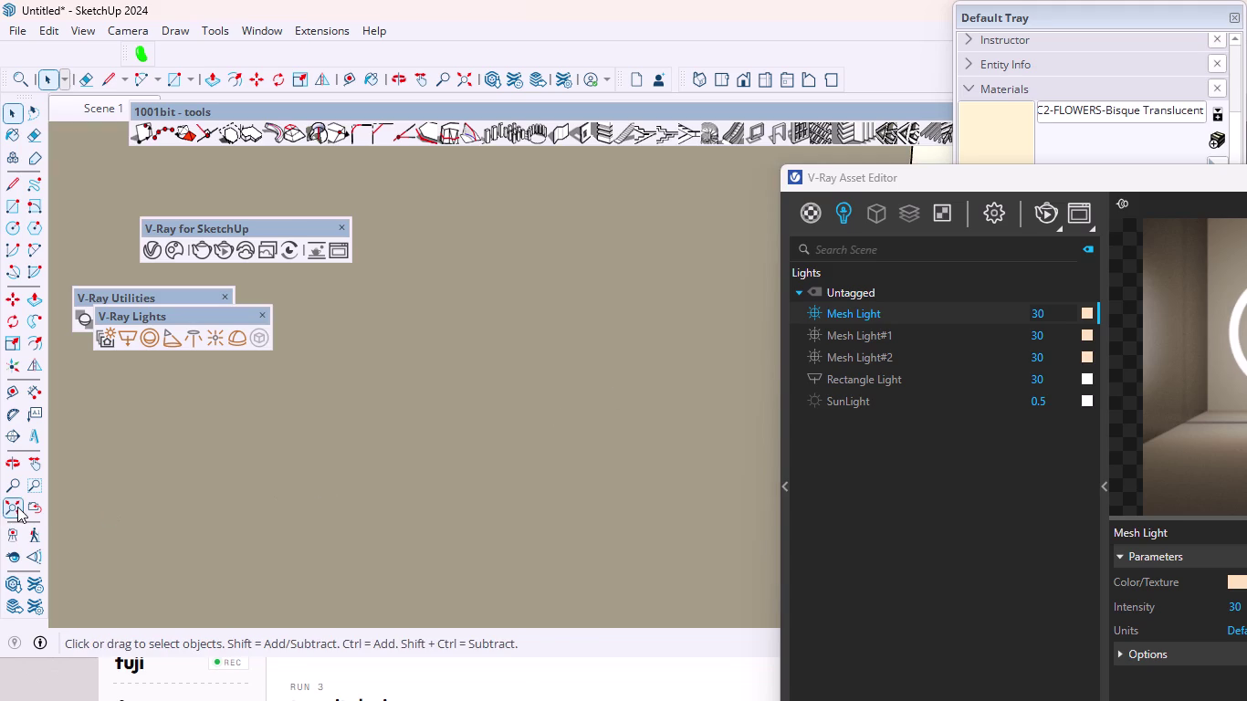
Select the bottom strip of the right panel near the cabinet's right end.
scroll(down, 3)
scroll(up, 3)
middle_drag(636, 381, 813, 396)
scroll(up, 3)
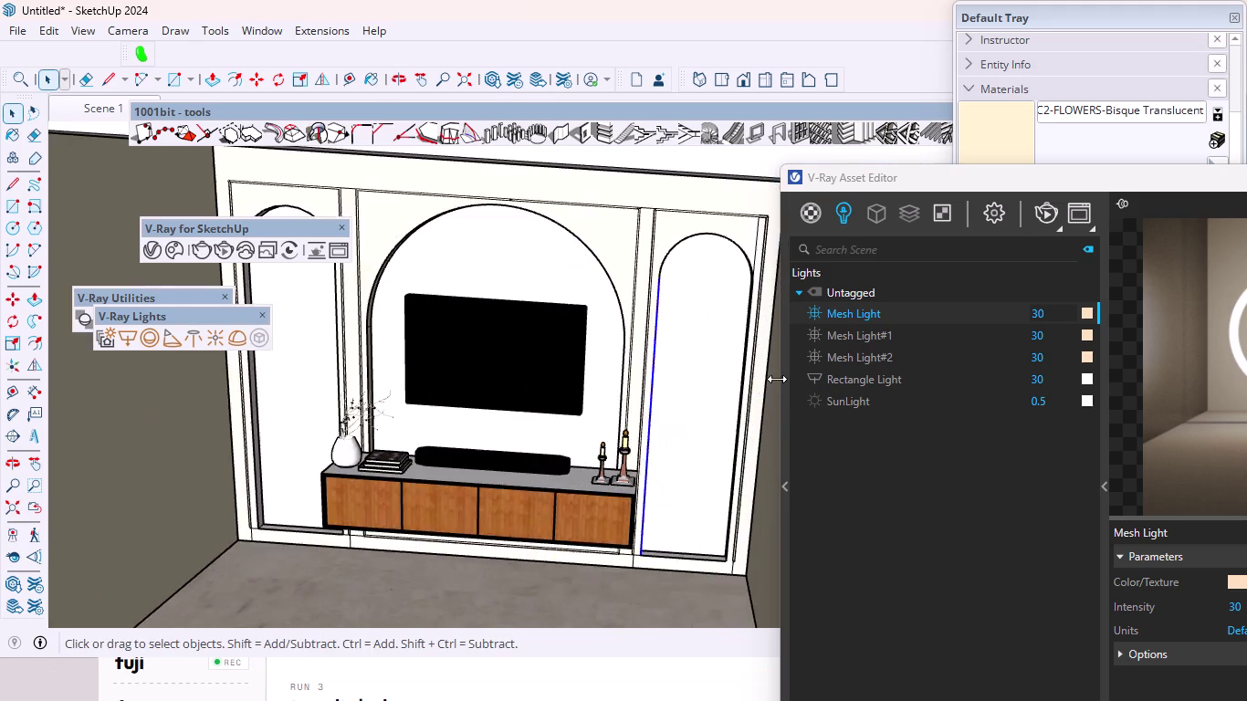
scroll(up, 3)
scroll(down, 3)
middle_drag(692, 437, 662, 598)
scroll(up, 3)
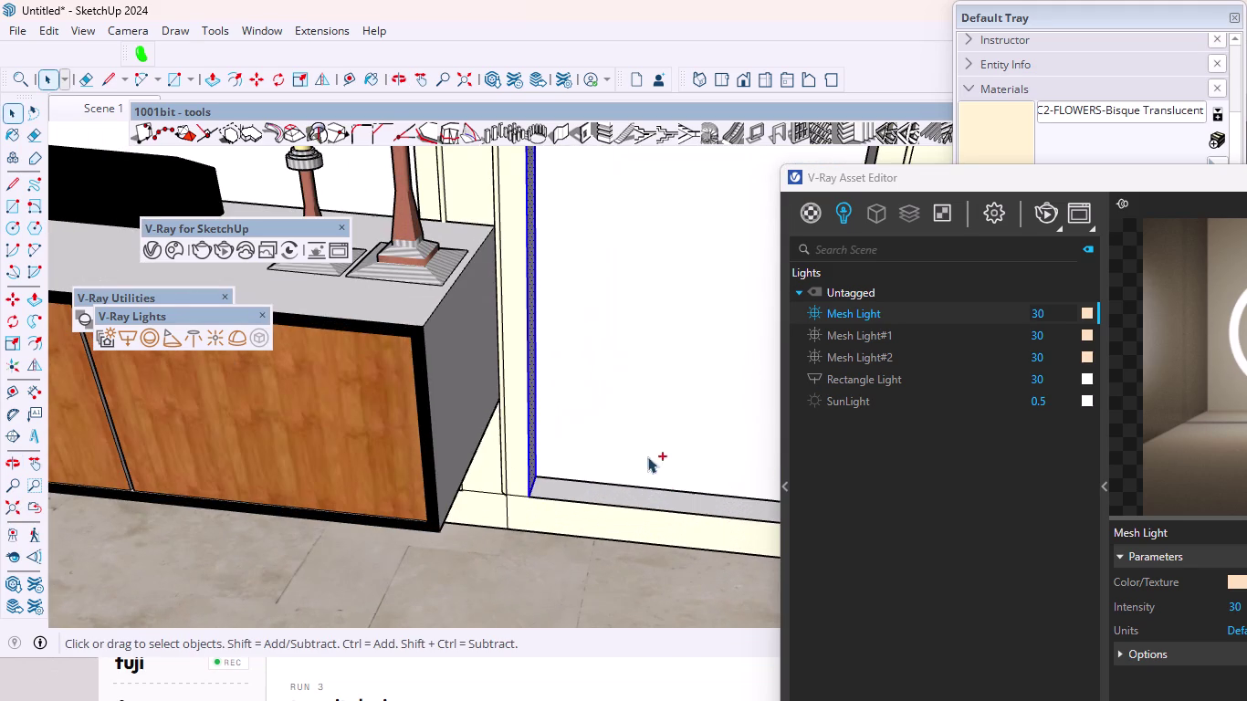
double_click(612, 489)
Select the right panel's bottom face.
scroll(down, 3)
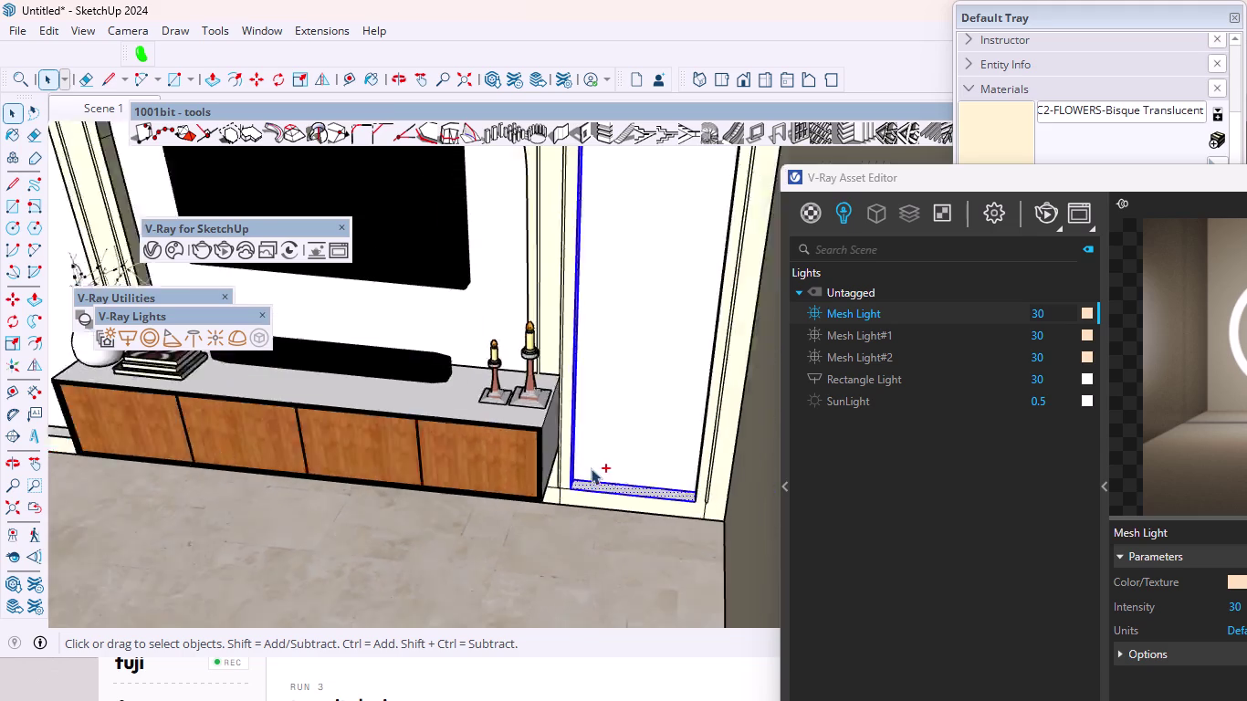
scroll(down, 3)
middle_drag(571, 444, 786, 353)
scroll(up, 3)
middle_drag(644, 313, 758, 340)
scroll(up, 3)
double_click(596, 309)
scroll(down, 3)
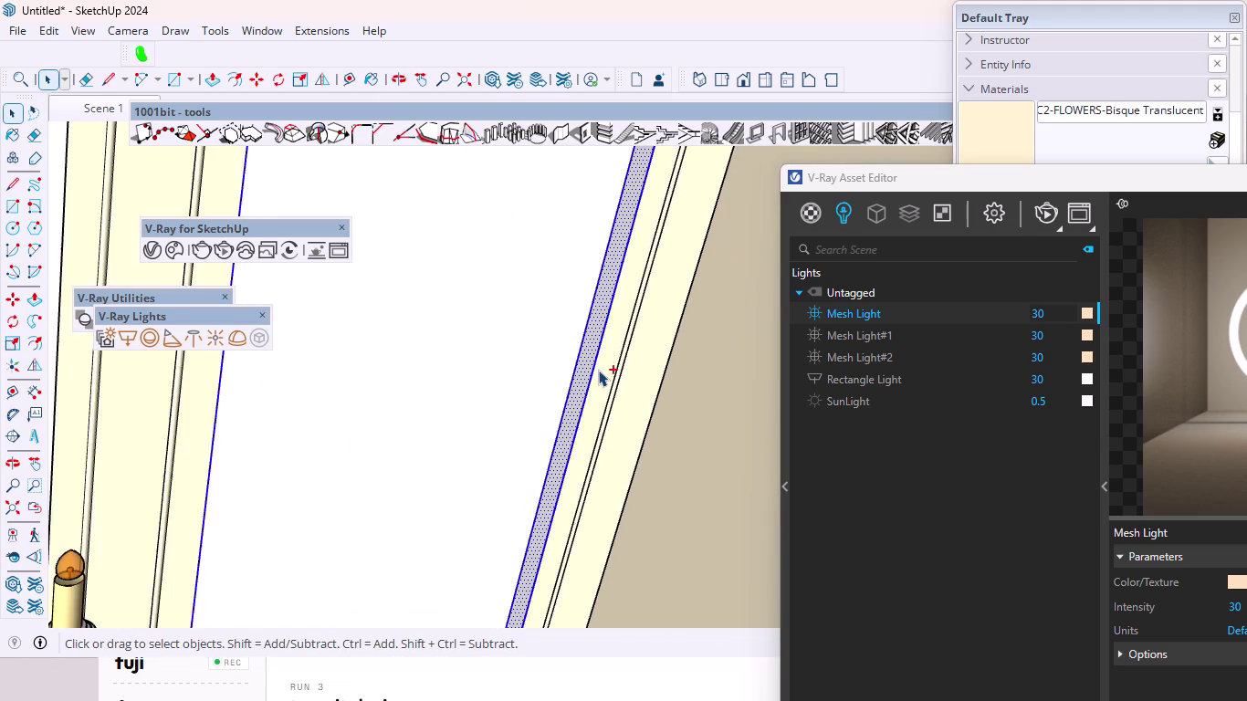
scroll(down, 3)
Select the curved inner band of the central arch.
middle_drag(618, 407, 611, 269)
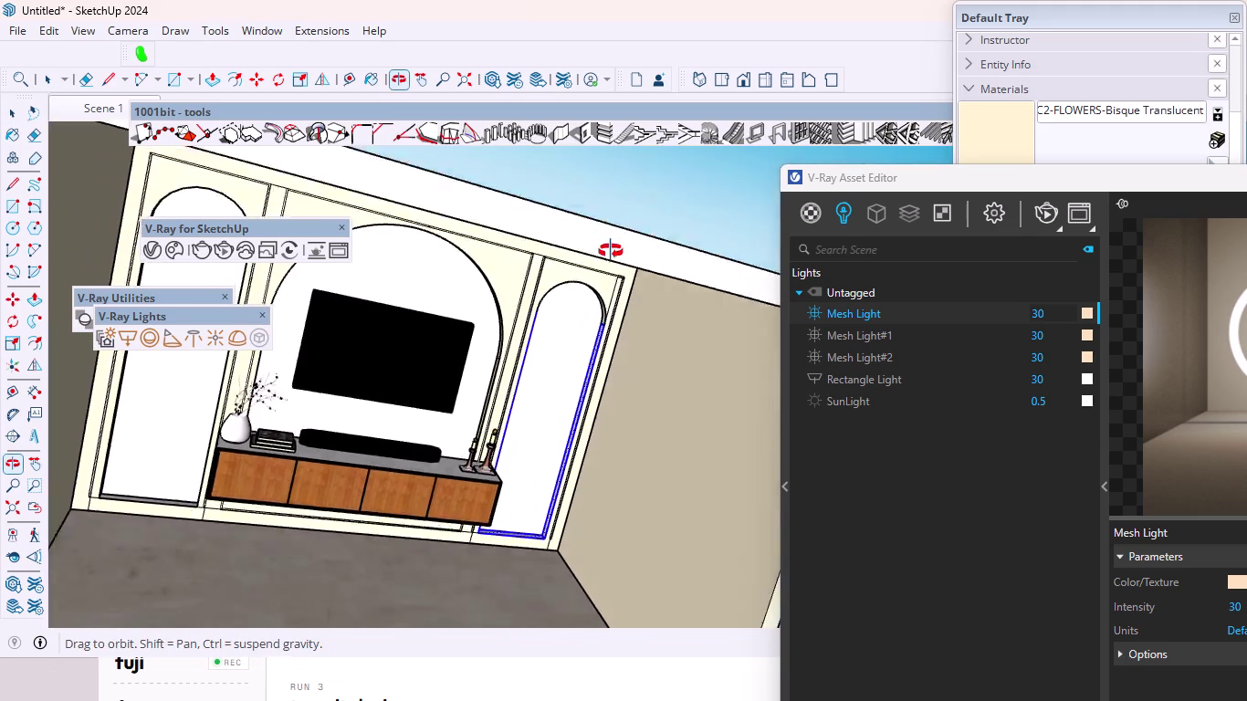
middle_drag(610, 269, 615, 195)
scroll(up, 3)
scroll(up, 3)
middle_drag(562, 353, 683, 168)
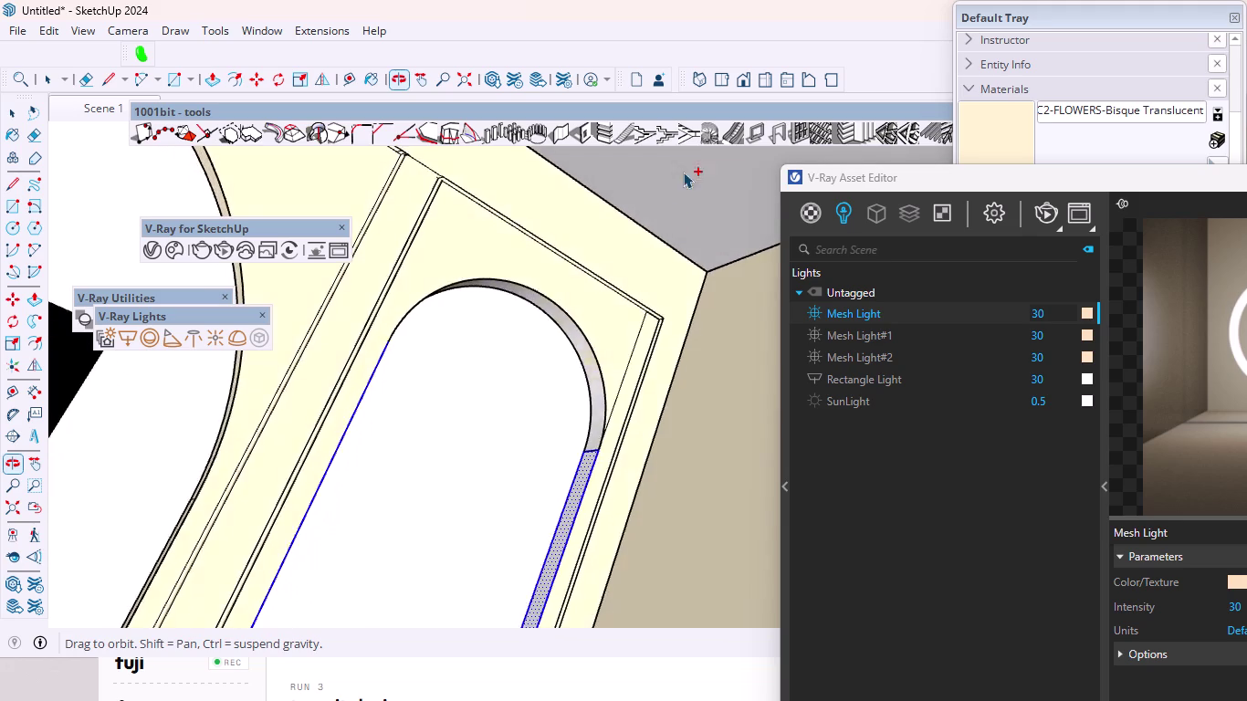
middle_drag(683, 167, 683, 168)
scroll(up, 3)
double_click(566, 362)
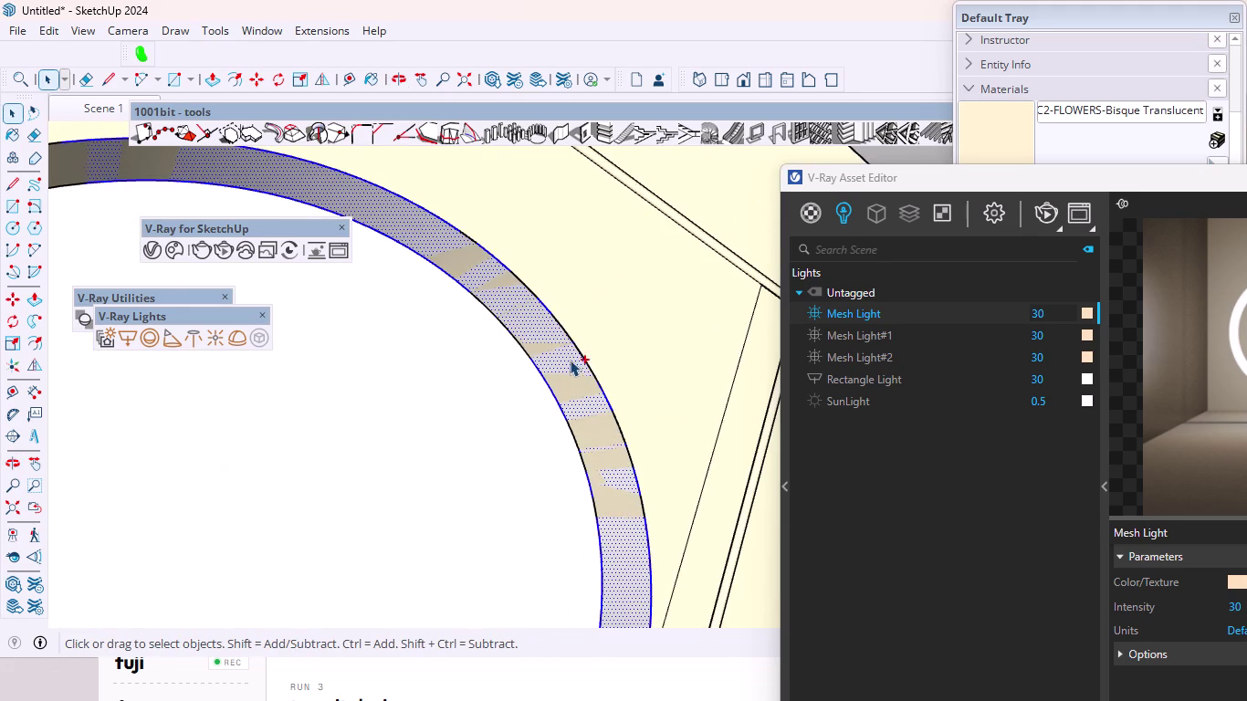
scroll(down, 3)
Apply Reverse Faces to the selected inset face.
right_click(583, 379)
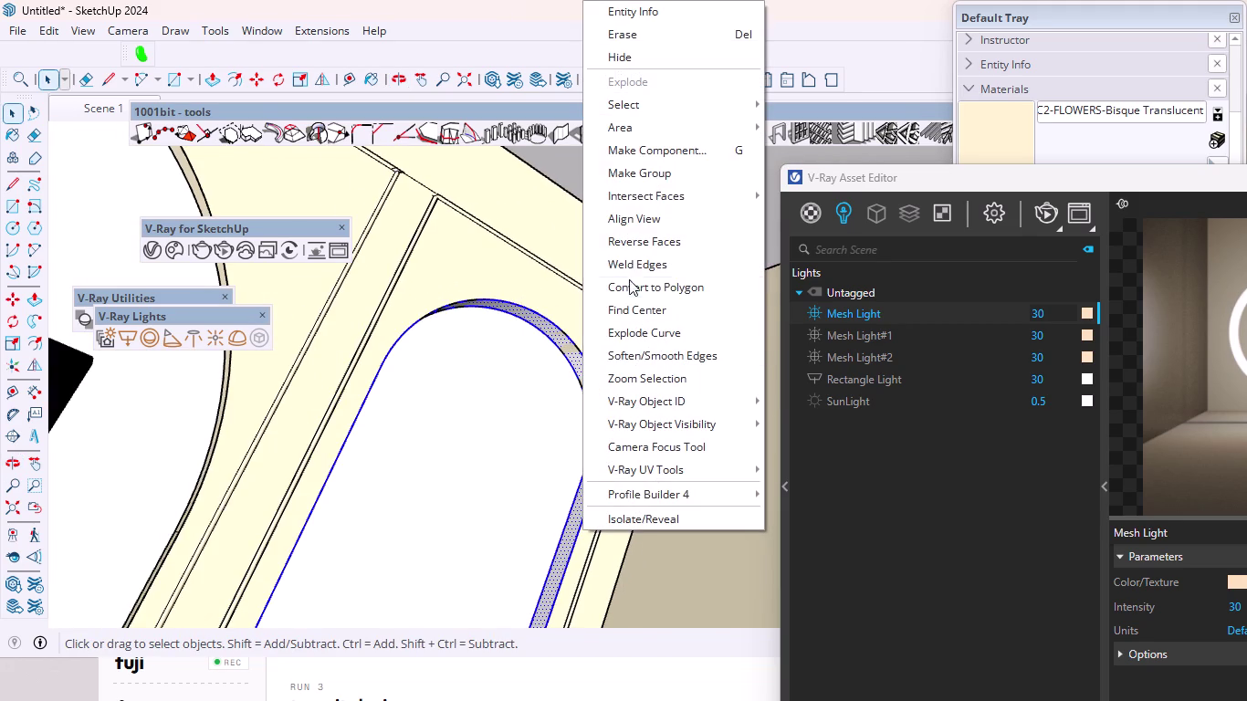
click(646, 172)
scroll(down, 3)
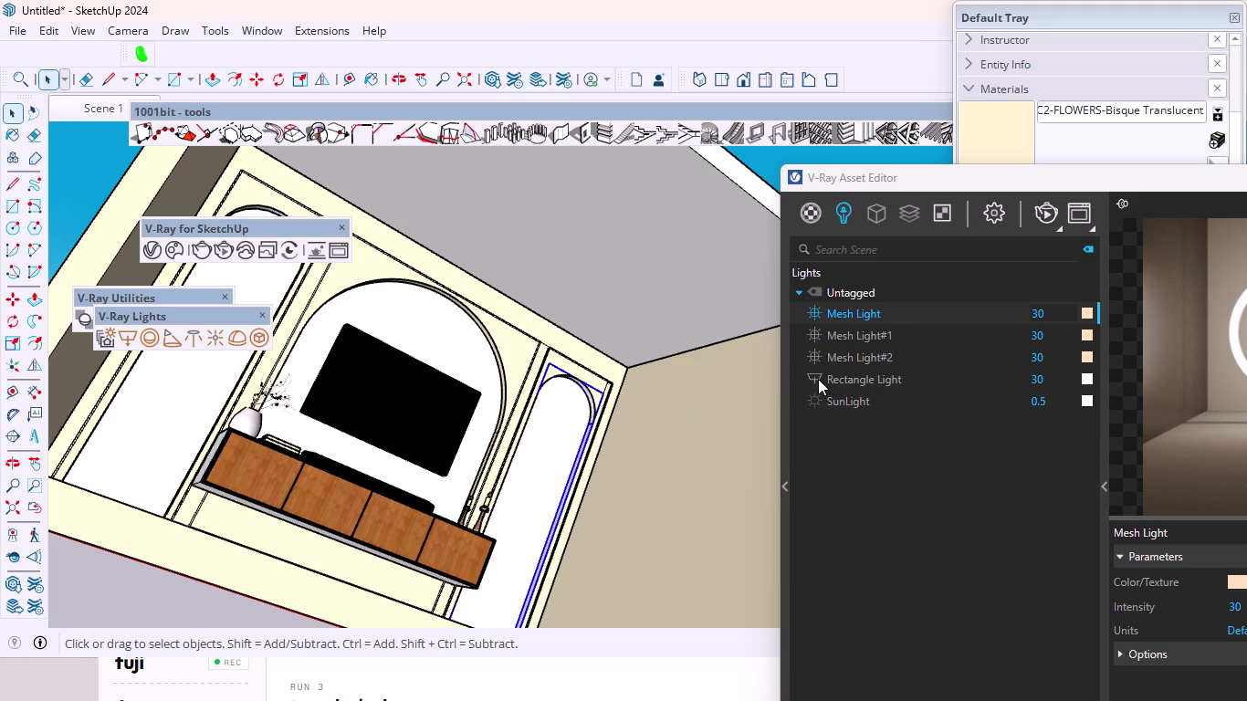
Clear the selection and orbit through the room to face the left arch panel.
scroll(down, 3)
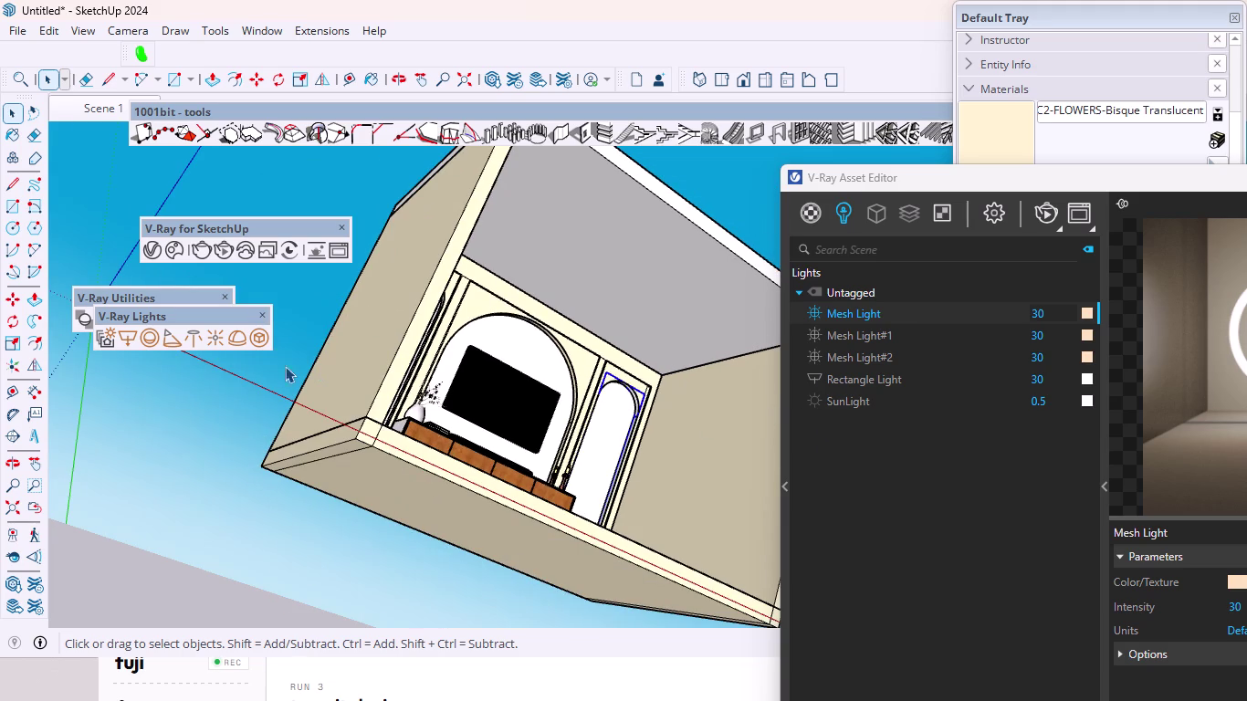
click(231, 447)
scroll(down, 3)
middle_drag(621, 387, 635, 406)
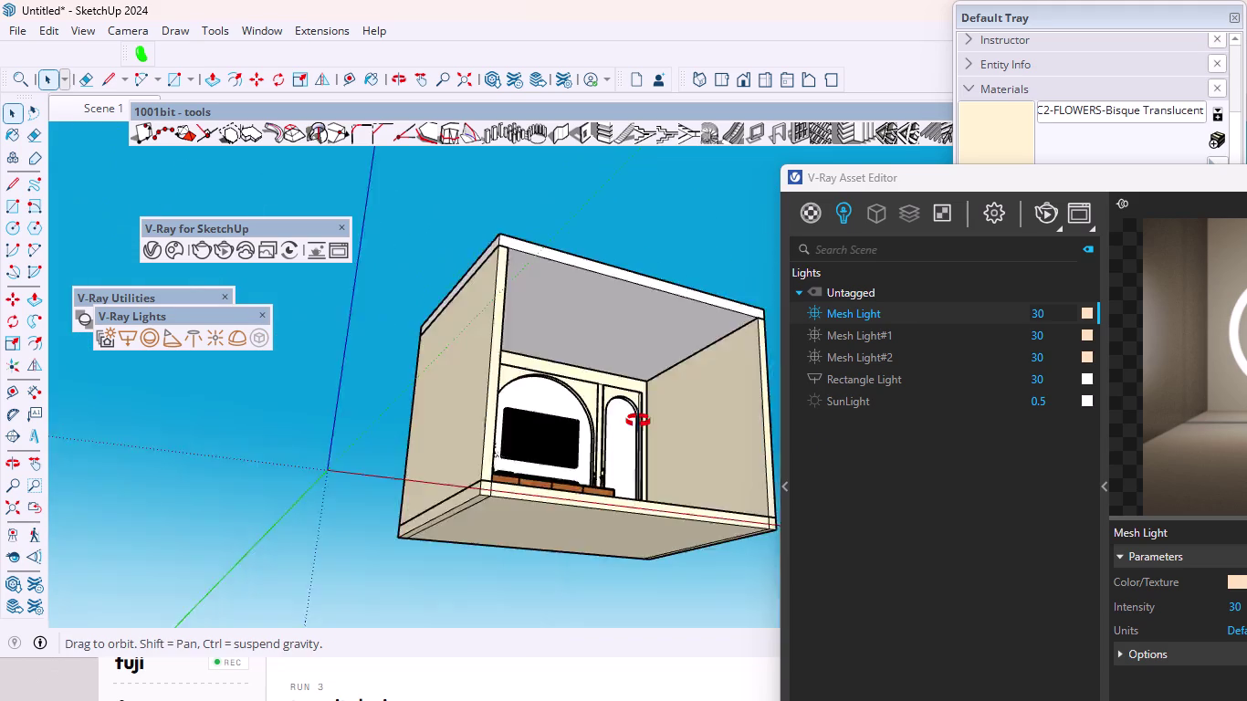
middle_drag(635, 406, 367, 452)
scroll(up, 3)
middle_drag(609, 495, 499, 501)
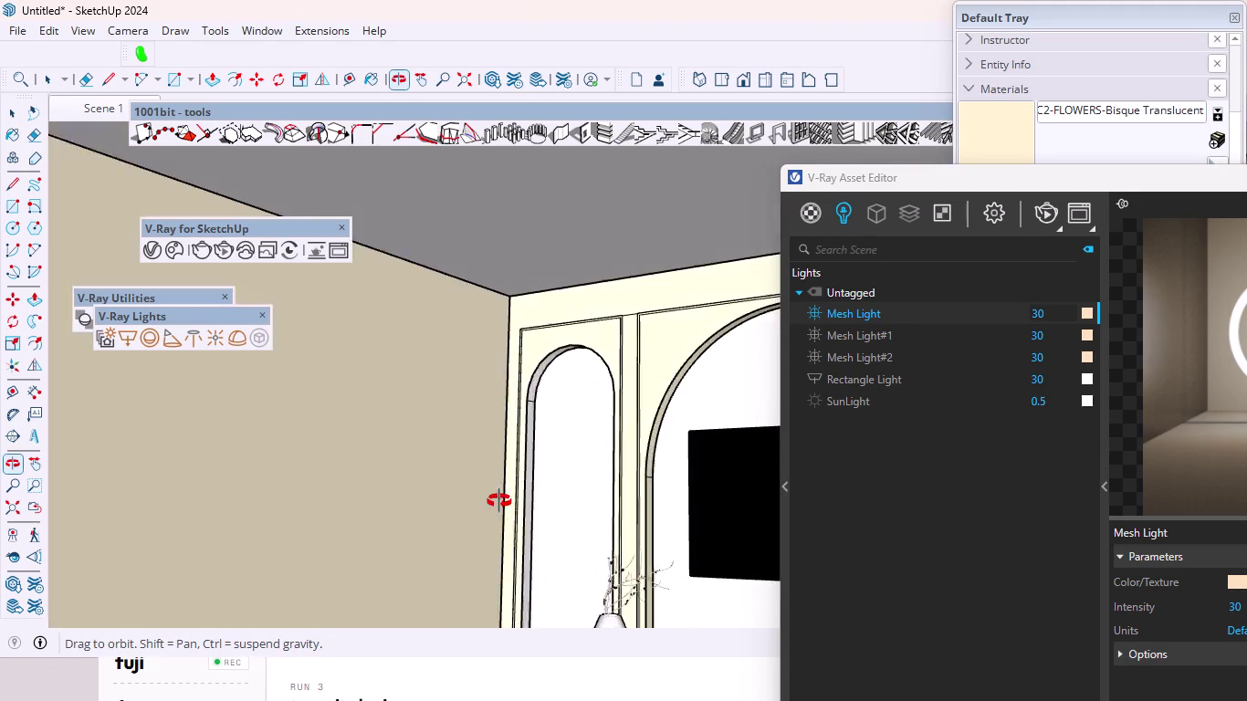
middle_drag(500, 501, 454, 494)
scroll(up, 3)
scroll(up, 3)
Enter the left arch panel and its inset group for editing.
double_click(600, 453)
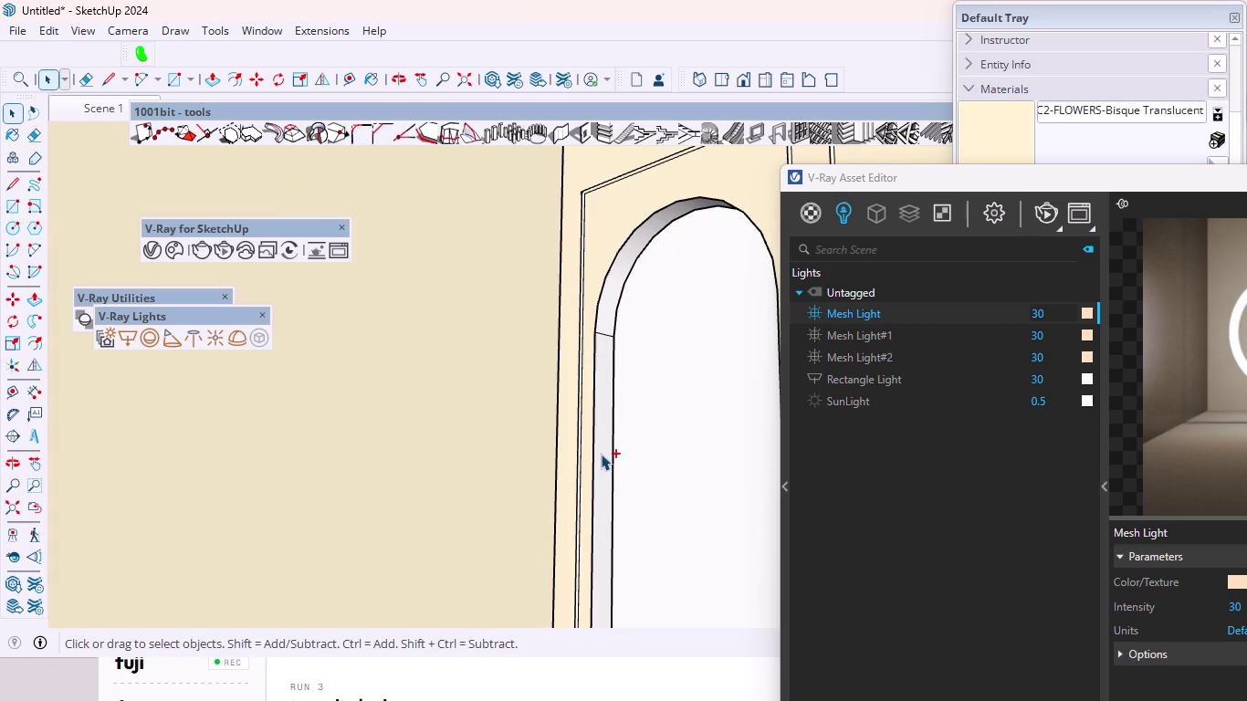
double_click(606, 296)
scroll(down, 3)
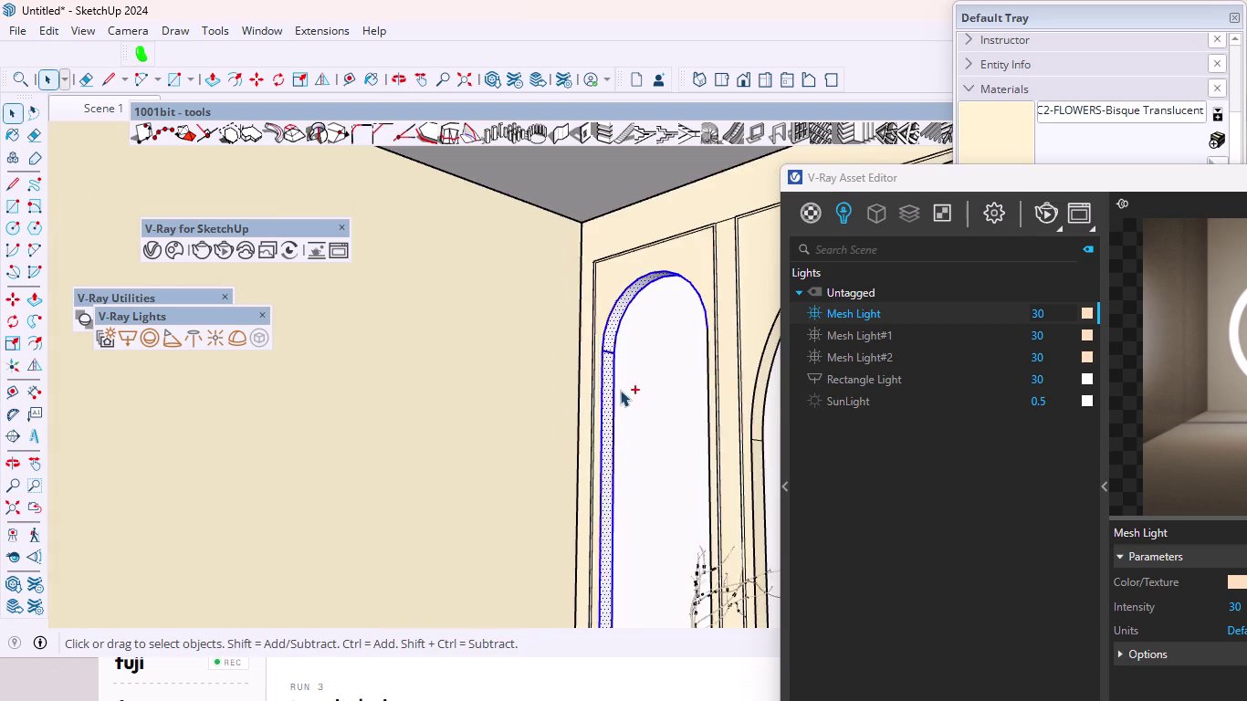
scroll(down, 3)
middle_drag(650, 425, 998, 536)
scroll(up, 3)
scroll(down, 3)
scroll(up, 3)
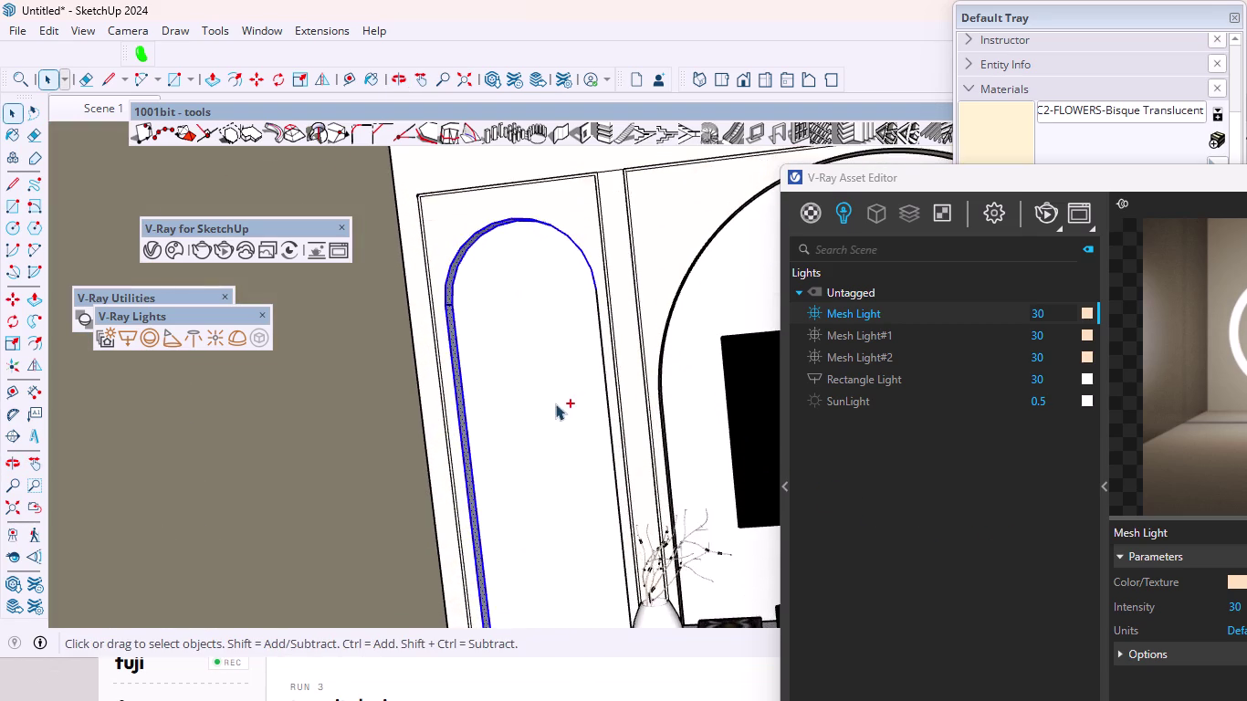
middle_drag(561, 404, 887, 439)
middle_drag(553, 413, 378, 371)
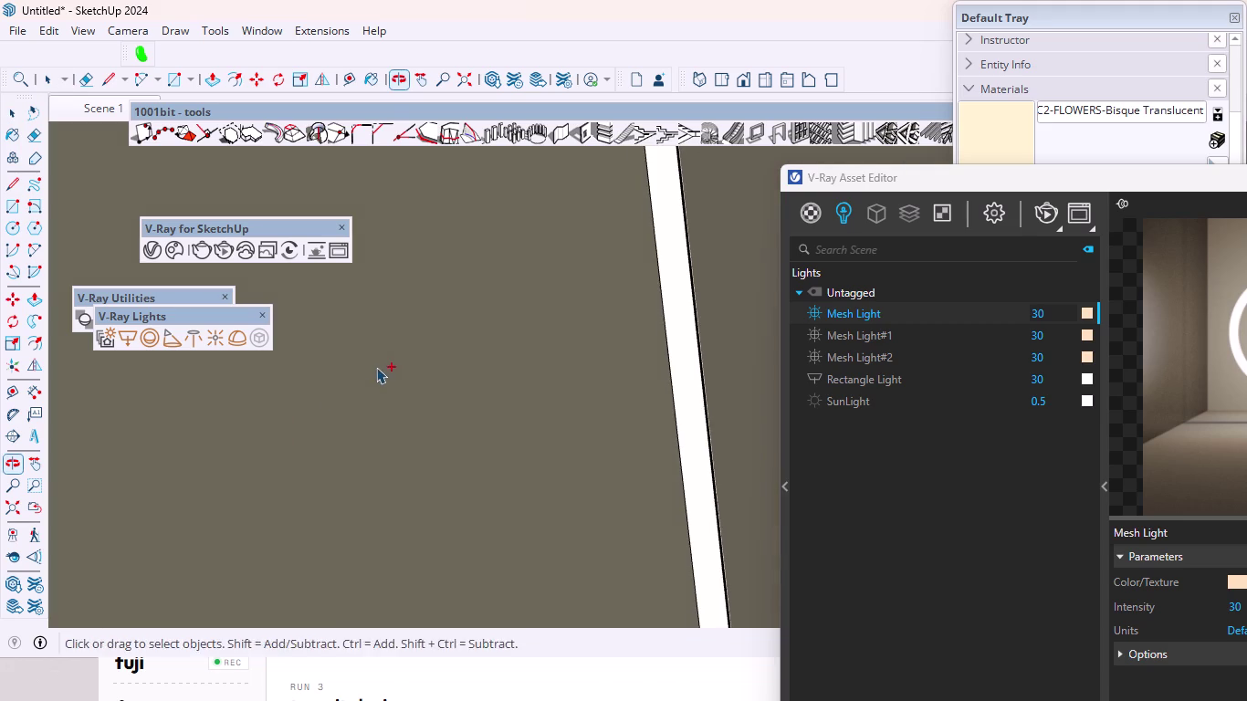
click(7, 501)
Select the left arch's inset face strip and its narrow side face with edges.
scroll(up, 3)
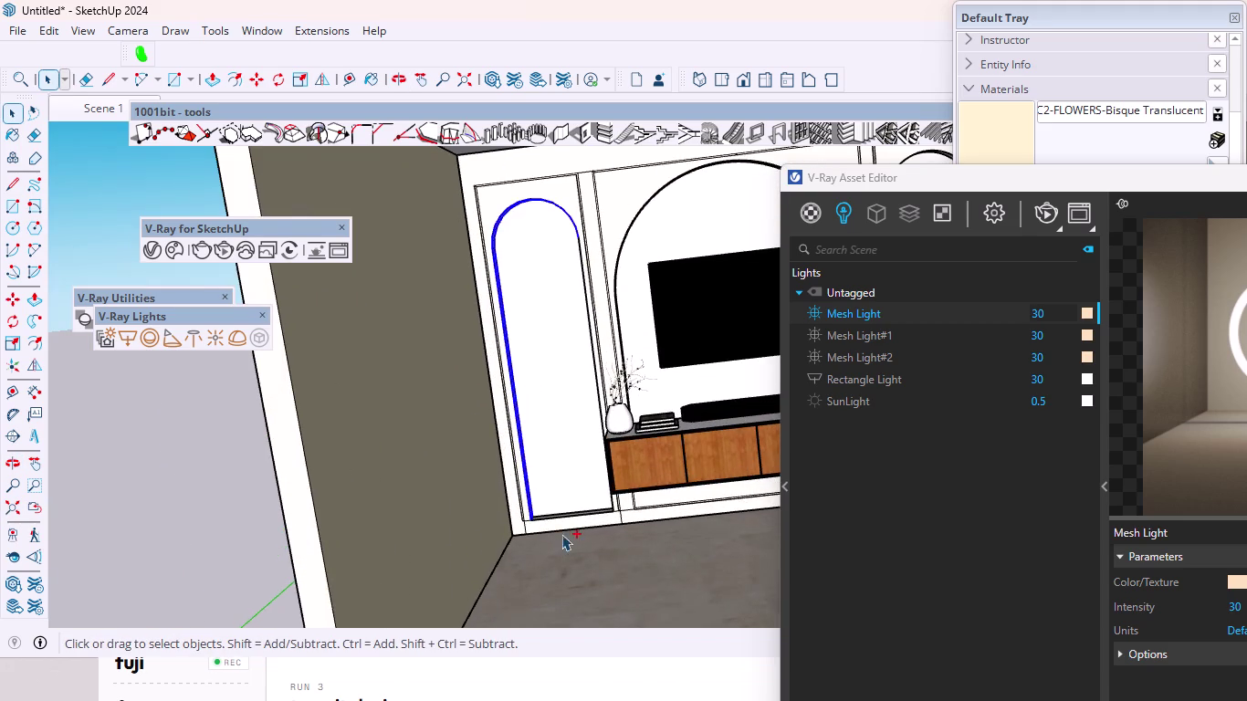
middle_drag(561, 534, 580, 633)
scroll(up, 3)
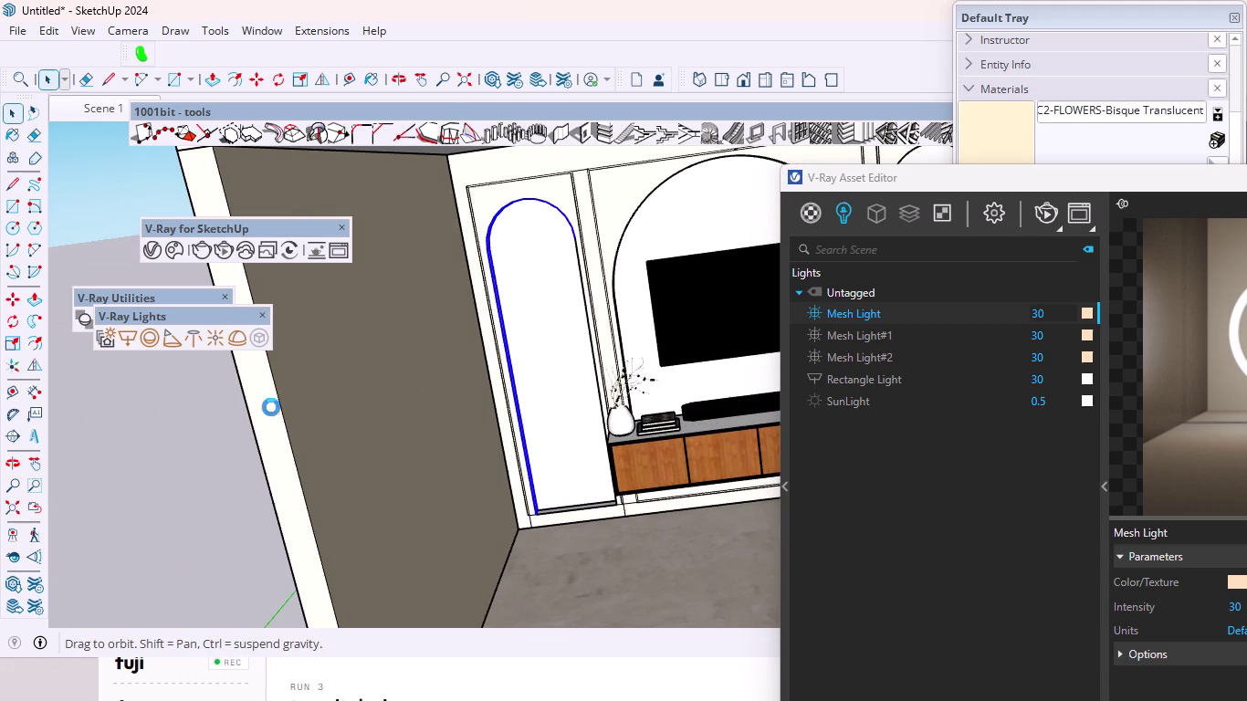
scroll(up, 3)
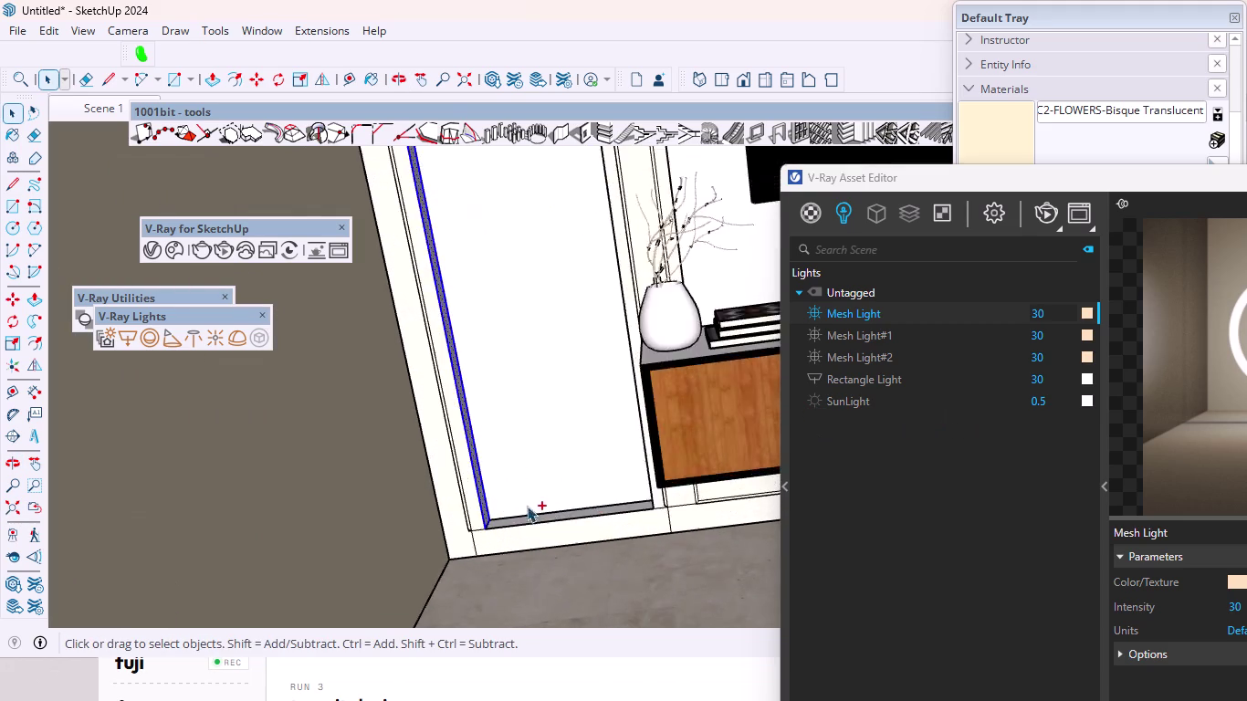
scroll(up, 3)
double_click(477, 516)
scroll(down, 3)
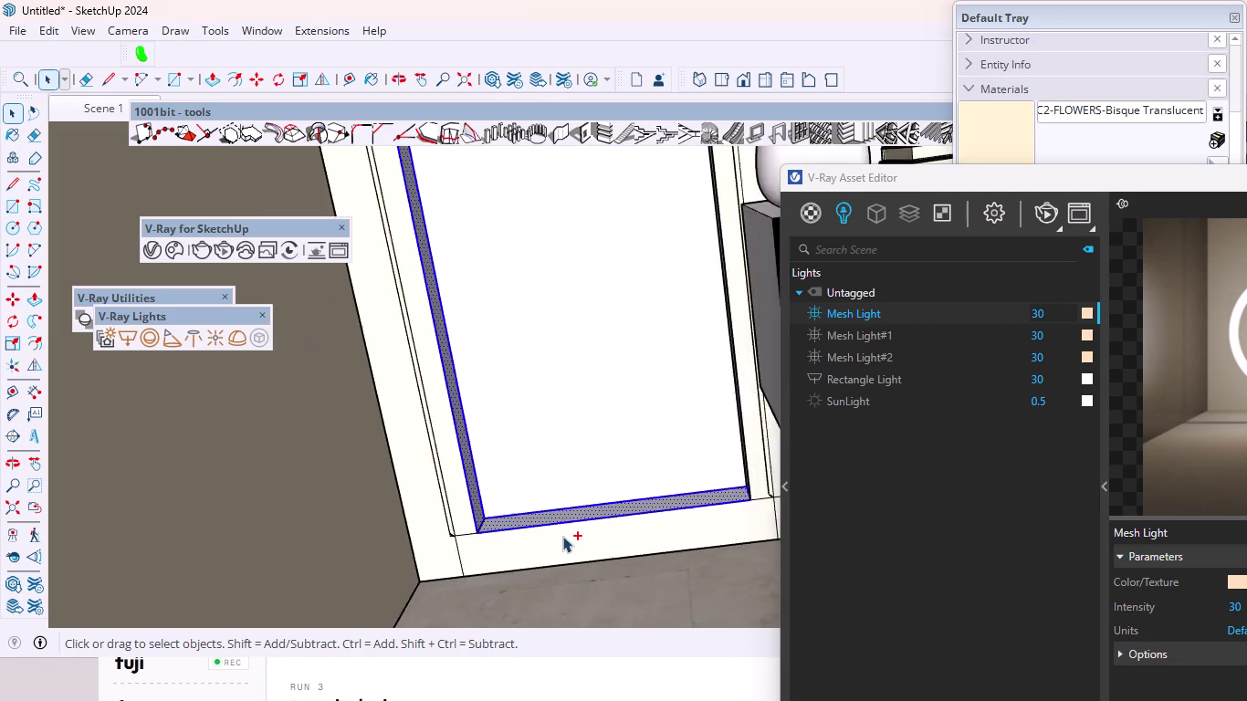
scroll(down, 3)
middle_drag(673, 371, 793, 352)
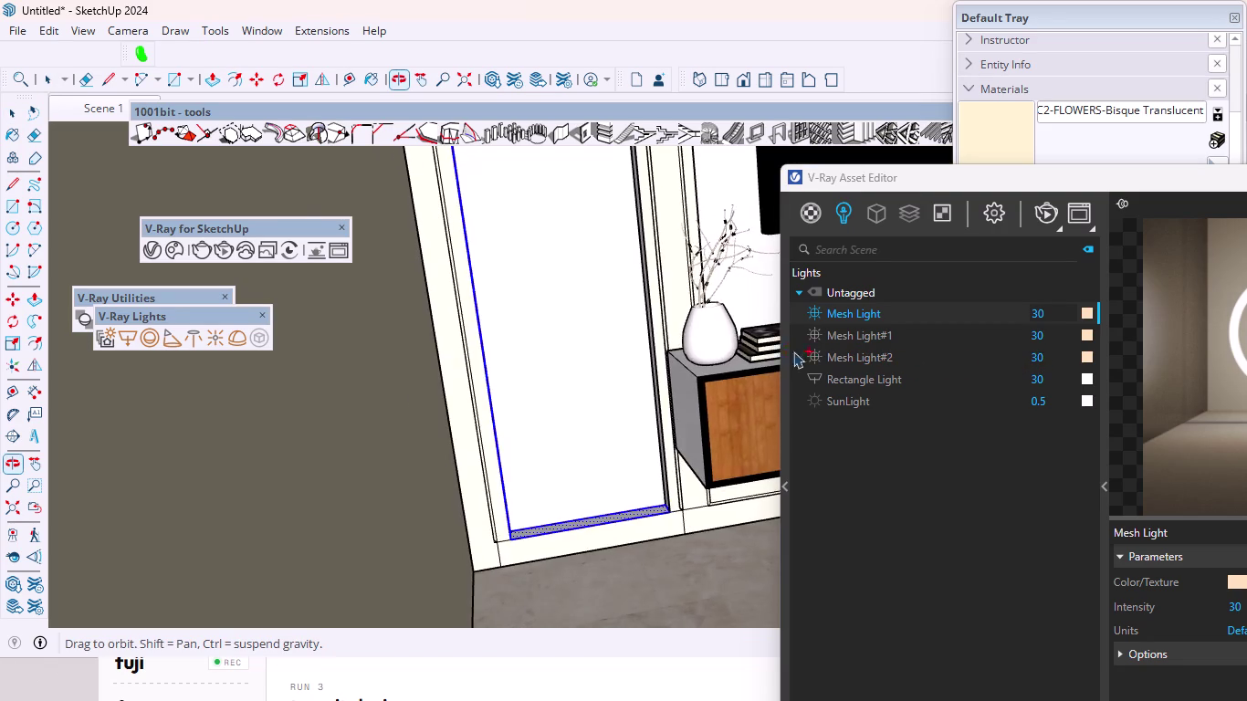
scroll(up, 3)
click(639, 323)
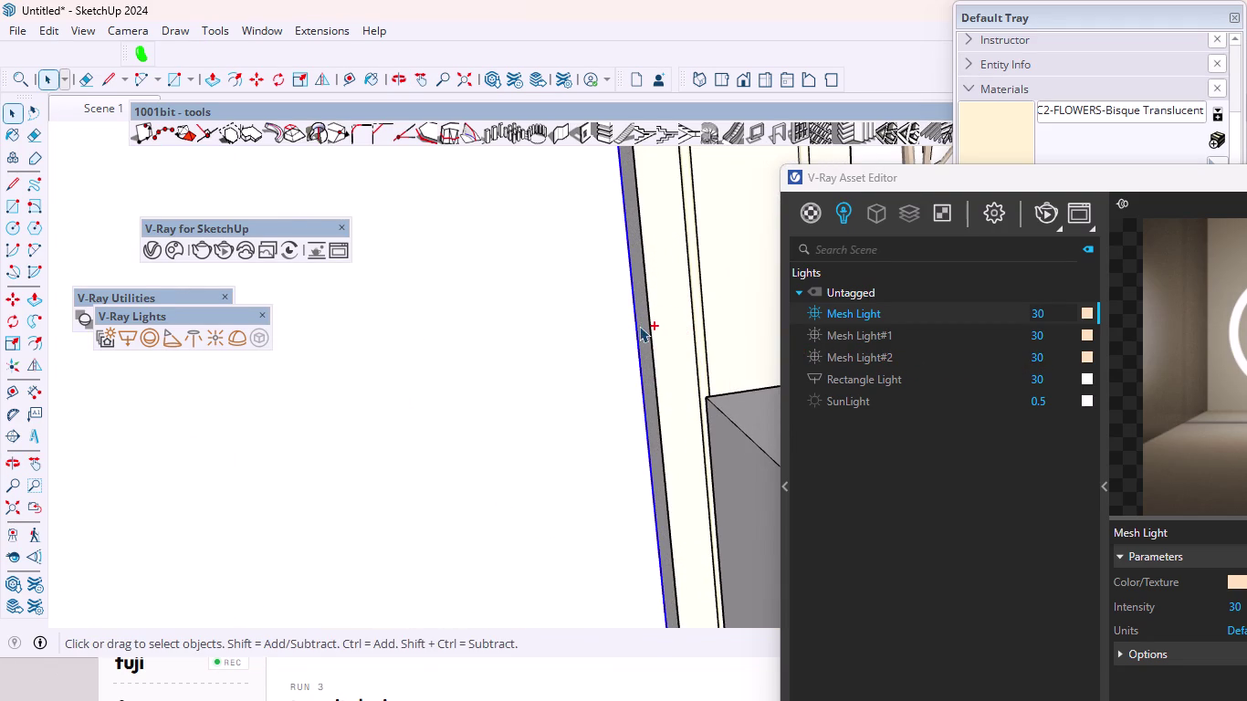
click(639, 325)
double_click(646, 332)
Reverse the orientation of the selected left inset face.
right_click(648, 332)
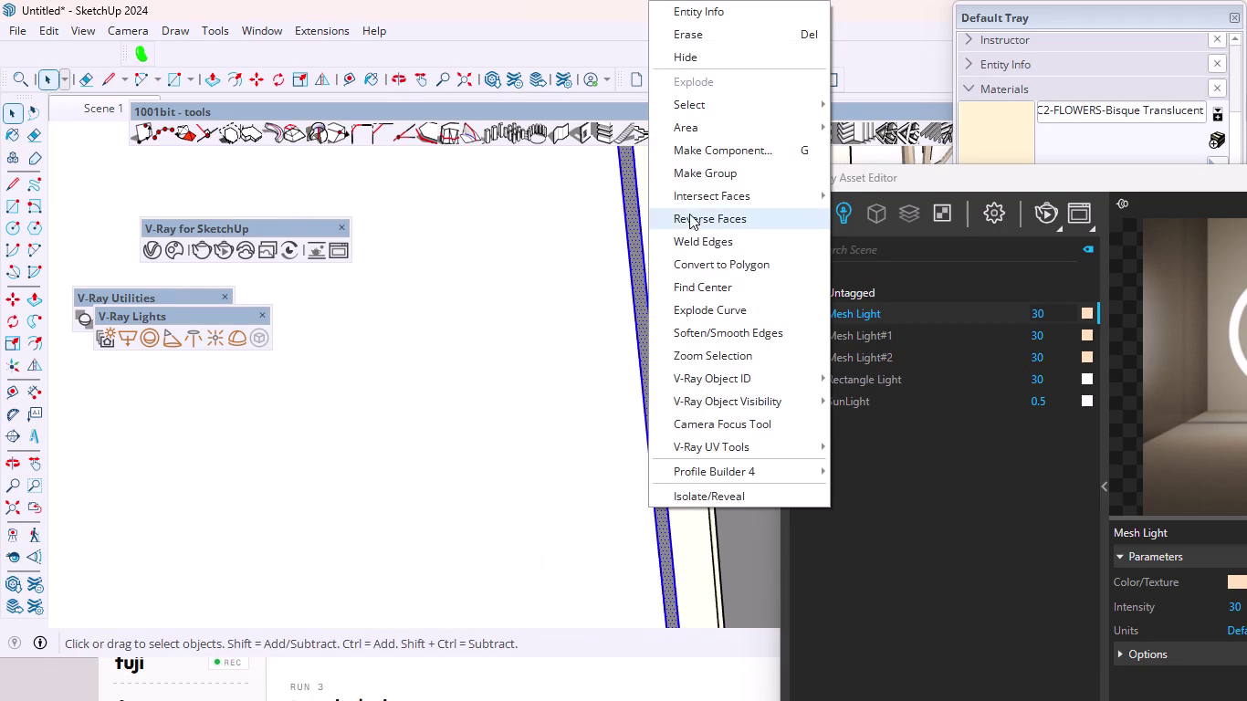
click(706, 178)
scroll(down, 3)
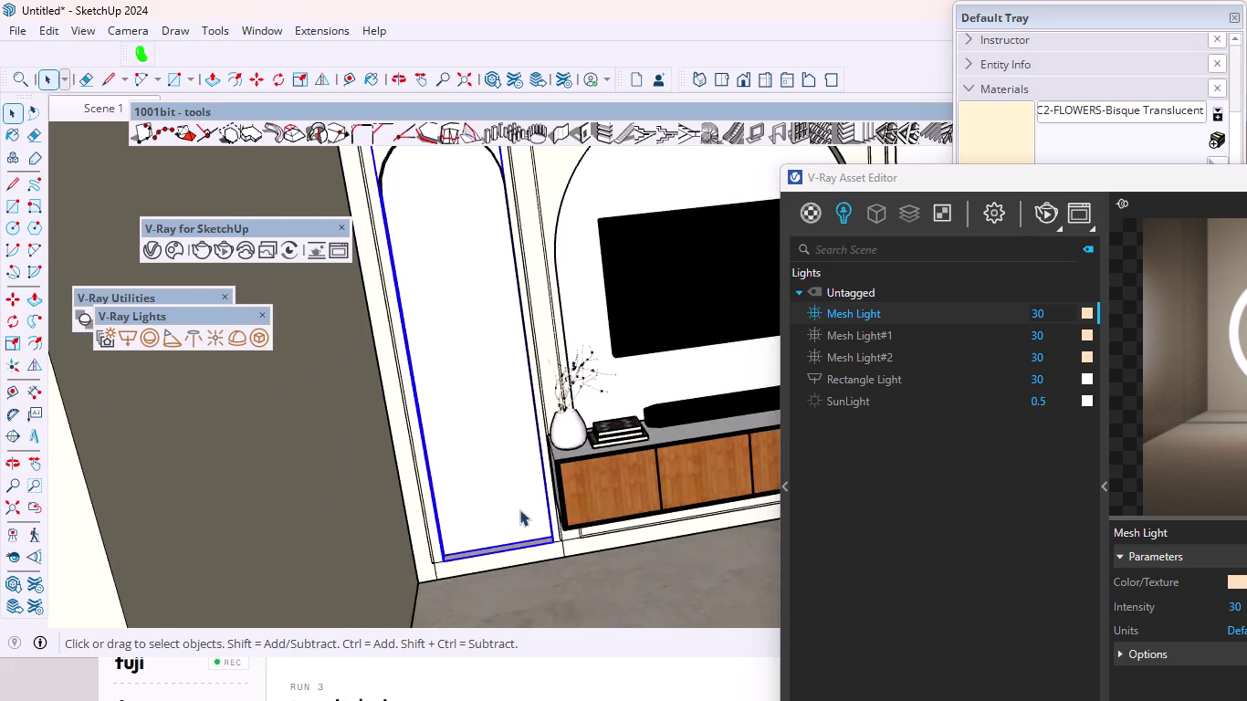
scroll(down, 3)
Deselect the flipped face and reposition the floating V-Ray Lights toolbar.
click(276, 436)
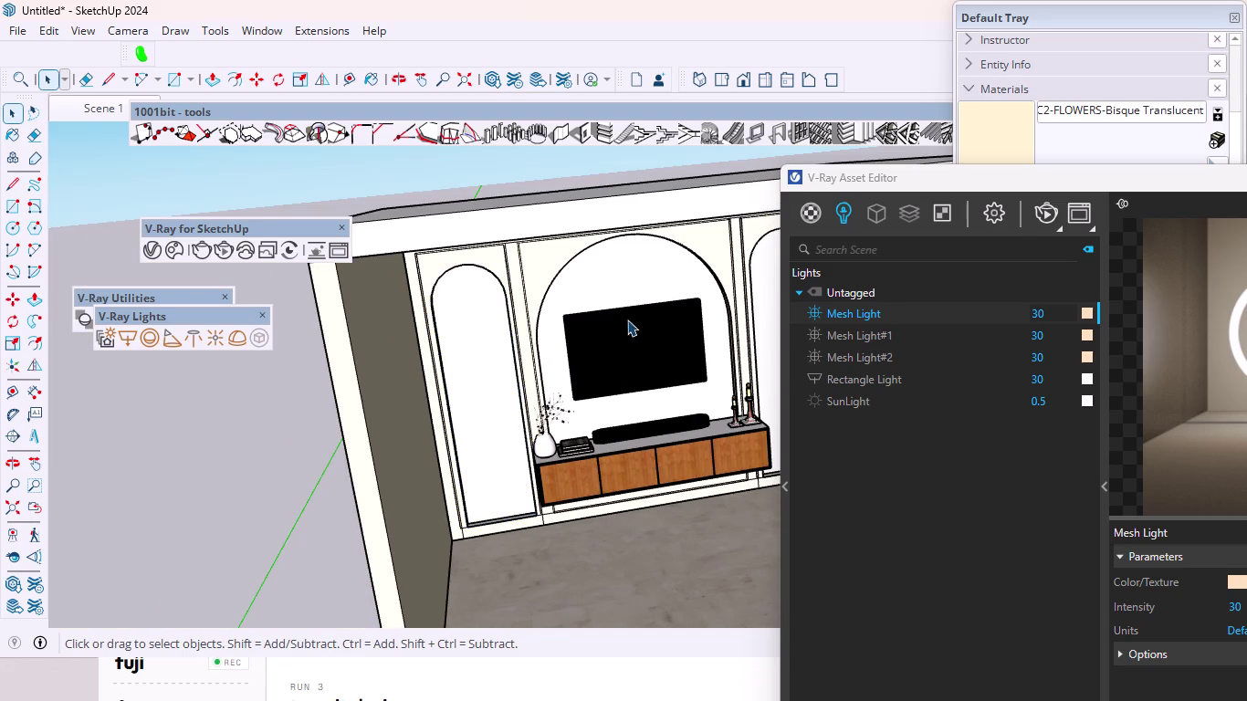
scroll(up, 3)
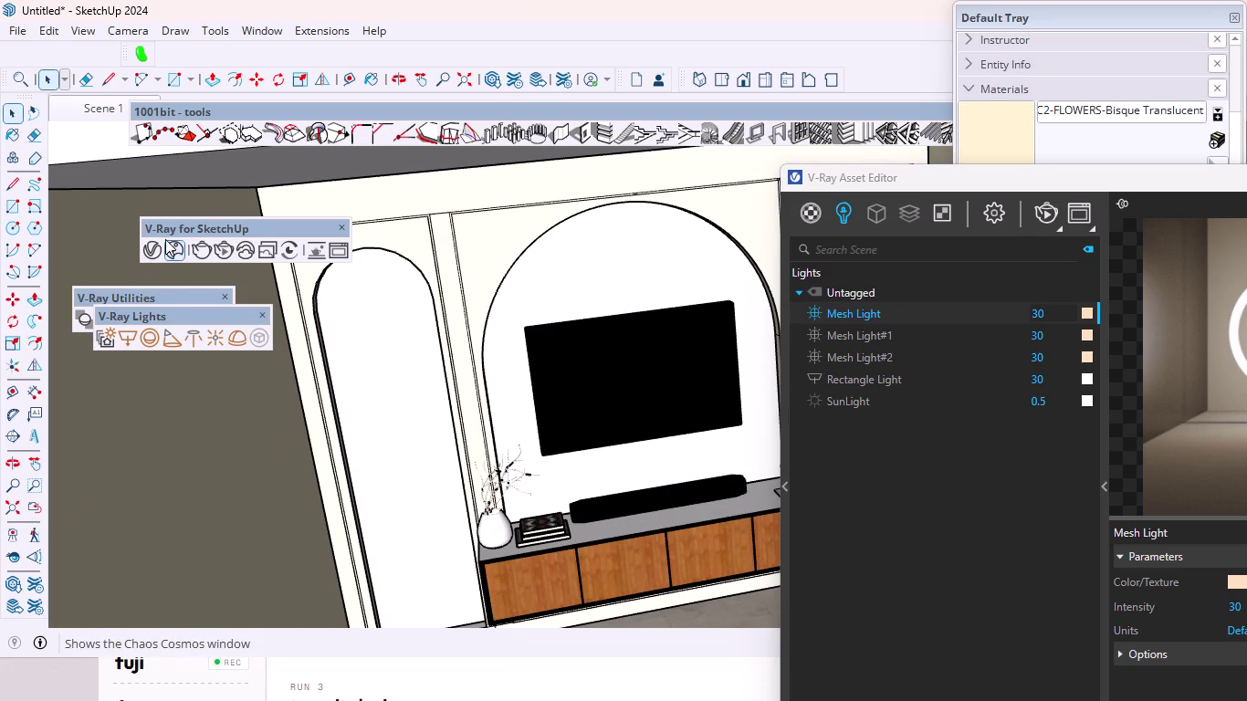
drag(174, 314, 192, 382)
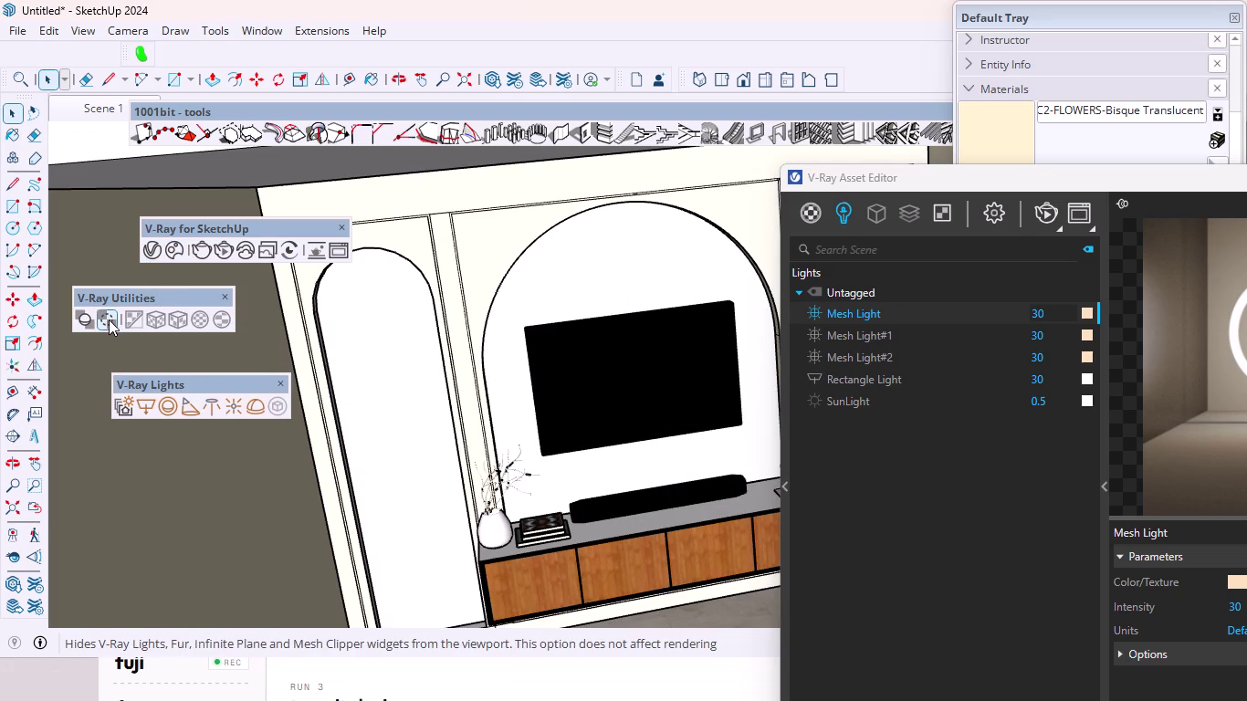
Toggle the V-Ray light widget display and inspect the light widget in the left arch.
click(108, 320)
scroll(down, 3)
scroll(up, 3)
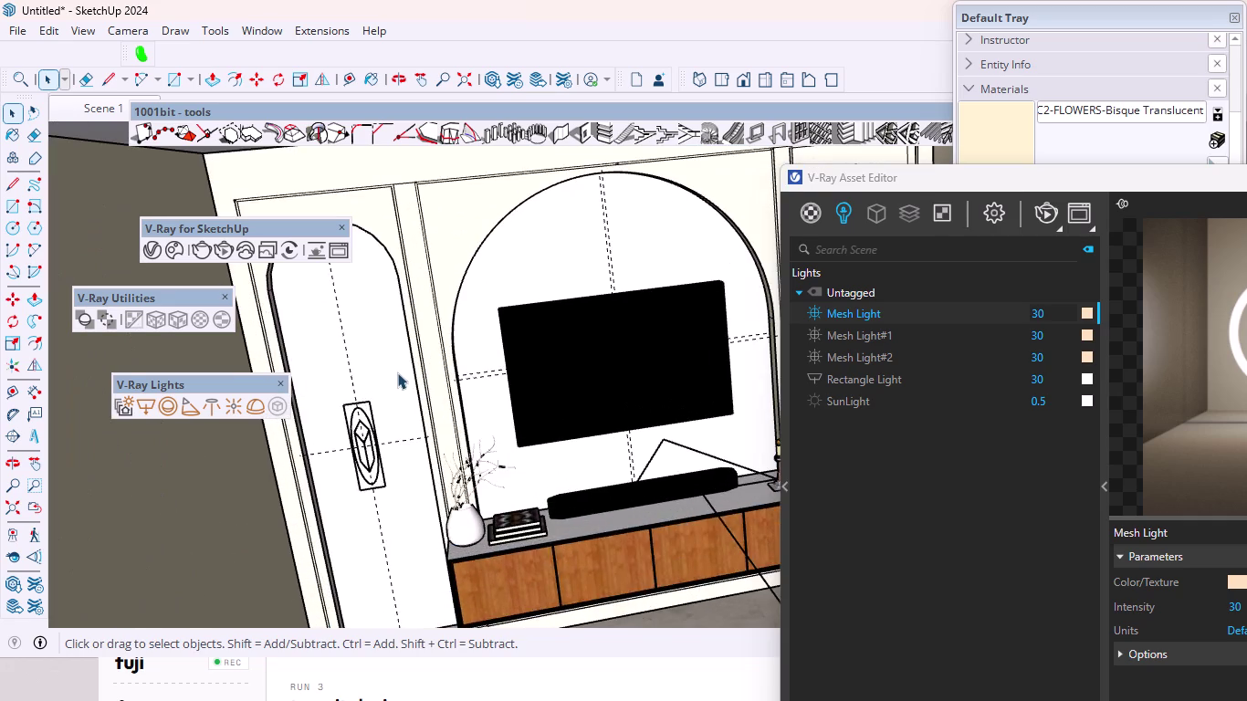
middle_drag(397, 373, 251, 308)
scroll(up, 3)
middle_drag(494, 367, 390, 419)
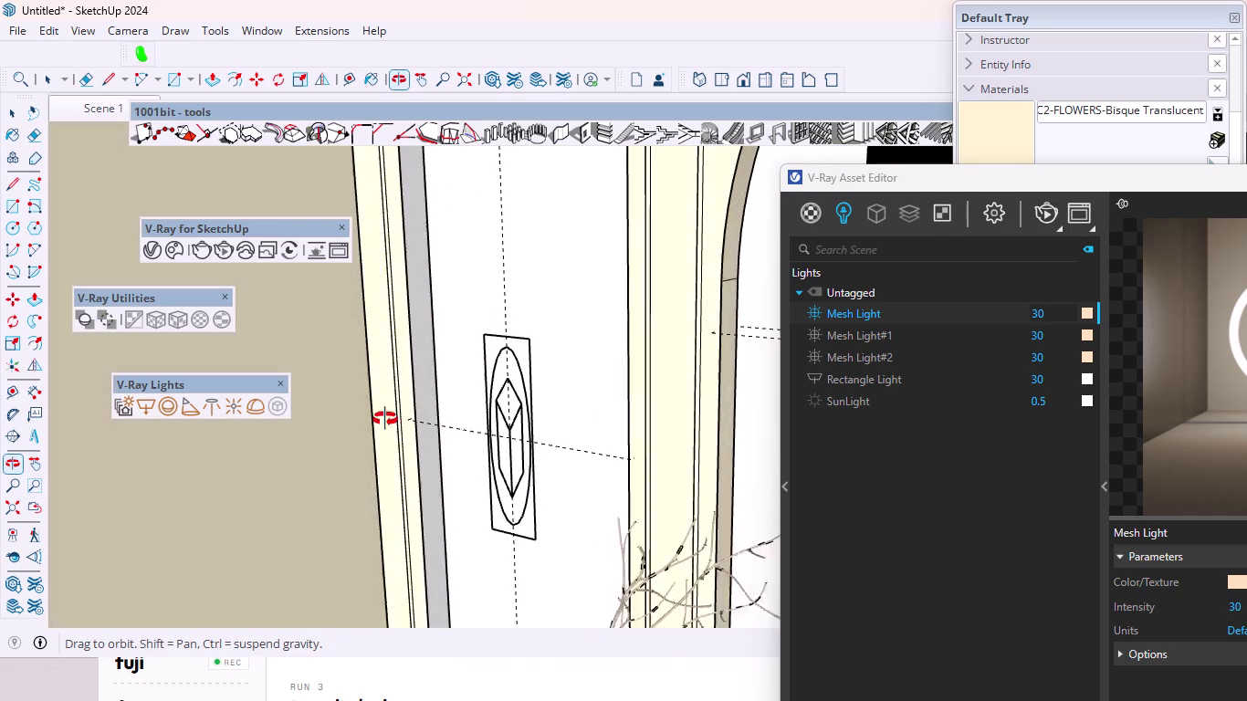
middle_drag(390, 419, 394, 427)
scroll(down, 3)
scroll(down, 3)
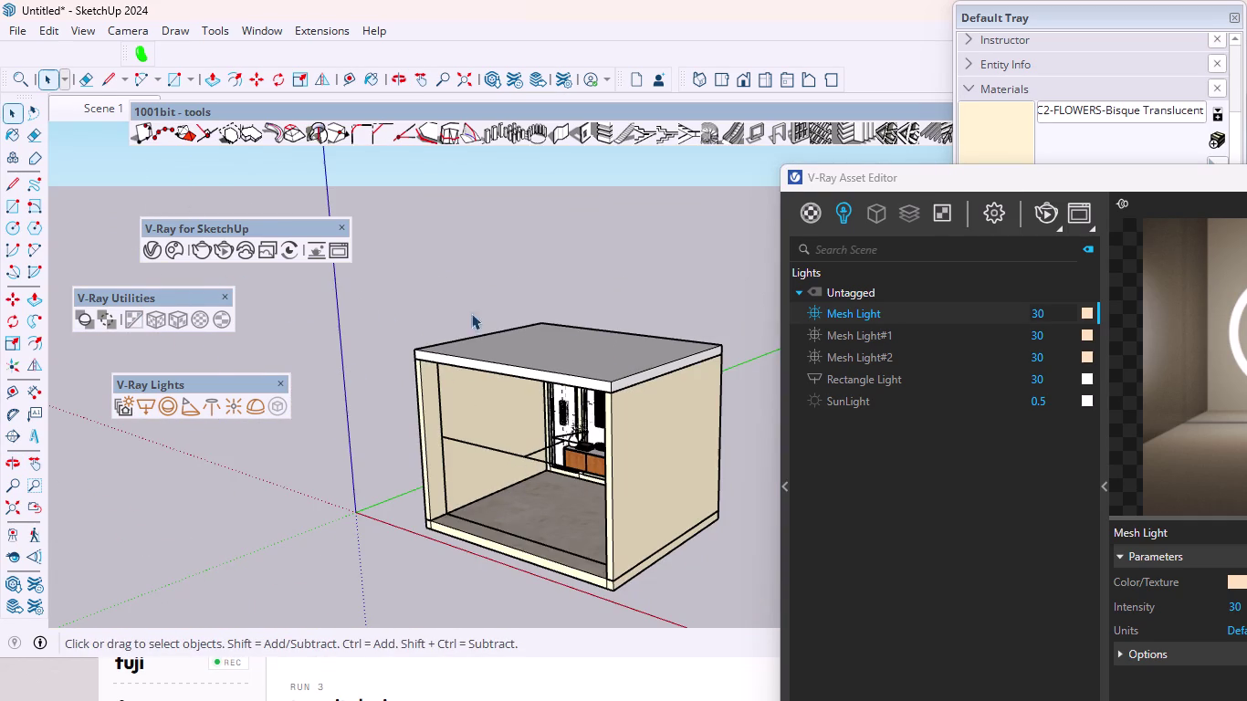
scroll(up, 3)
scroll(up, 3)
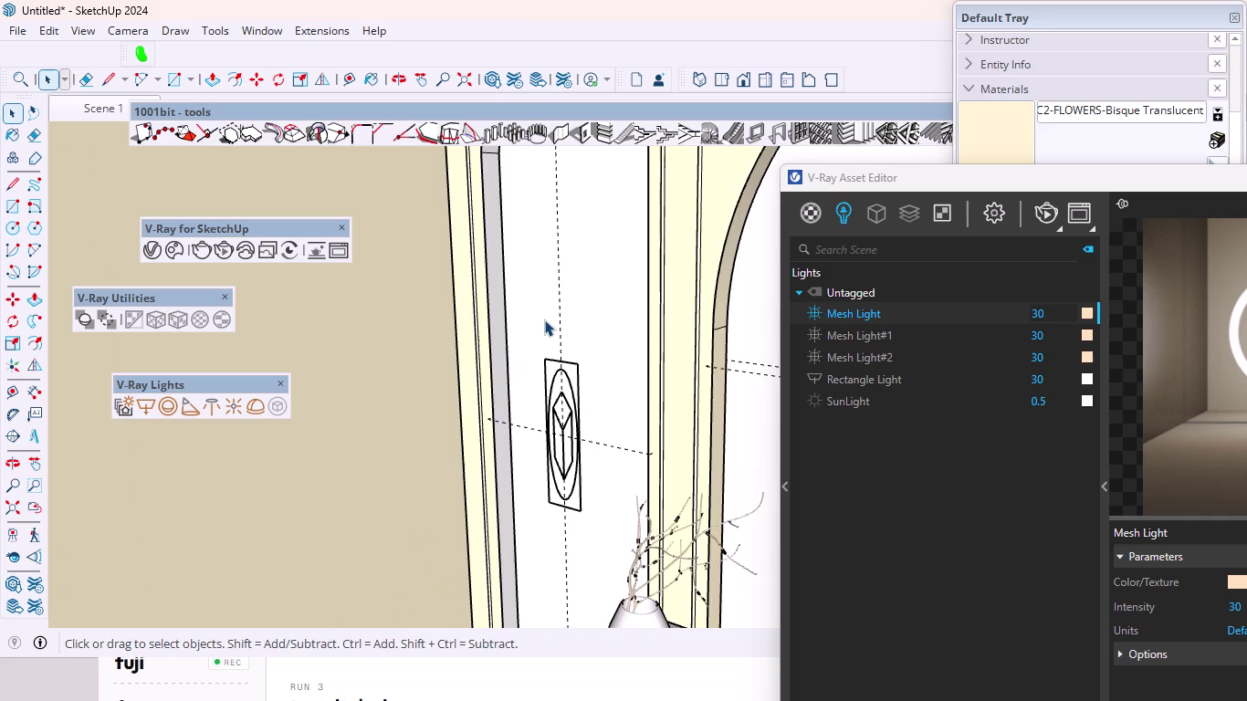
middle_drag(548, 322, 825, 380)
scroll(down, 3)
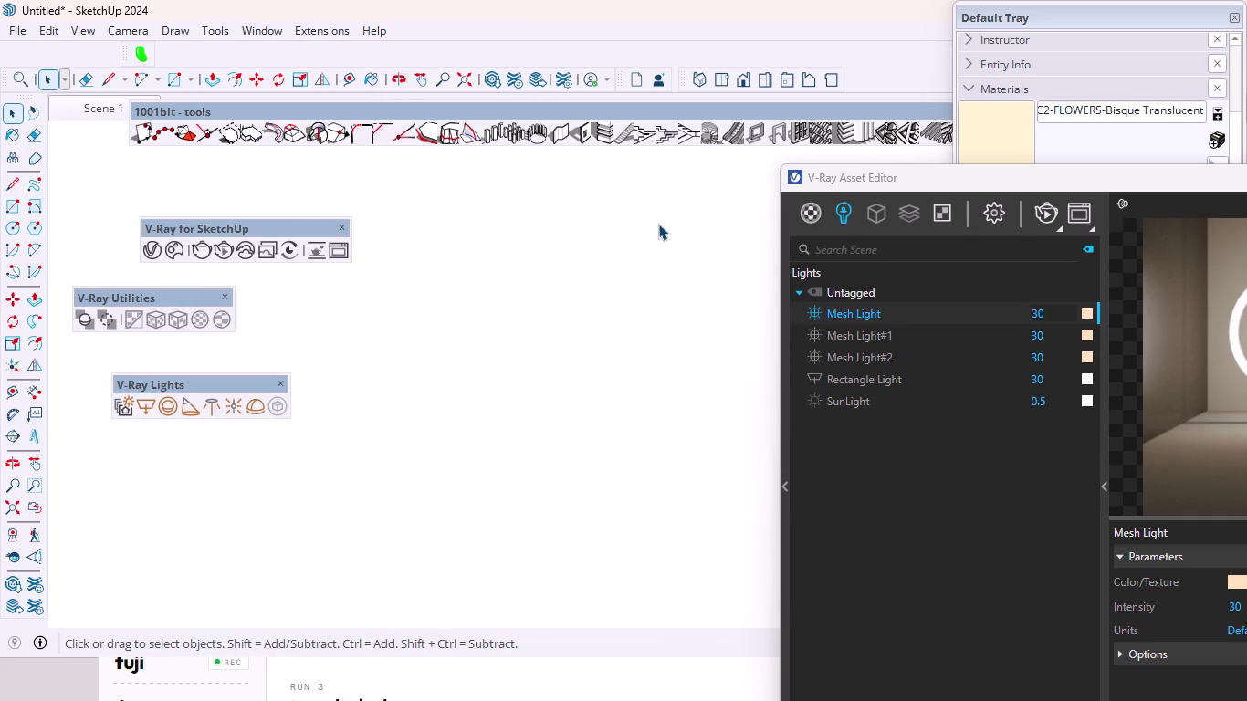
click(106, 319)
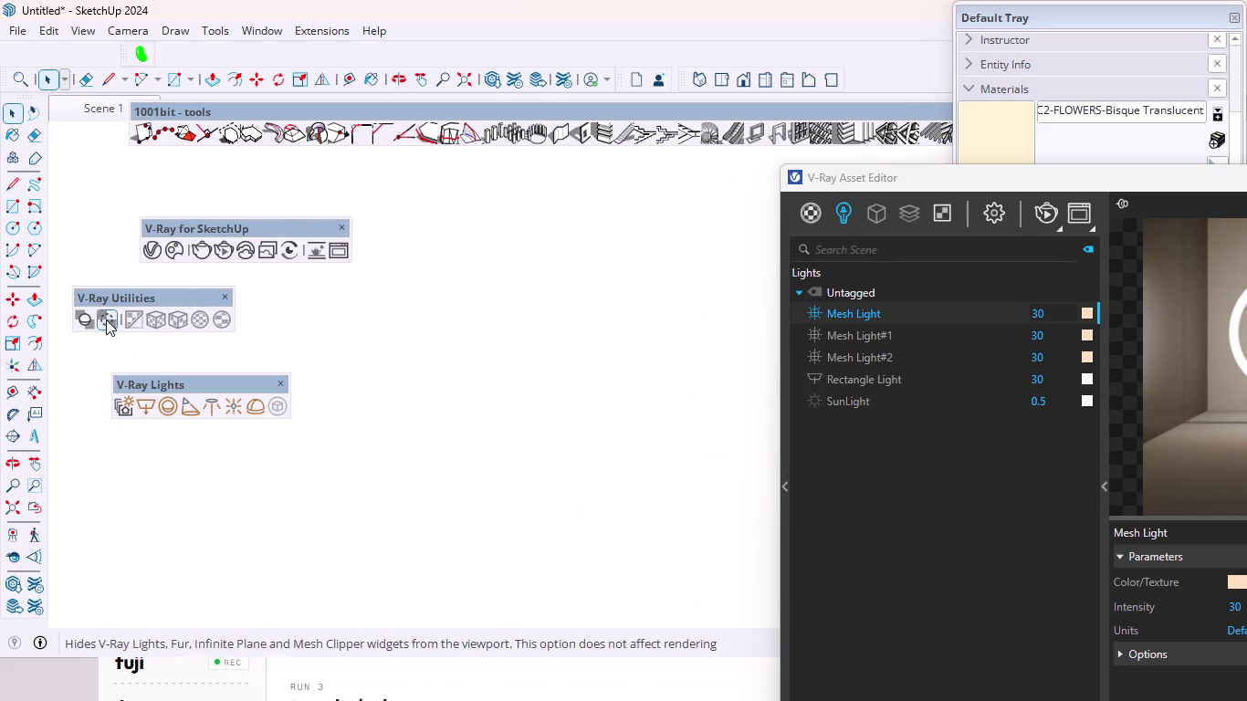
Hide the V-Ray light widgets in the viewport and orbit back to the TV wall.
click(16, 509)
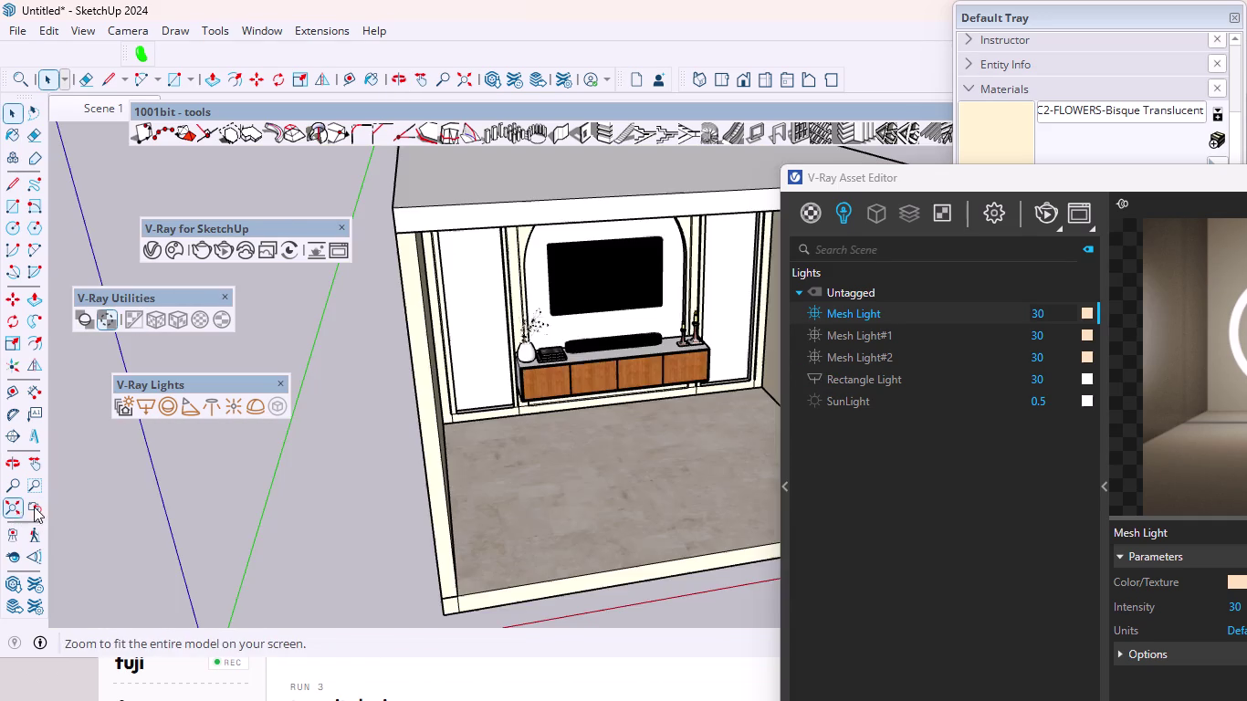
scroll(up, 3)
scroll(down, 3)
middle_drag(650, 418, 514, 276)
scroll(up, 3)
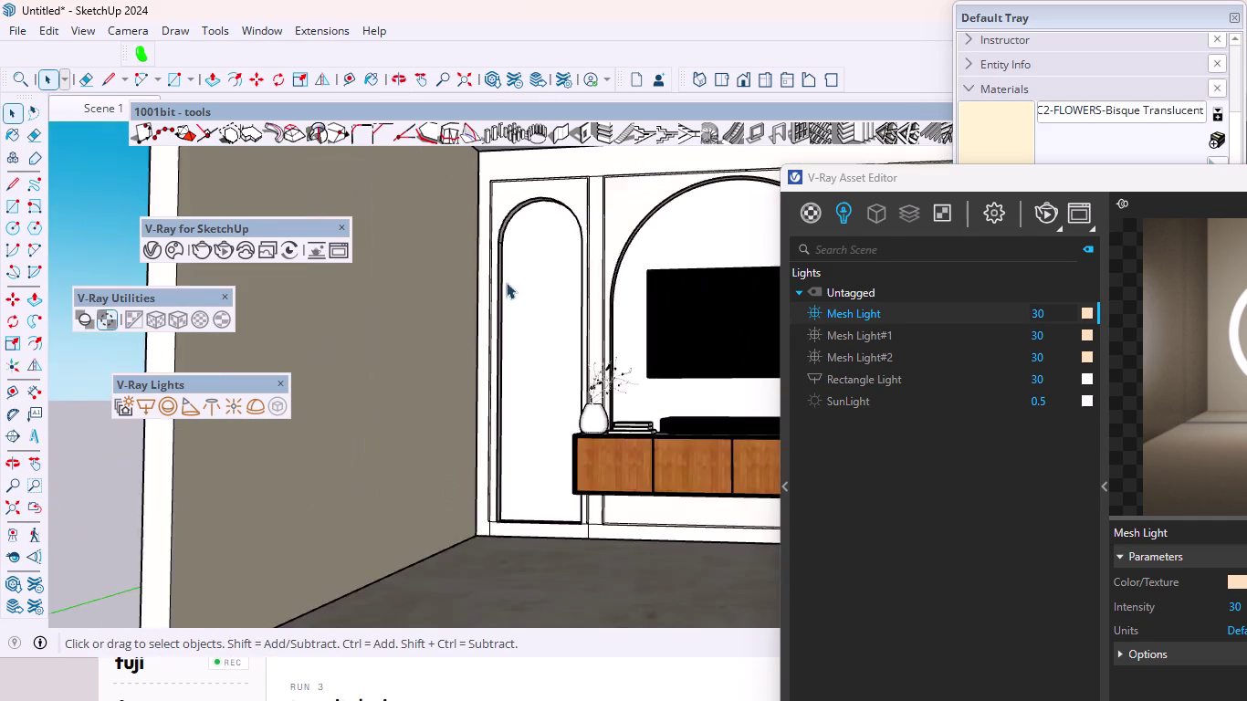
scroll(up, 3)
scroll(down, 3)
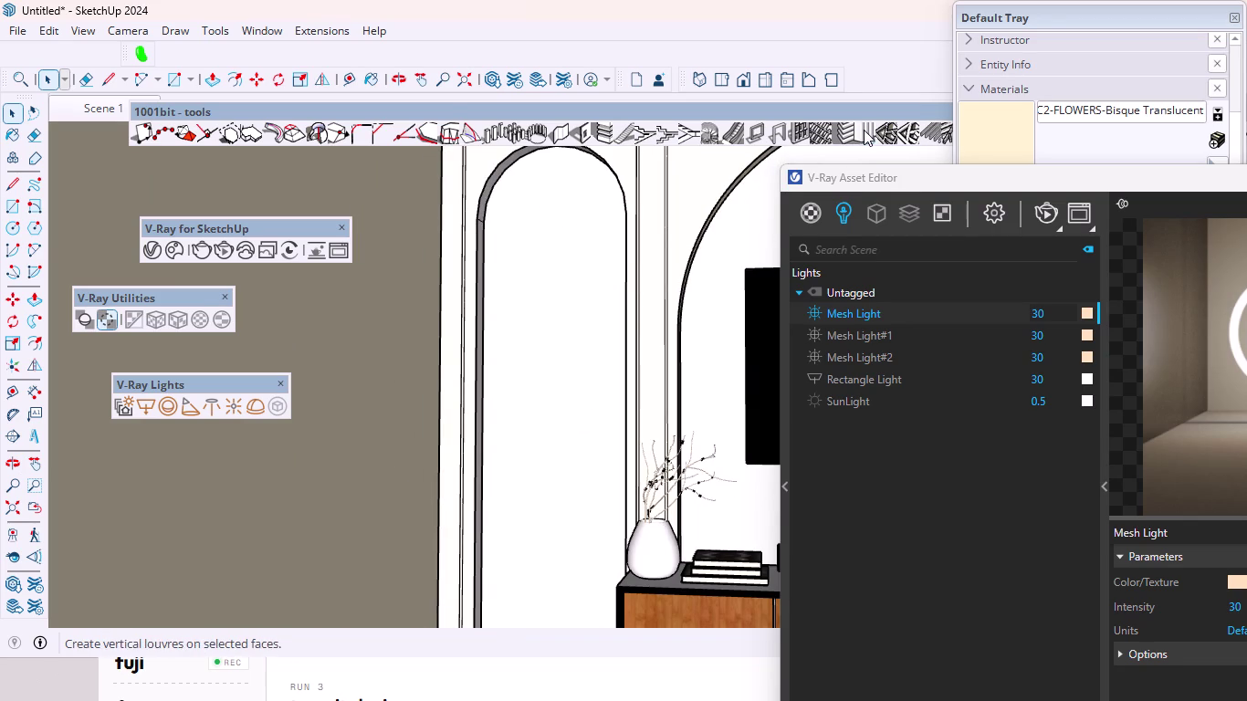
click(863, 129)
Create vertical louvres on the left arch: 1 1/2" depth, 1" thickness, 1" spacing.
click(455, 49)
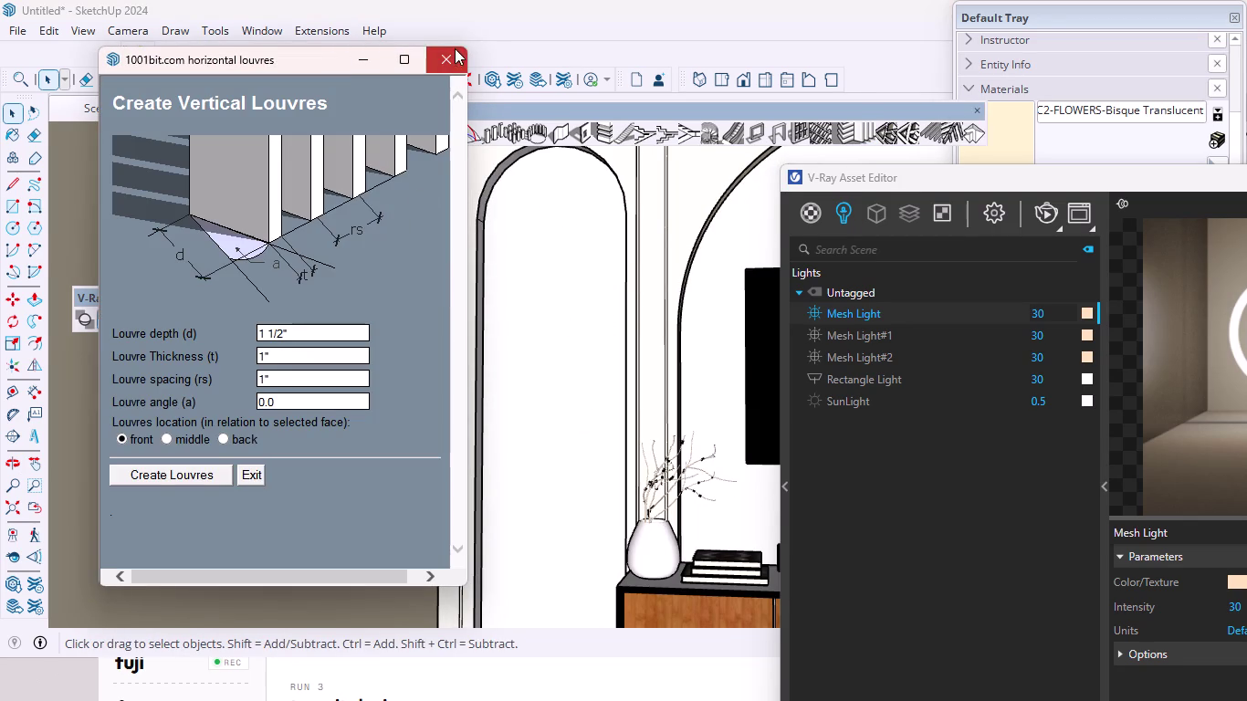
click(555, 348)
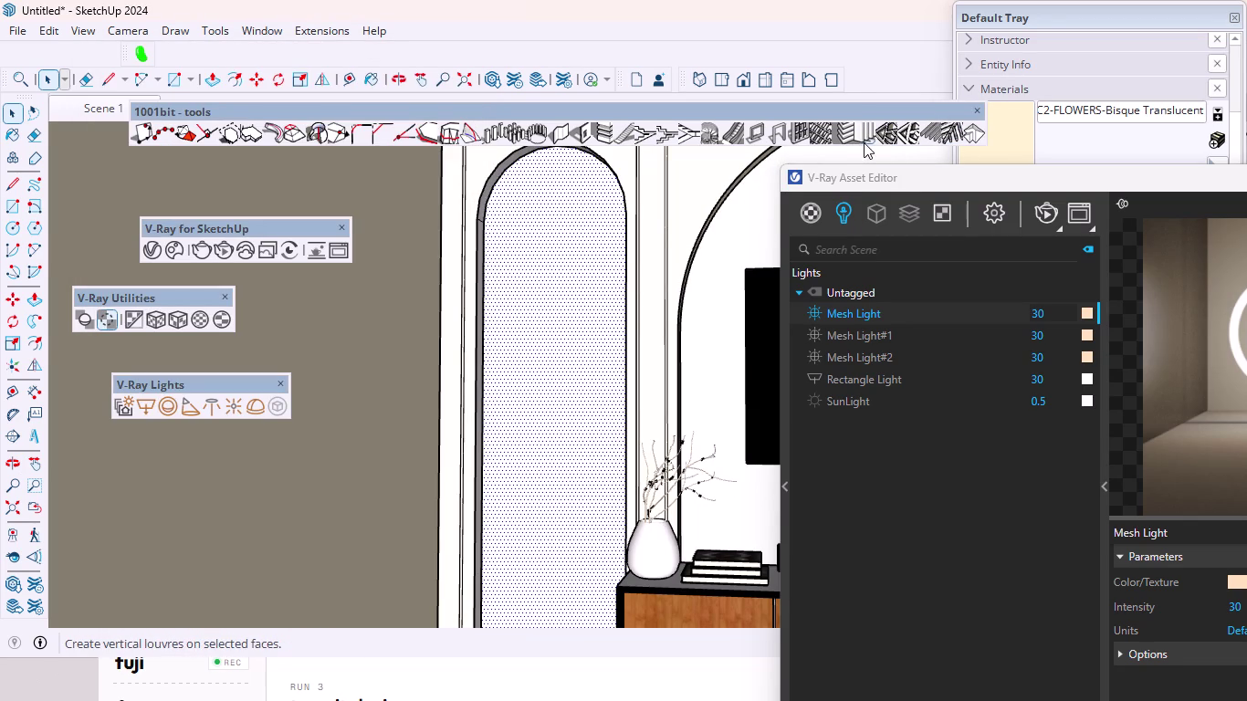
click(860, 134)
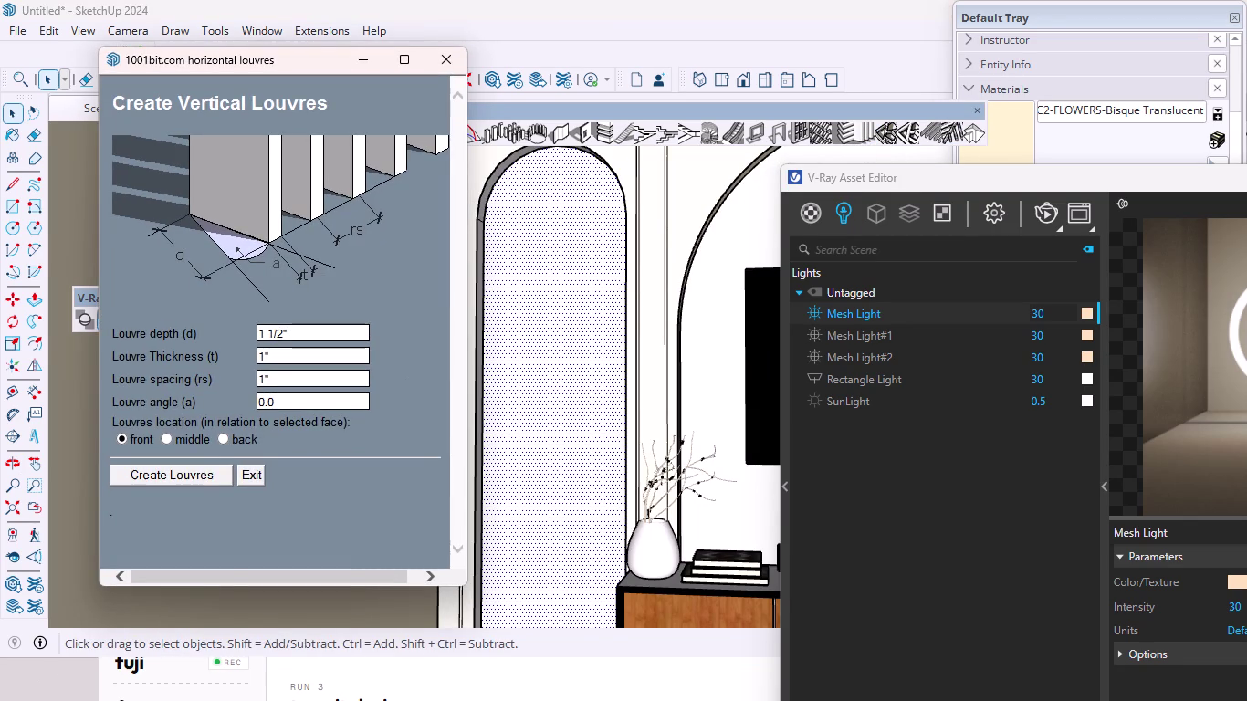
click(223, 471)
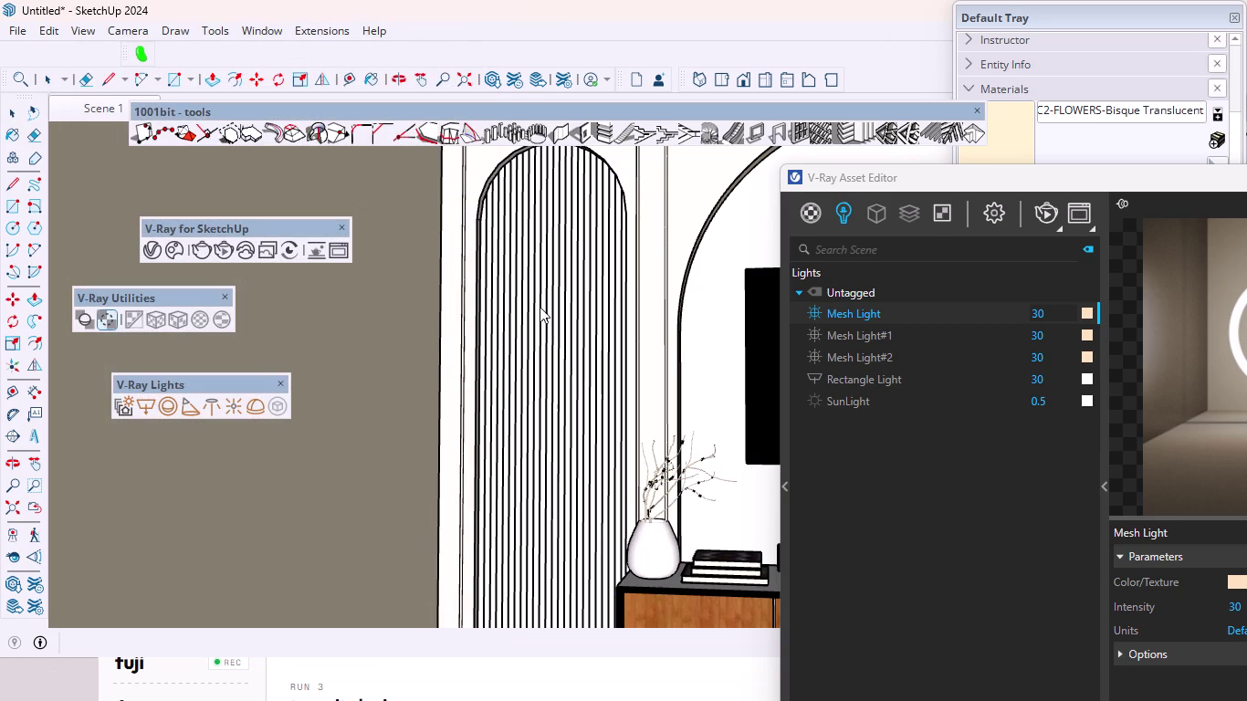
Orbit close around the new louvres to inspect their tops and edges.
scroll(down, 3)
middle_drag(571, 309, 437, 306)
scroll(up, 3)
scroll(down, 3)
scroll(up, 3)
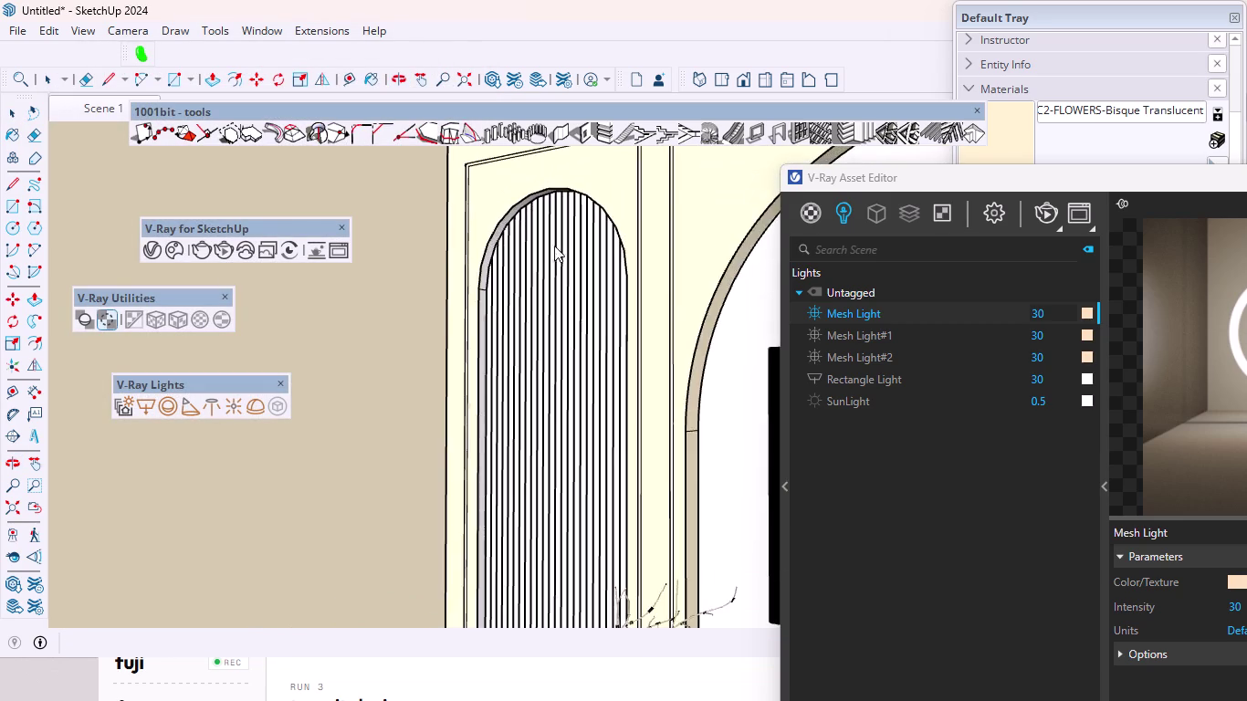
scroll(up, 3)
scroll(up, 3)
scroll(up, 3)
middle_drag(481, 276, 599, 344)
scroll(down, 3)
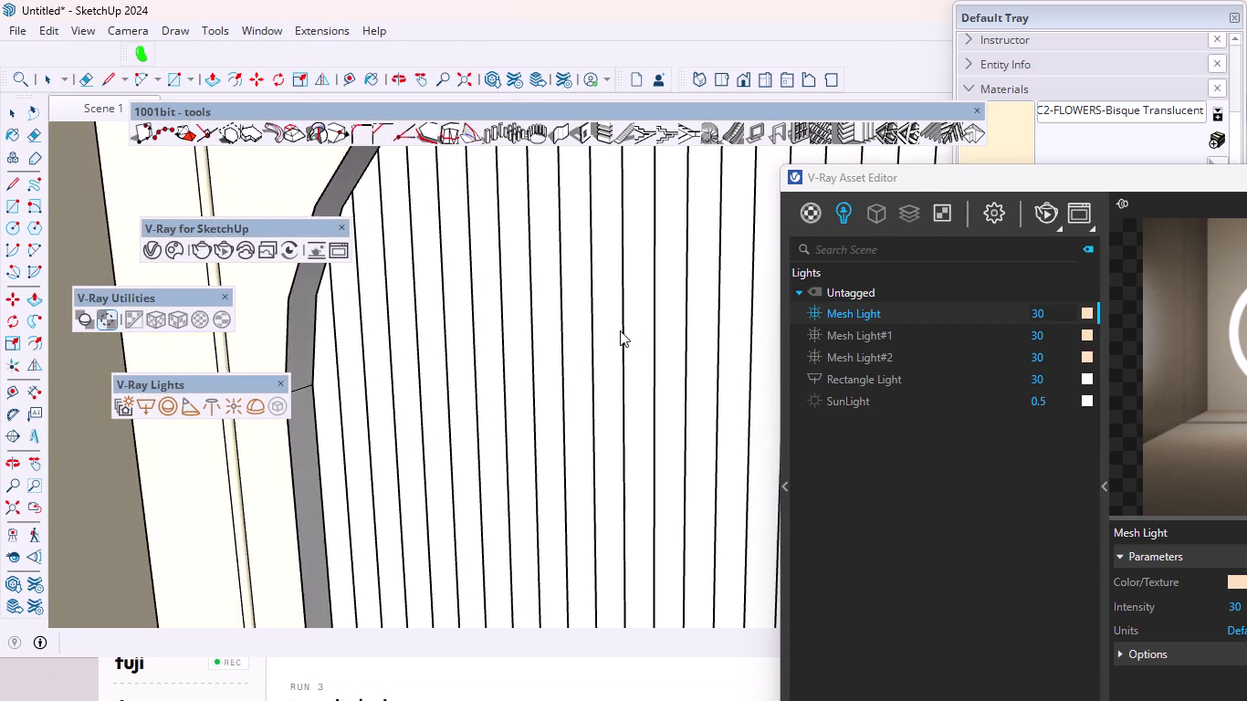
scroll(down, 3)
scroll(down, 3)
scroll(up, 3)
middle_drag(546, 314, 1011, 440)
scroll(up, 3)
middle_drag(501, 409, 764, 425)
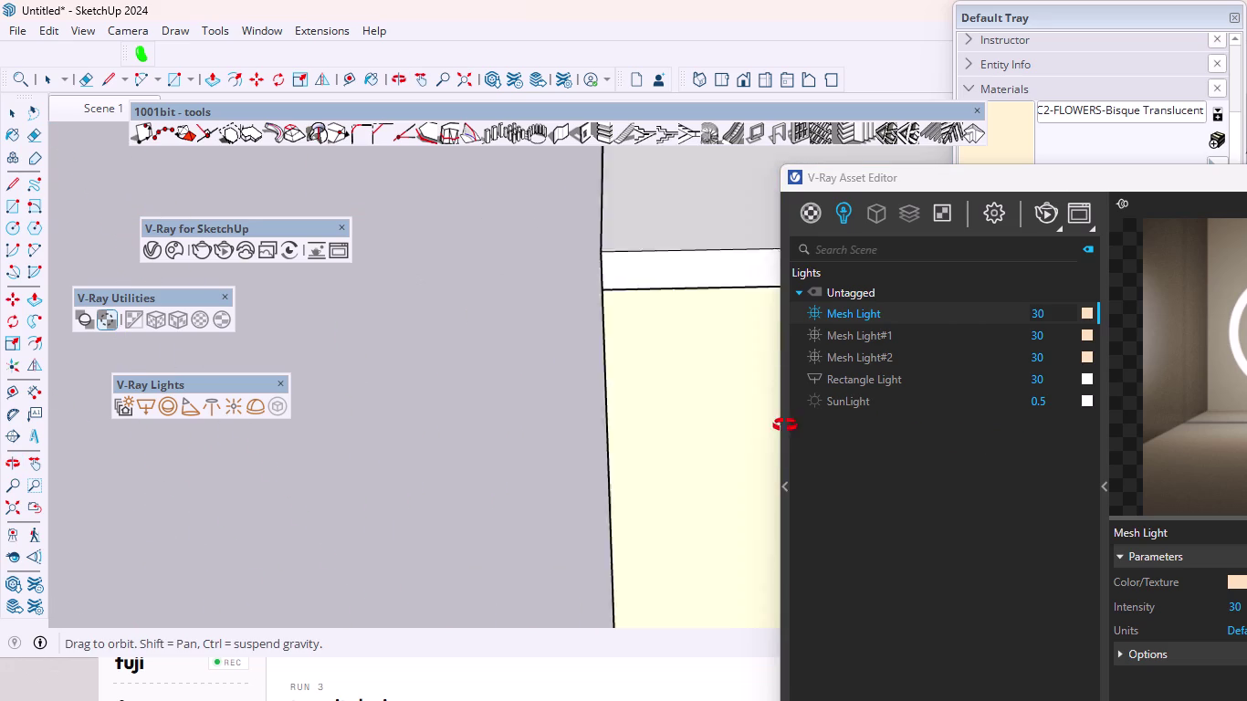
middle_drag(764, 425, 668, 389)
scroll(down, 3)
scroll(up, 3)
scroll(down, 3)
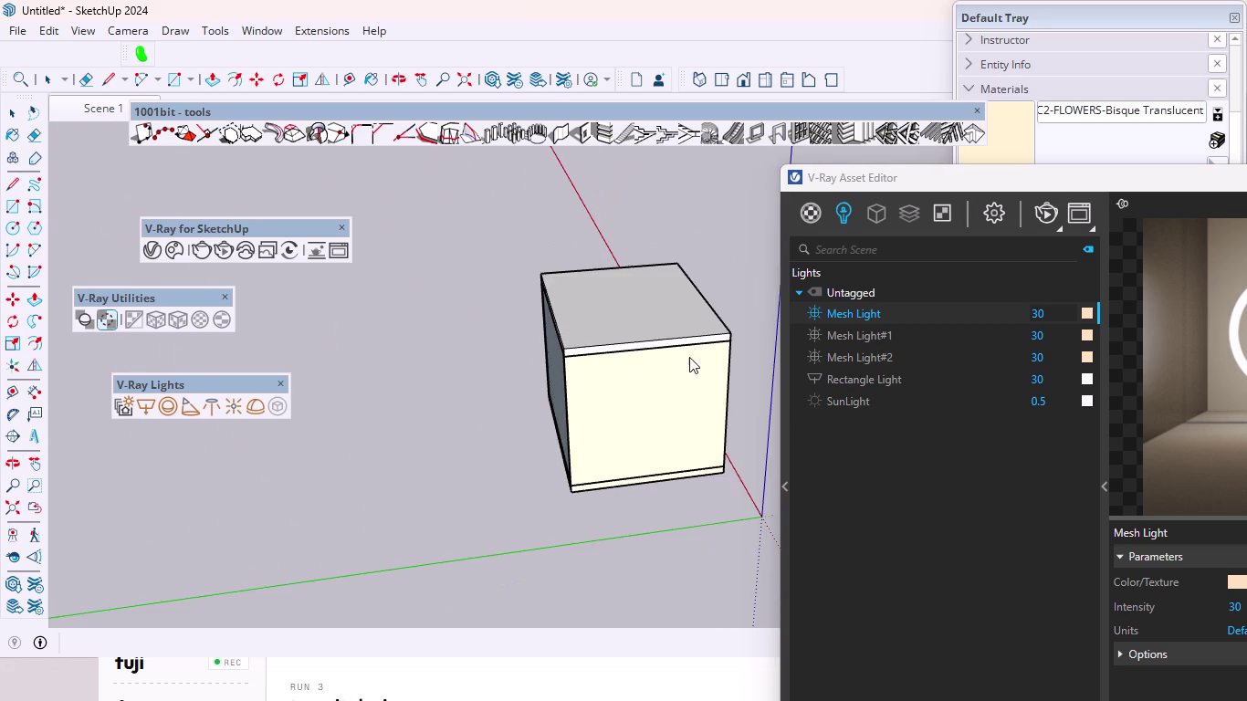
Orbit out to the whole TV wall, then back along the louvred panel's side edge.
middle_drag(703, 361, 419, 313)
scroll(up, 3)
middle_drag(679, 340, 365, 302)
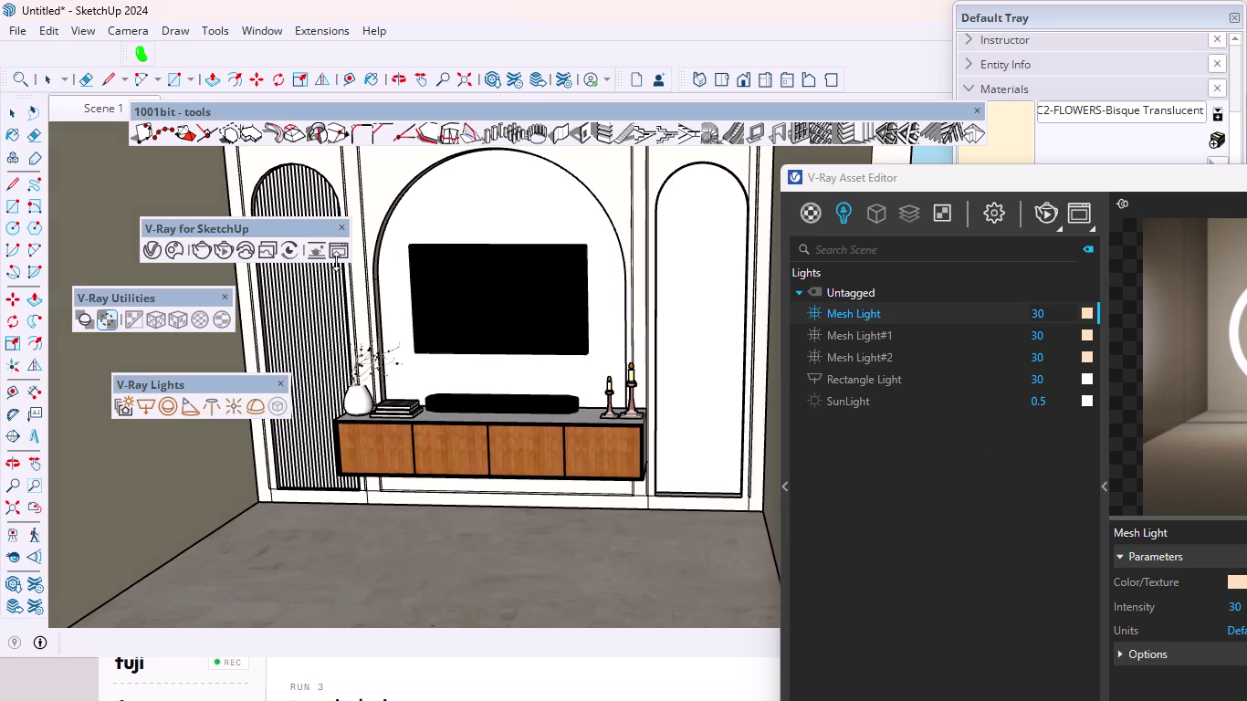
scroll(up, 3)
middle_drag(367, 297, 382, 299)
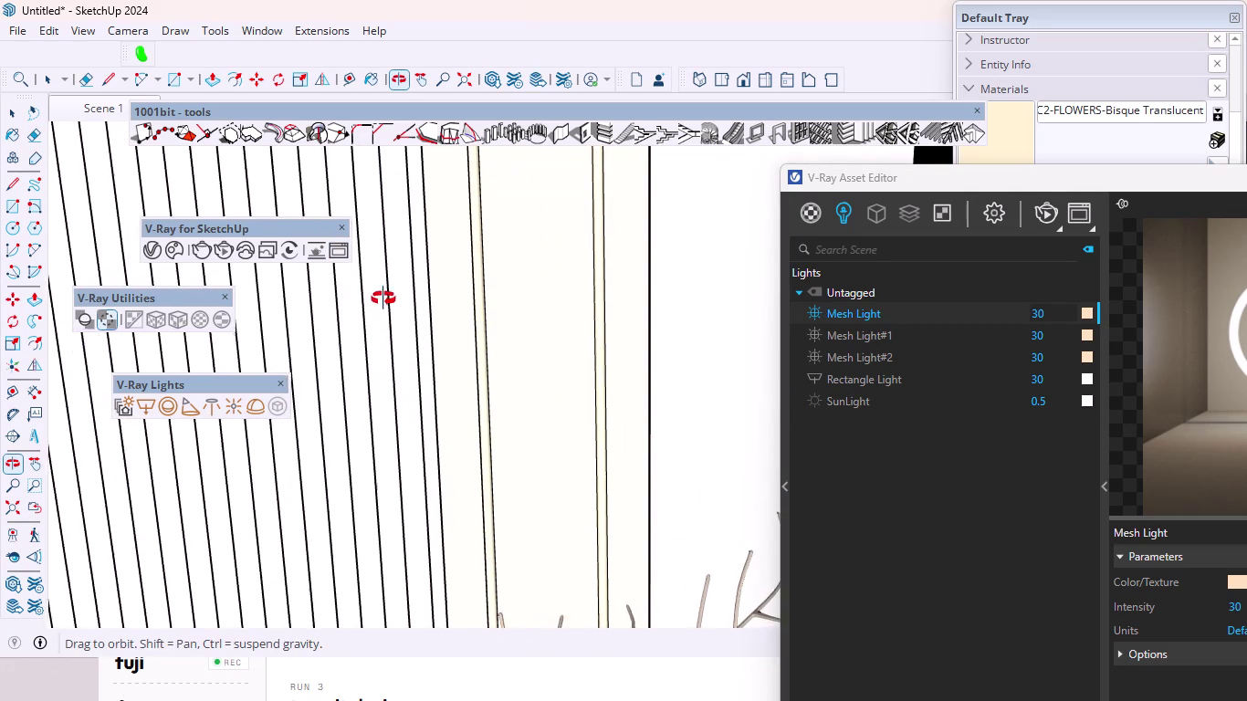
middle_drag(382, 299, 607, 352)
scroll(up, 3)
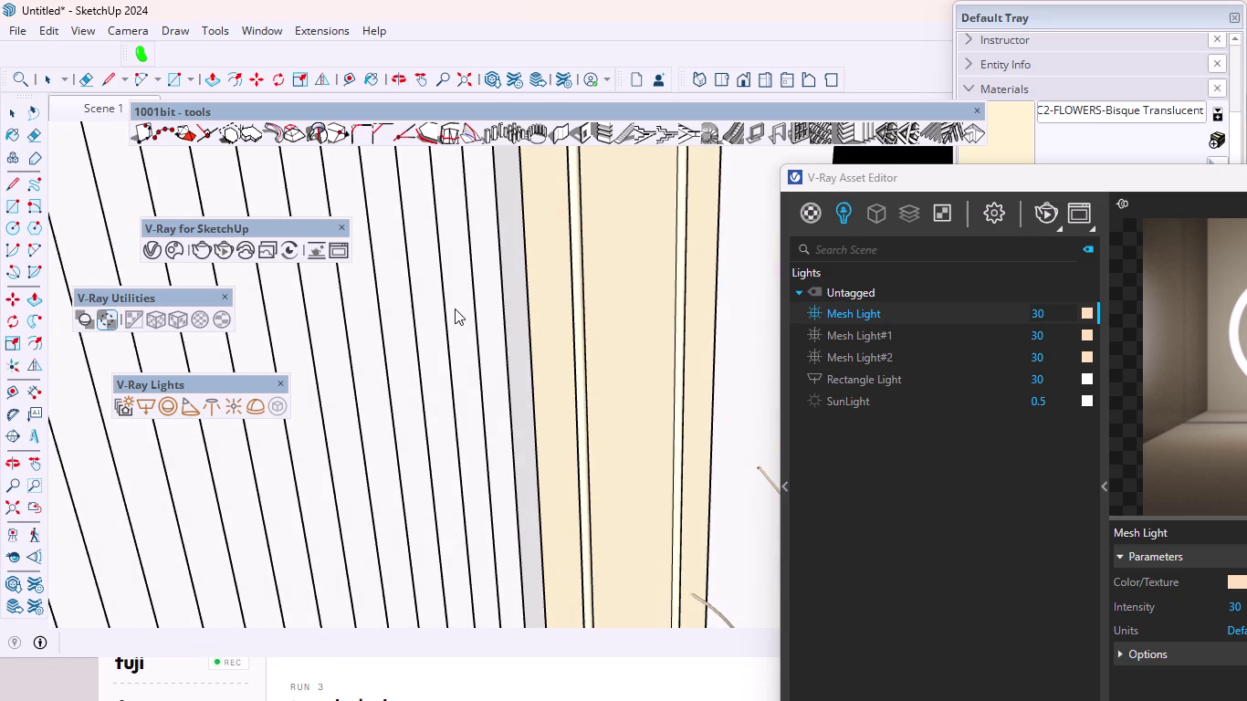
scroll(up, 3)
scroll(down, 3)
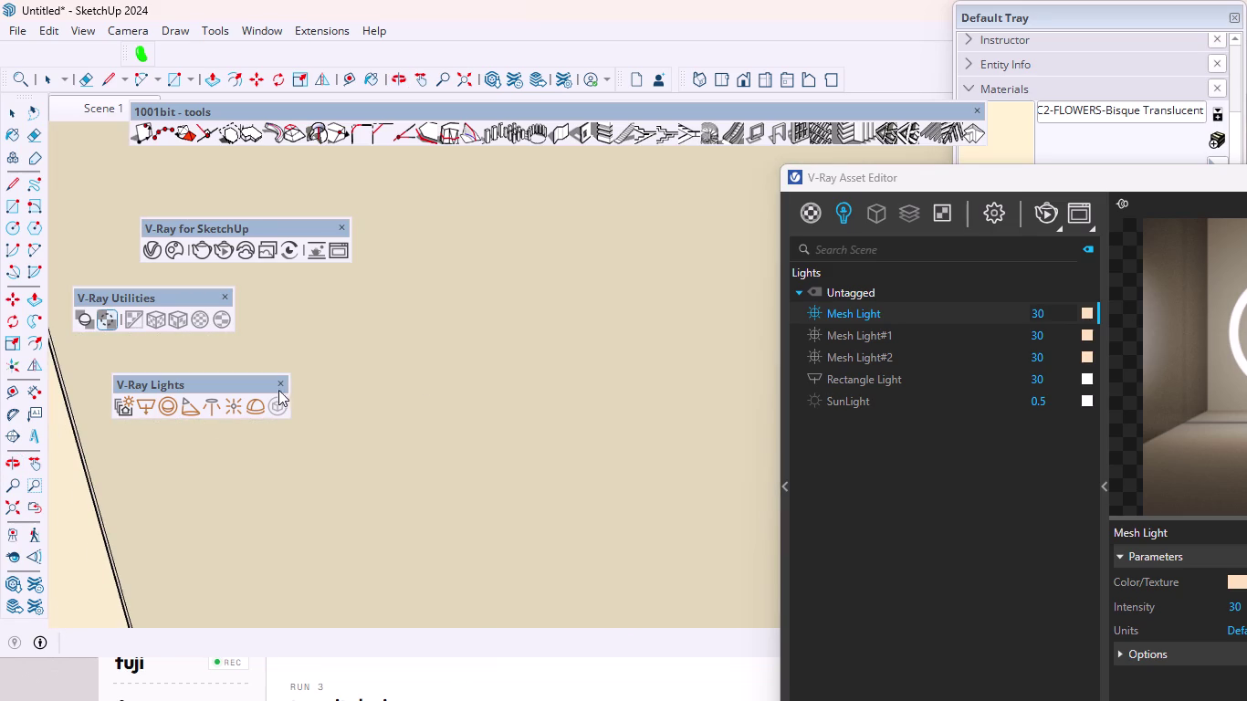
click(6, 511)
middle_drag(624, 315, 240, 267)
scroll(up, 3)
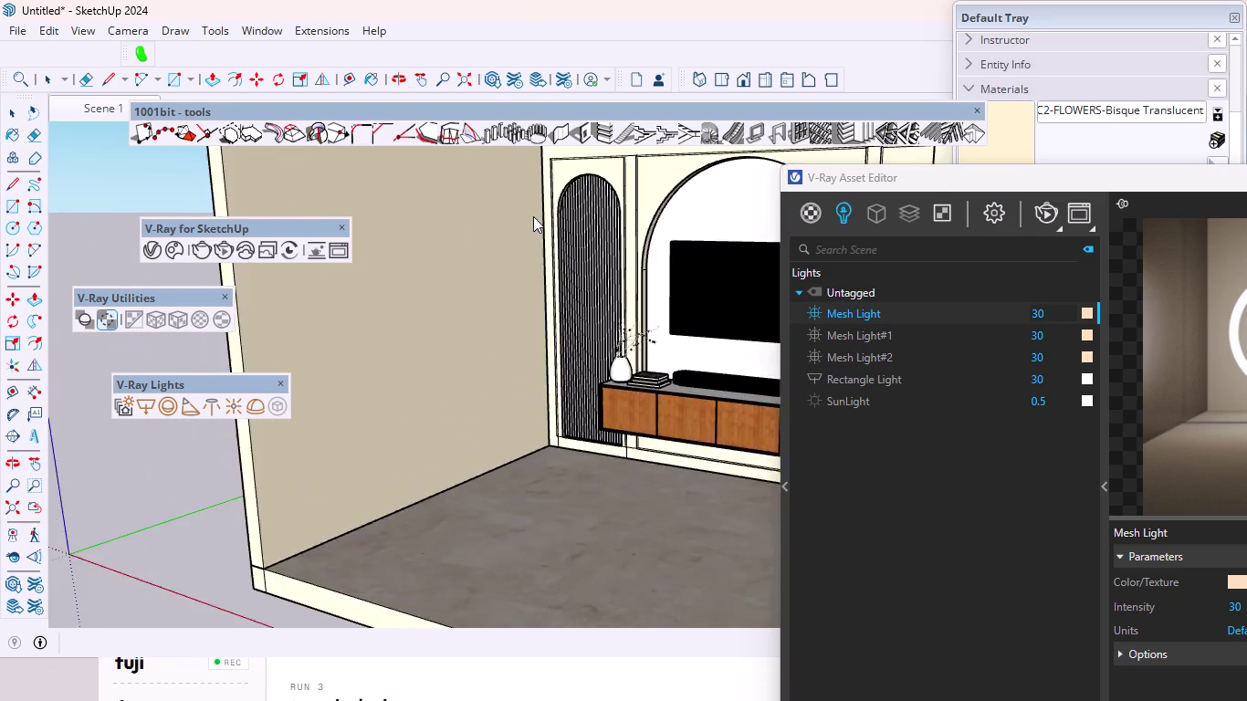
scroll(up, 3)
scroll(down, 3)
scroll(up, 3)
middle_click(544, 262)
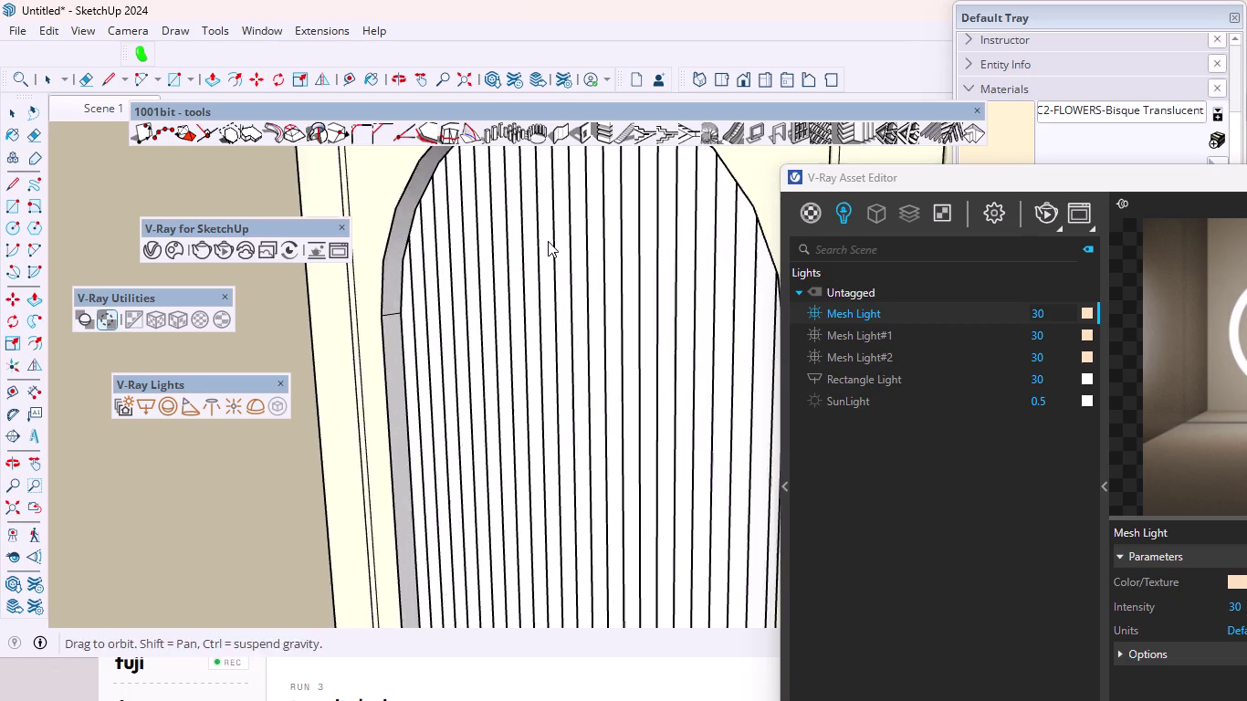
scroll(up, 3)
scroll(down, 3)
middle_drag(422, 403, 320, 398)
scroll(up, 3)
key(d)
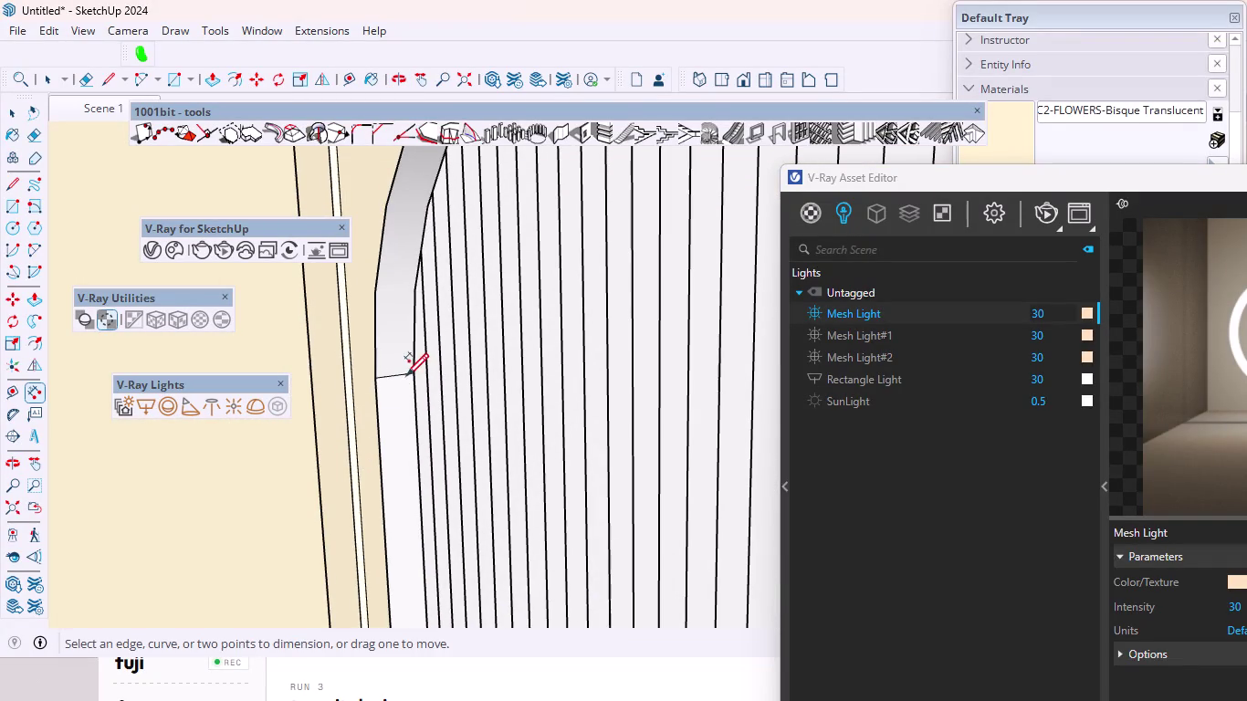
Dimension a louvre from back to front edge to confirm its 1 1/2" depth.
click(415, 371)
click(375, 378)
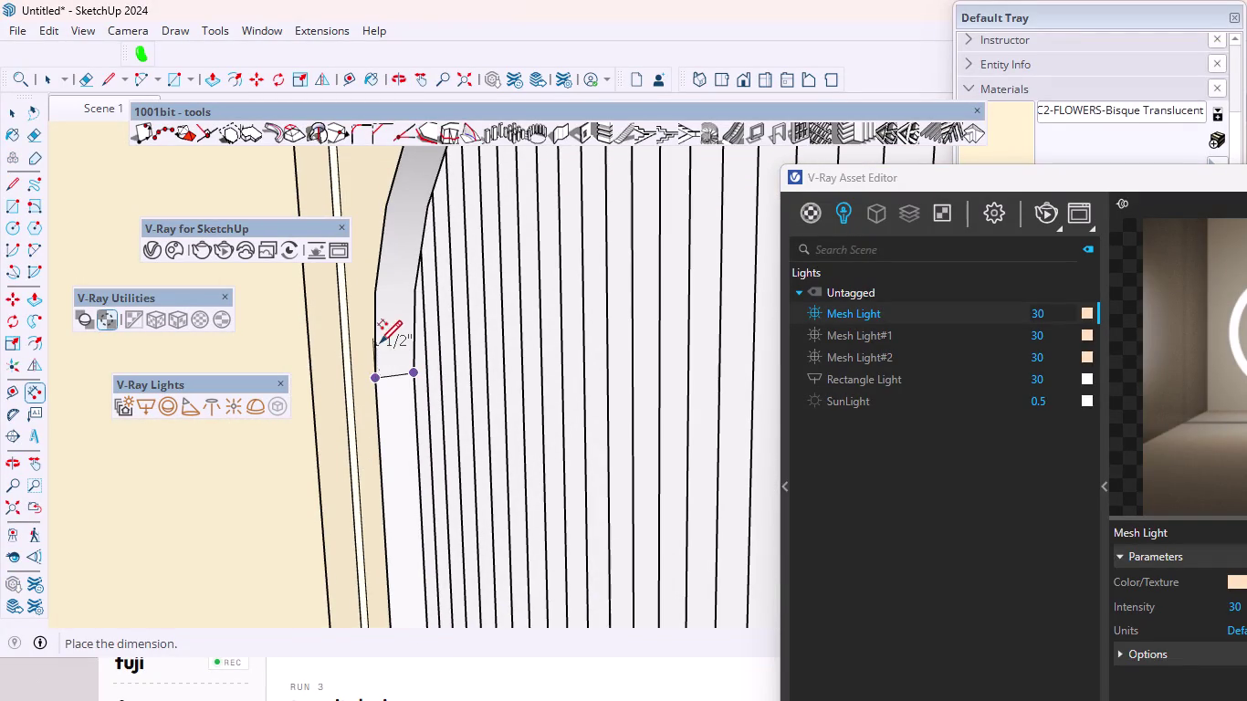
click(380, 341)
key(space)
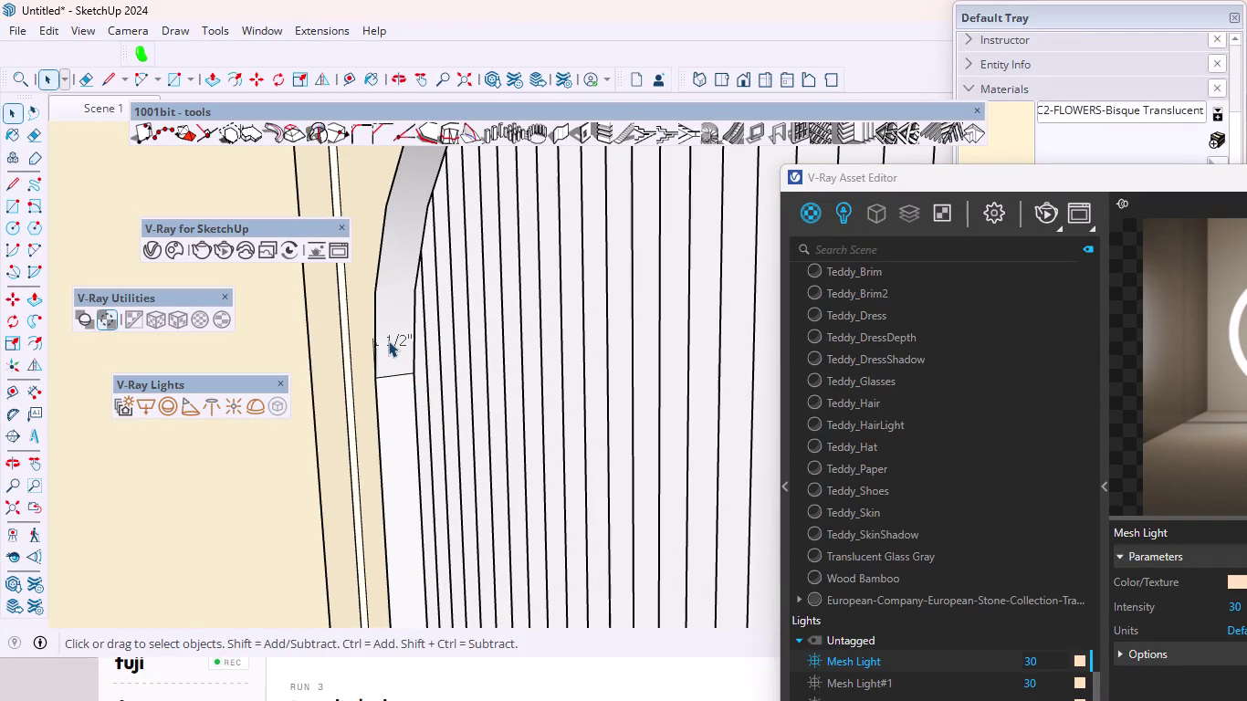
Select the louvre depth dimension and delete it.
click(387, 339)
click(396, 347)
click(399, 338)
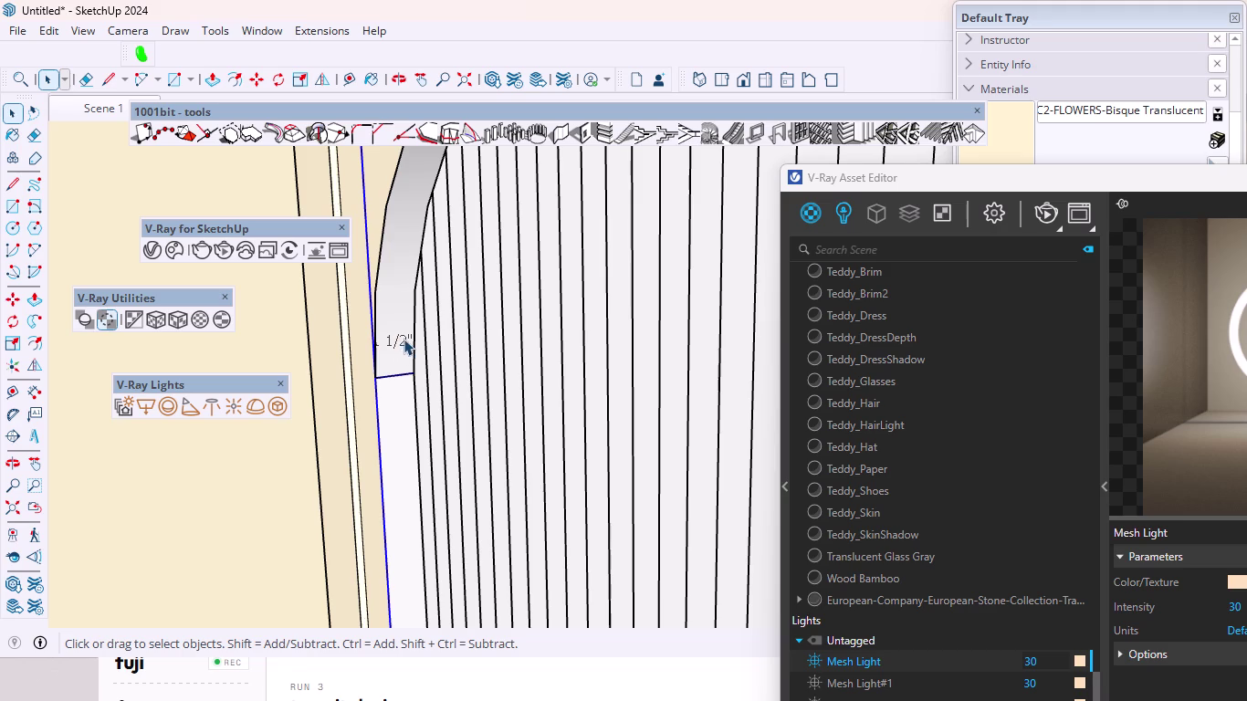
click(404, 339)
scroll(down, 3)
scroll(up, 3)
scroll(down, 3)
scroll(up, 3)
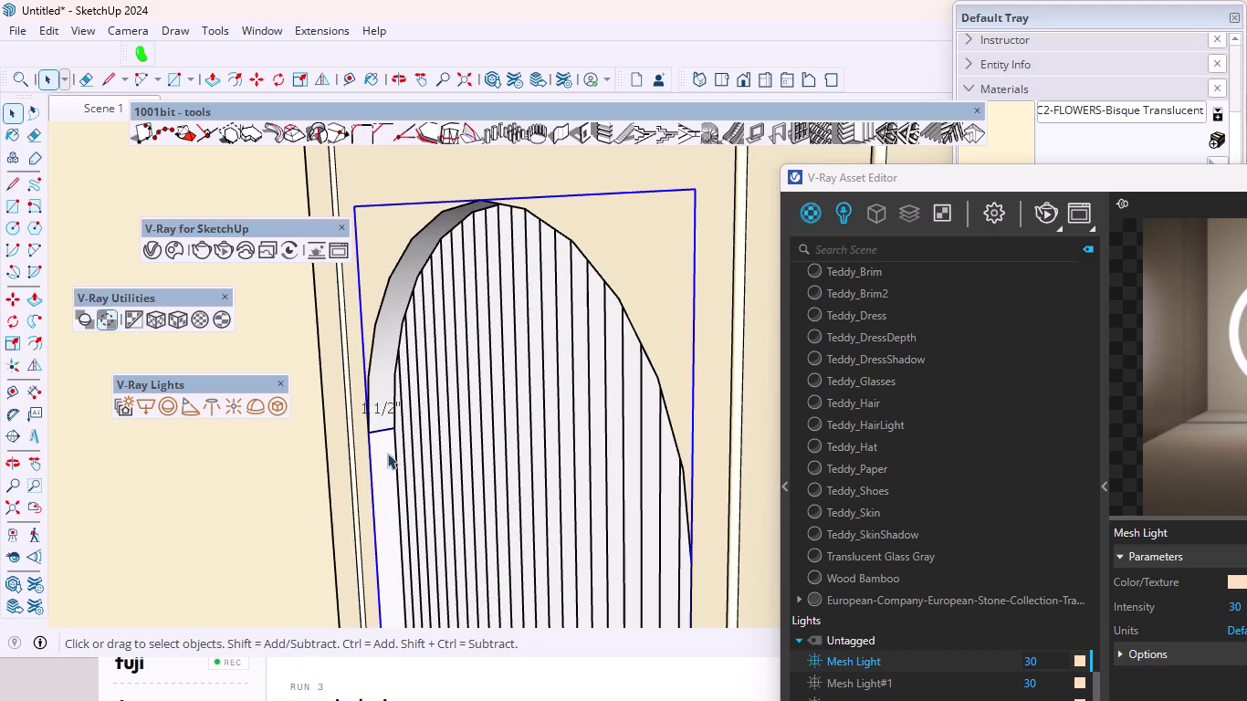
click(378, 403)
click(363, 406)
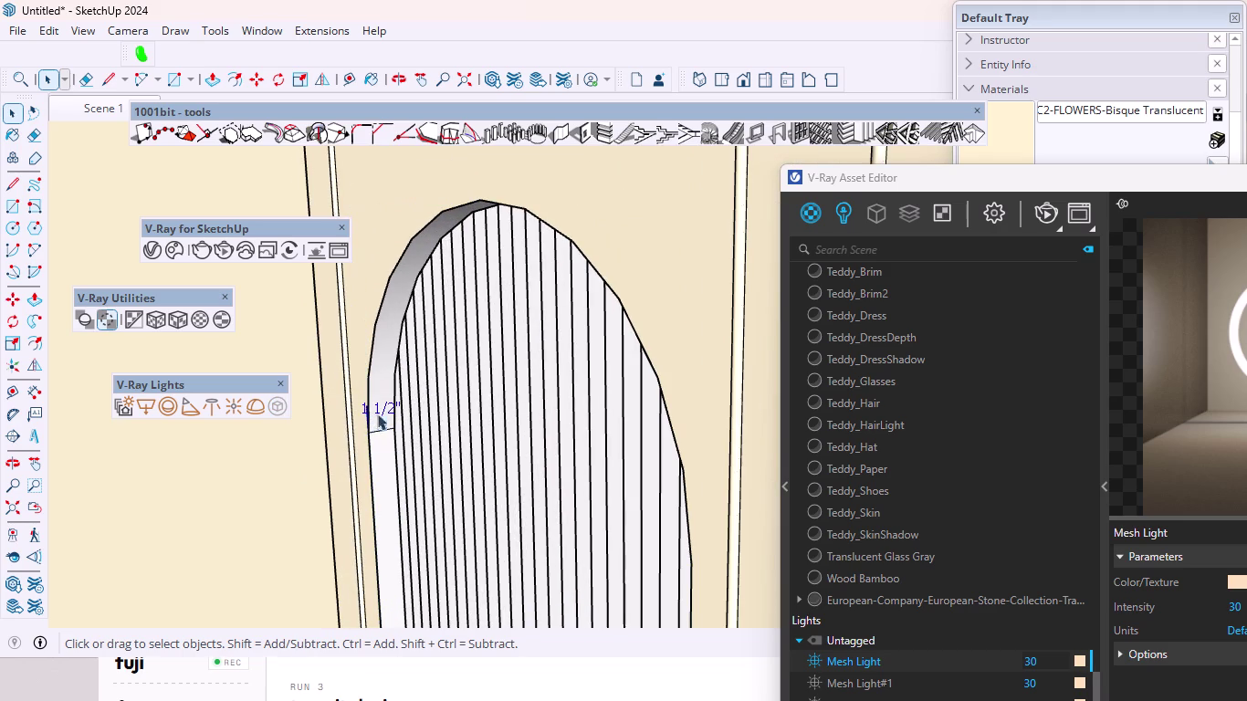
key(Delete)
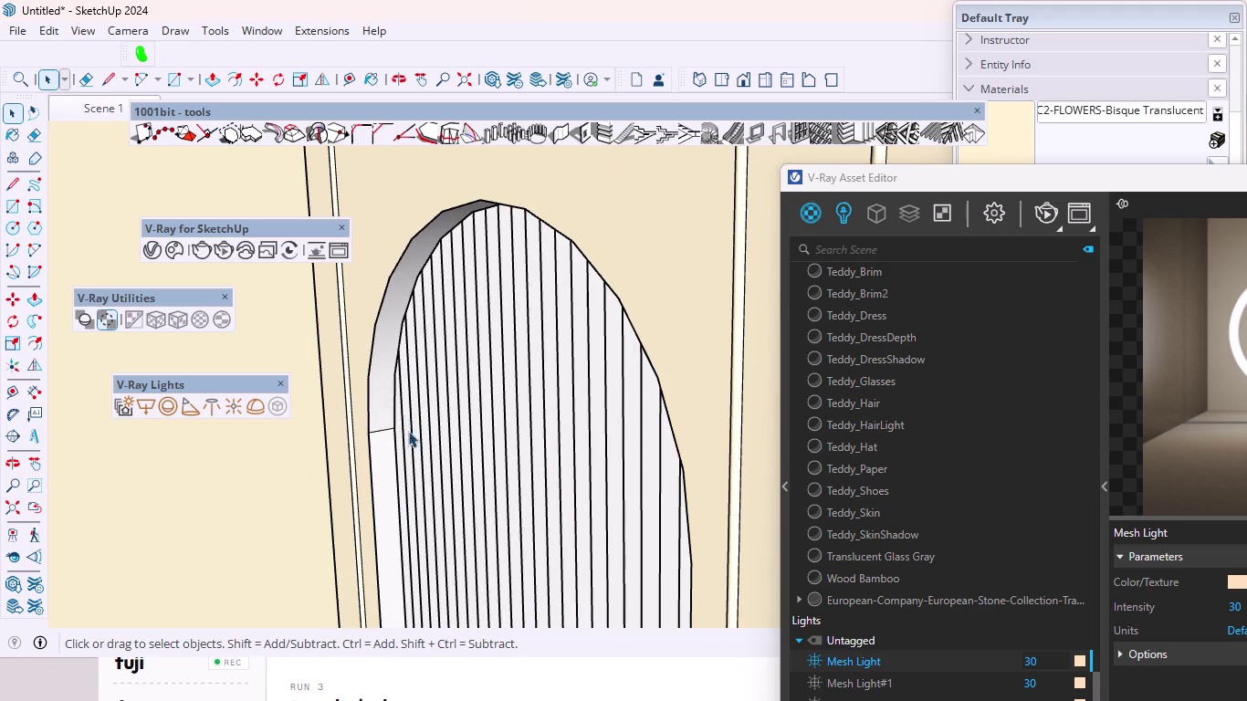
Zoom Extents and orbit toward the central arch panel.
scroll(down, 3)
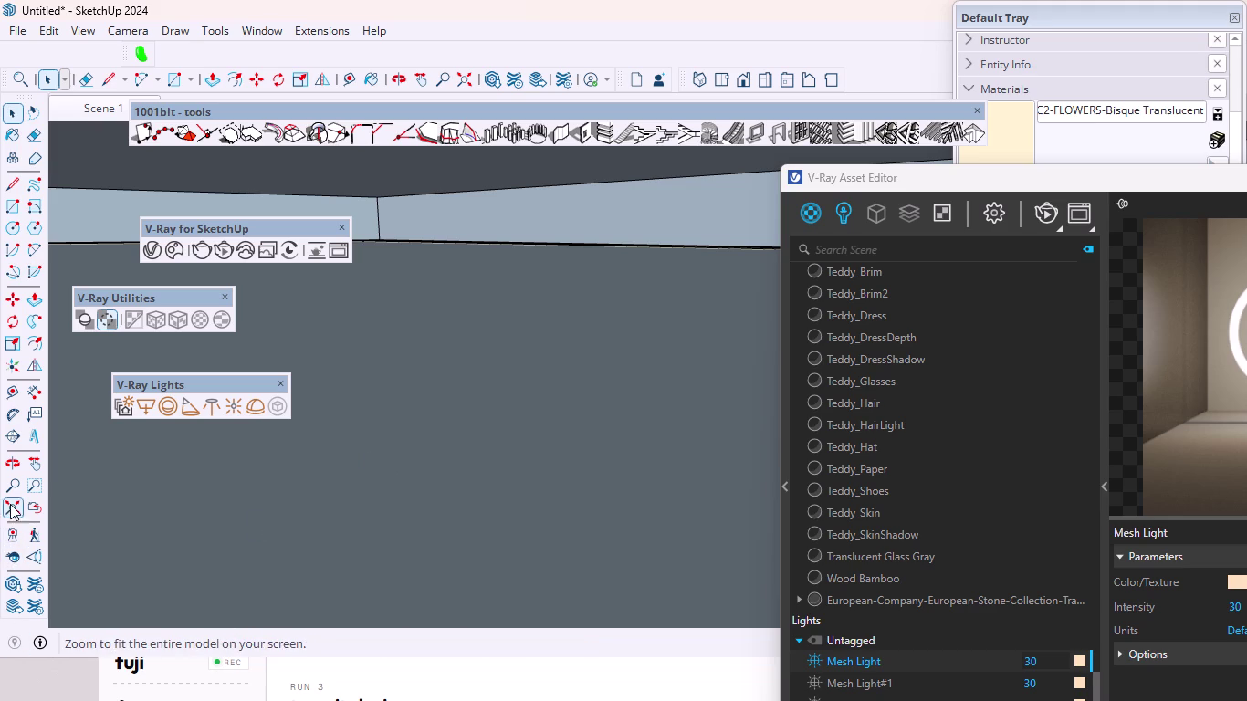
click(10, 502)
scroll(down, 3)
middle_drag(521, 363, 536, 374)
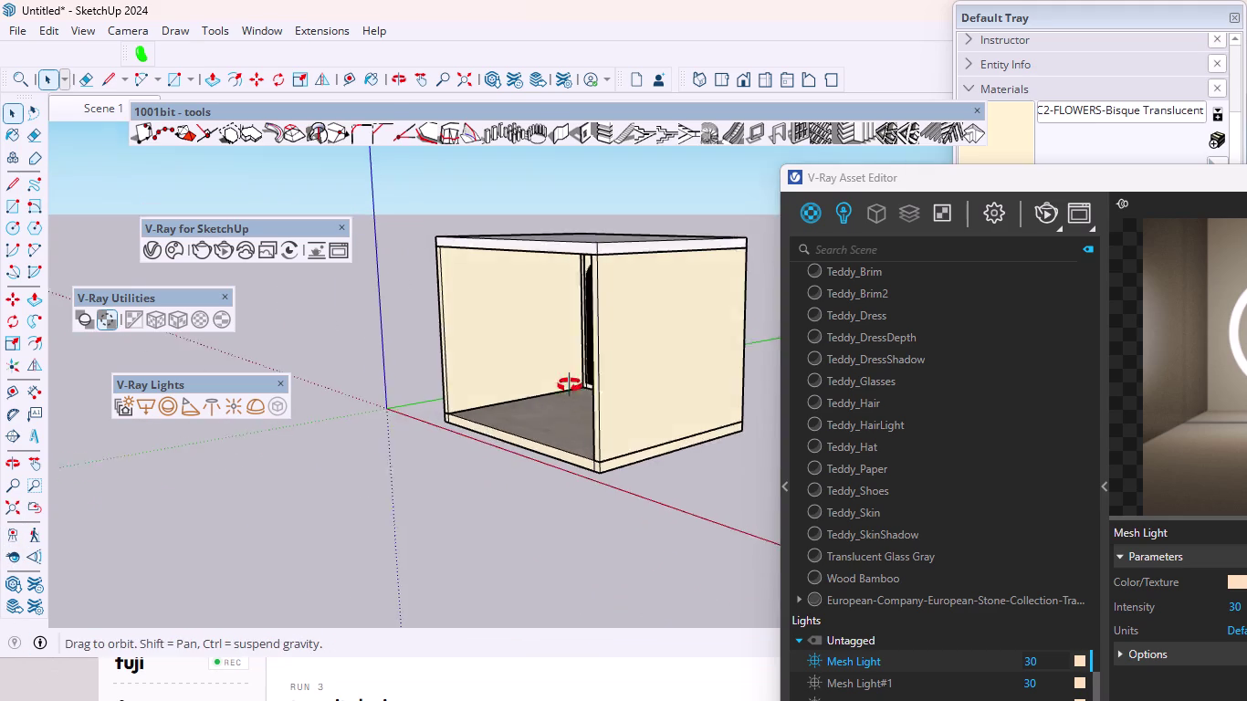
middle_drag(536, 374, 786, 370)
scroll(up, 3)
scroll(down, 3)
scroll(up, 3)
click(519, 248)
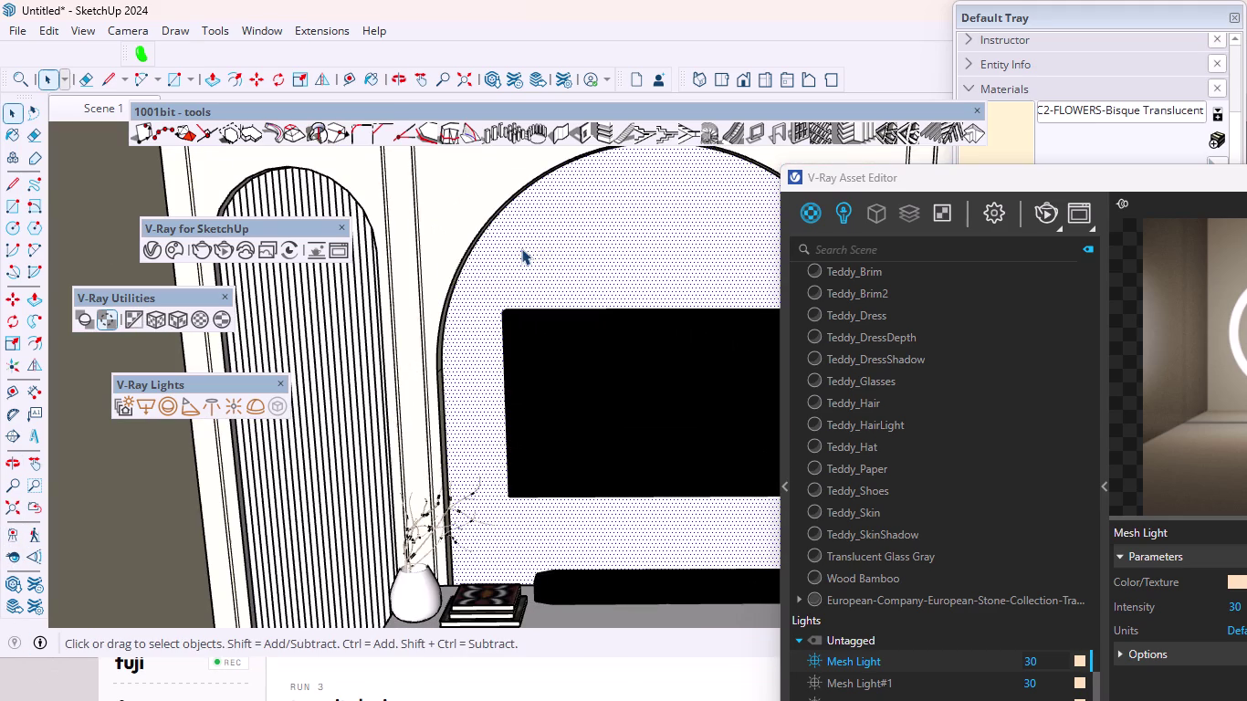
Generate vertical louvres on the central arch face using the left panel's settings.
click(864, 123)
click(195, 469)
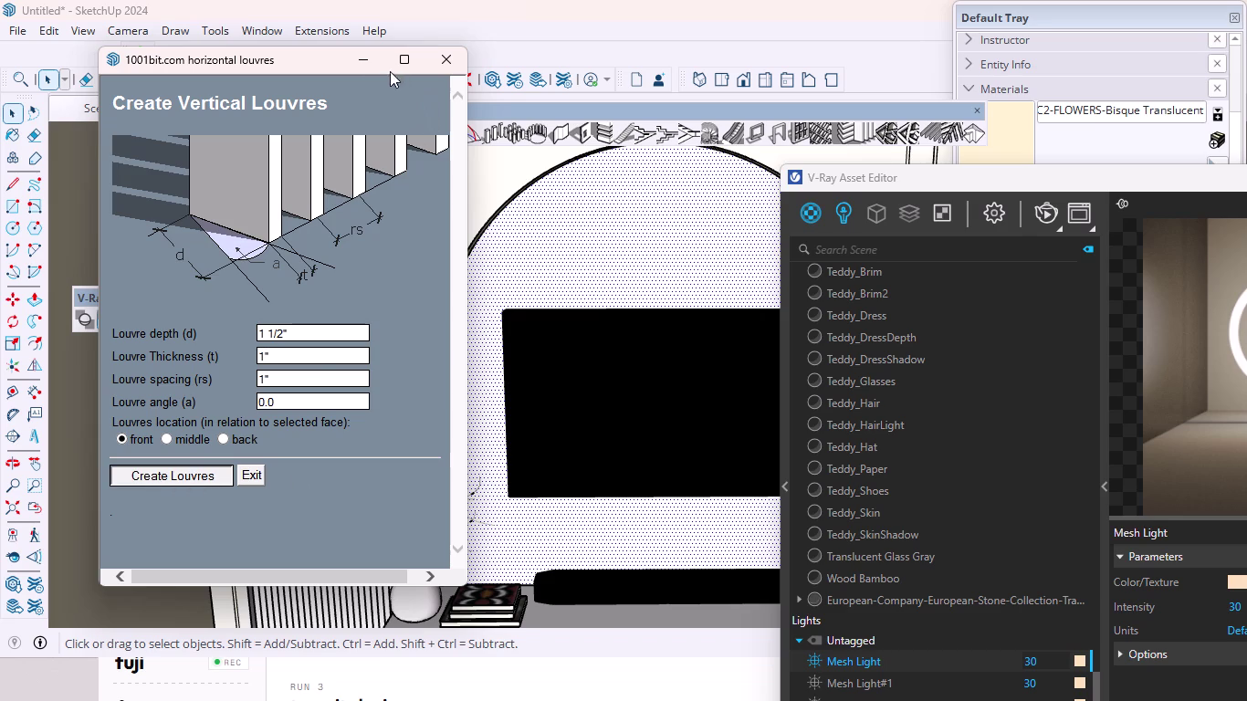
drag(338, 55, 230, 99)
scroll(down, 3)
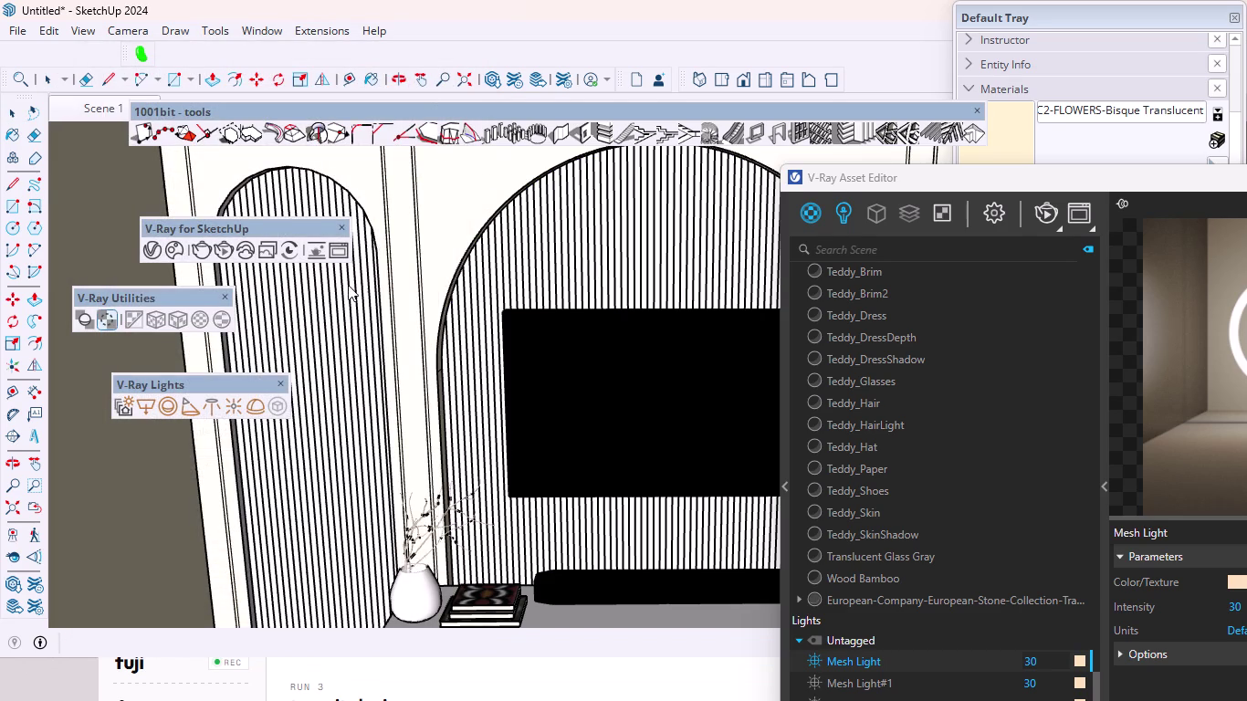
scroll(down, 3)
click(741, 345)
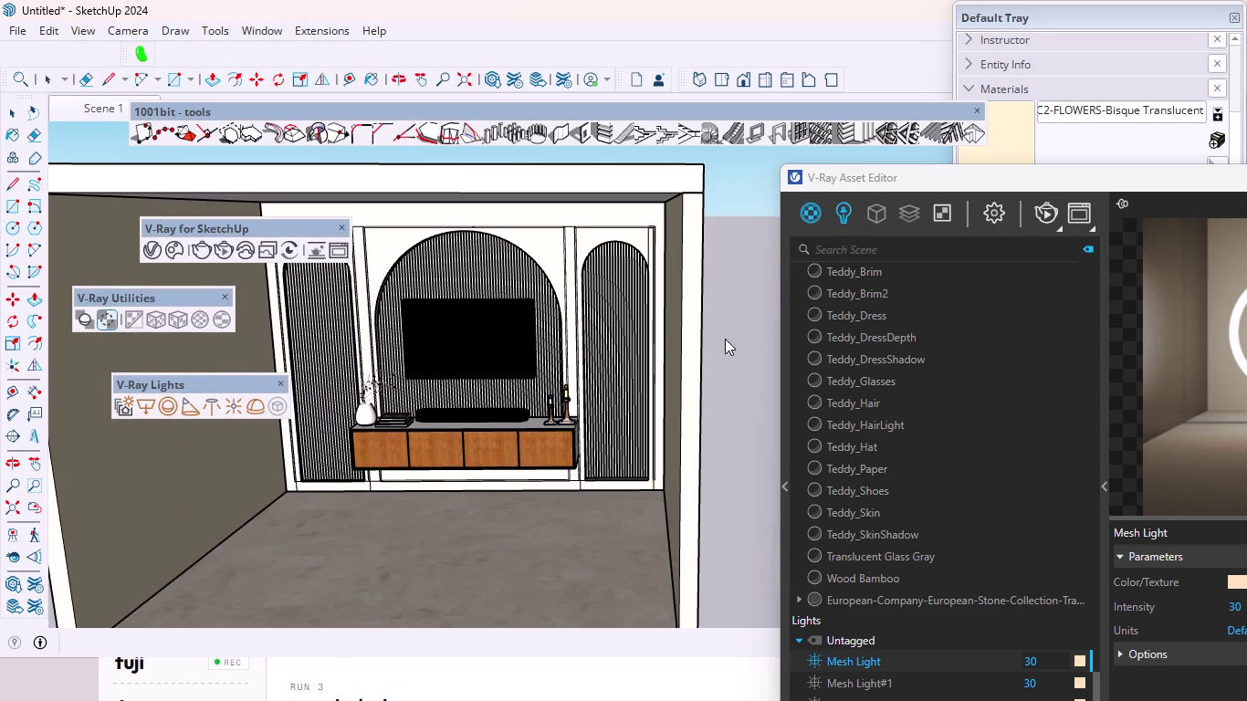
Orbit around the TV wall and in close along the central arch rim.
key(space)
scroll(up, 3)
scroll(down, 3)
scroll(up, 3)
middle_drag(603, 277, 431, 265)
middle_drag(508, 300, 670, 303)
scroll(down, 3)
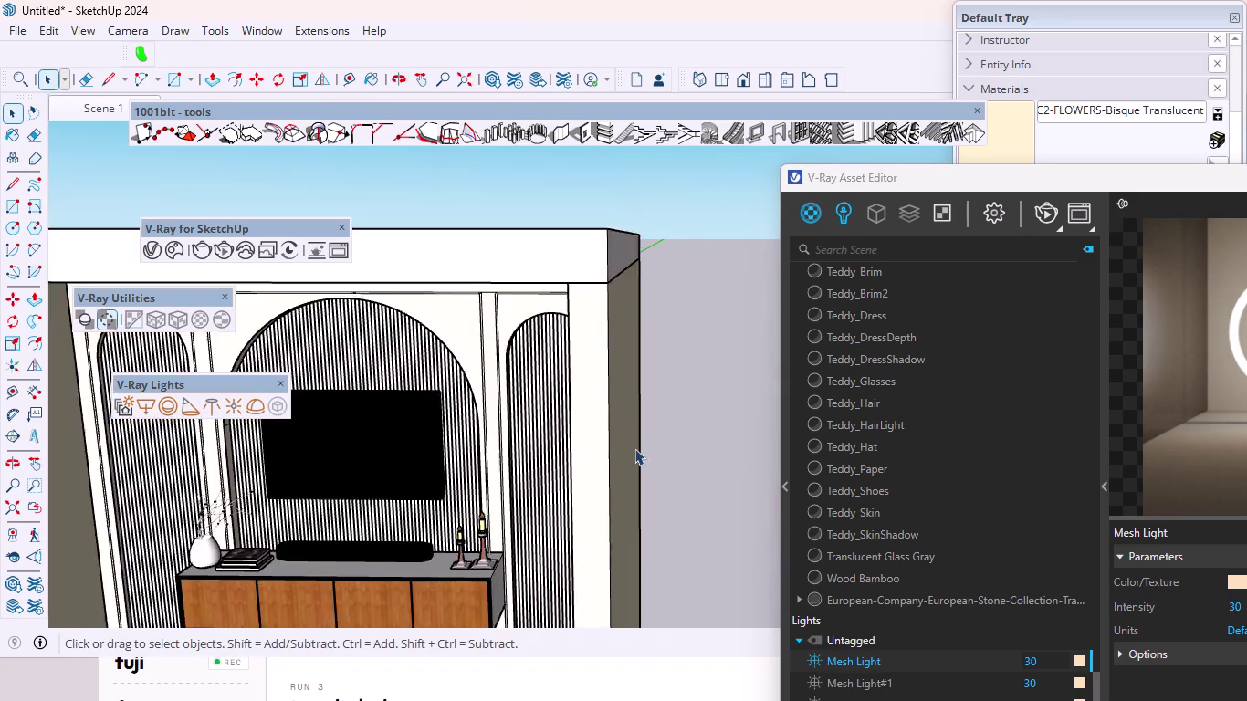
scroll(up, 3)
scroll(up, 3)
middle_drag(544, 360, 457, 350)
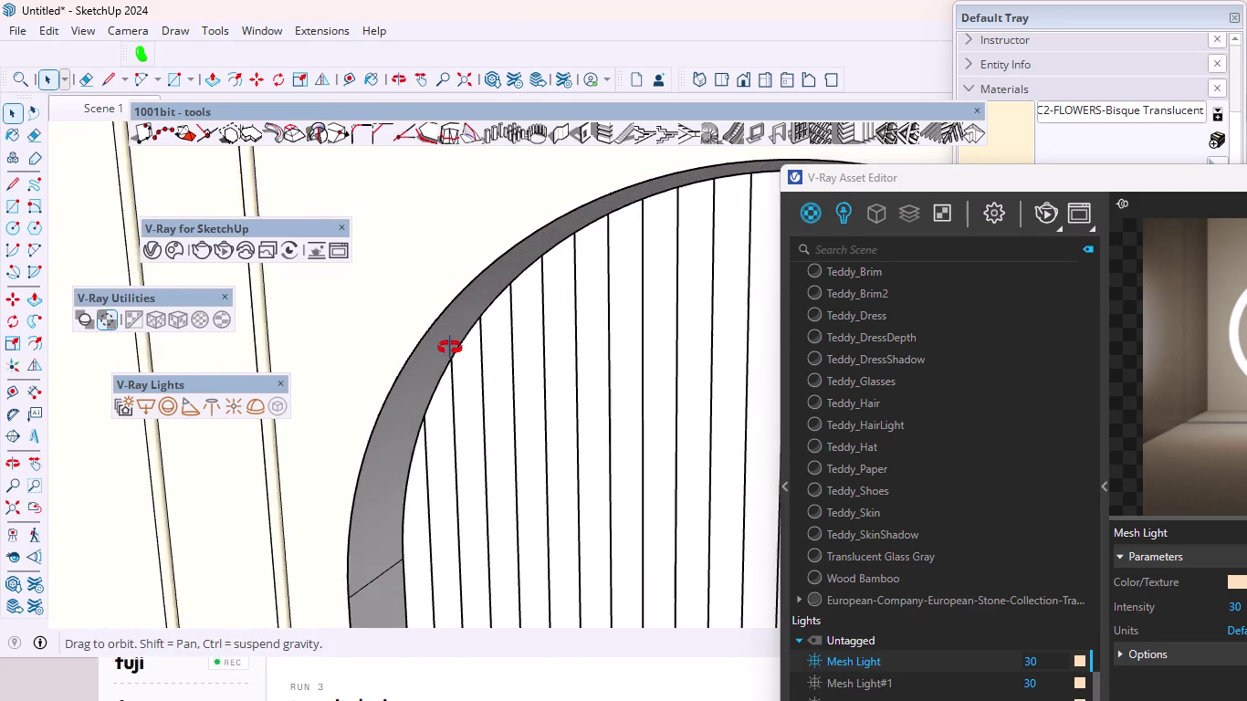
middle_drag(456, 350, 446, 346)
Fit the view to compare the louvred central arch with the side recesses.
click(533, 365)
scroll(down, 3)
scroll(up, 3)
scroll(down, 3)
scroll(down, 3)
click(17, 500)
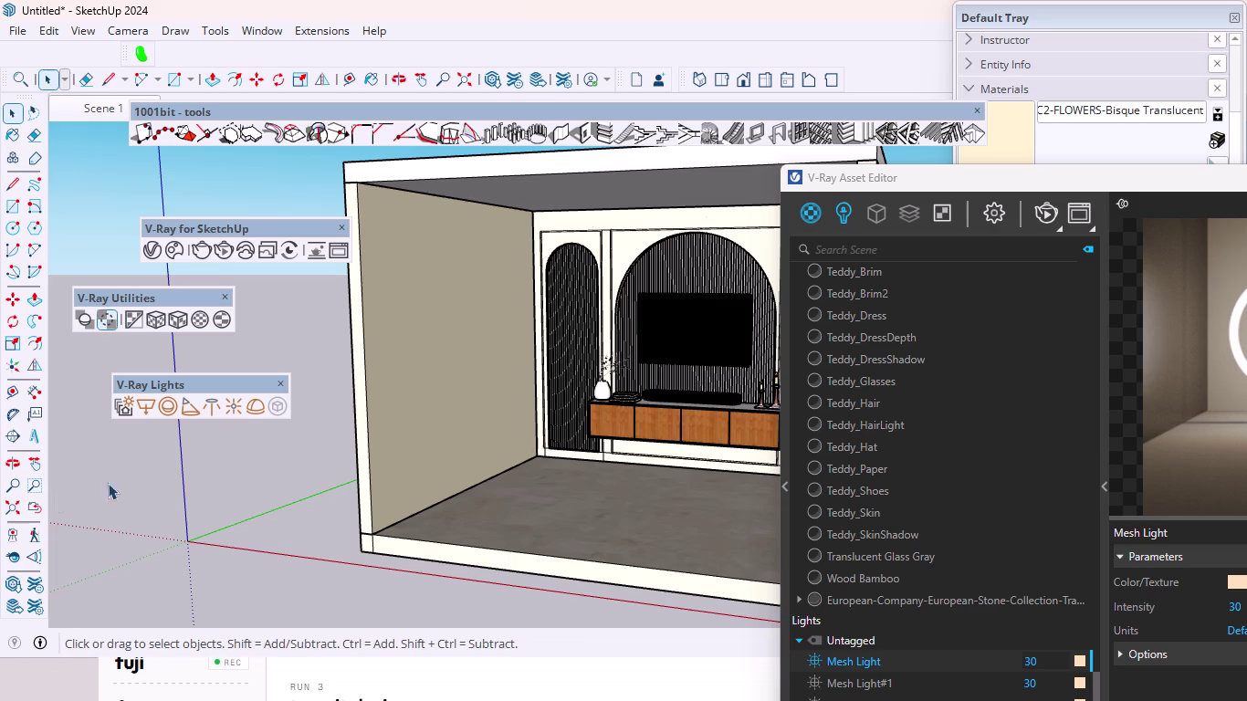
scroll(down, 3)
scroll(up, 3)
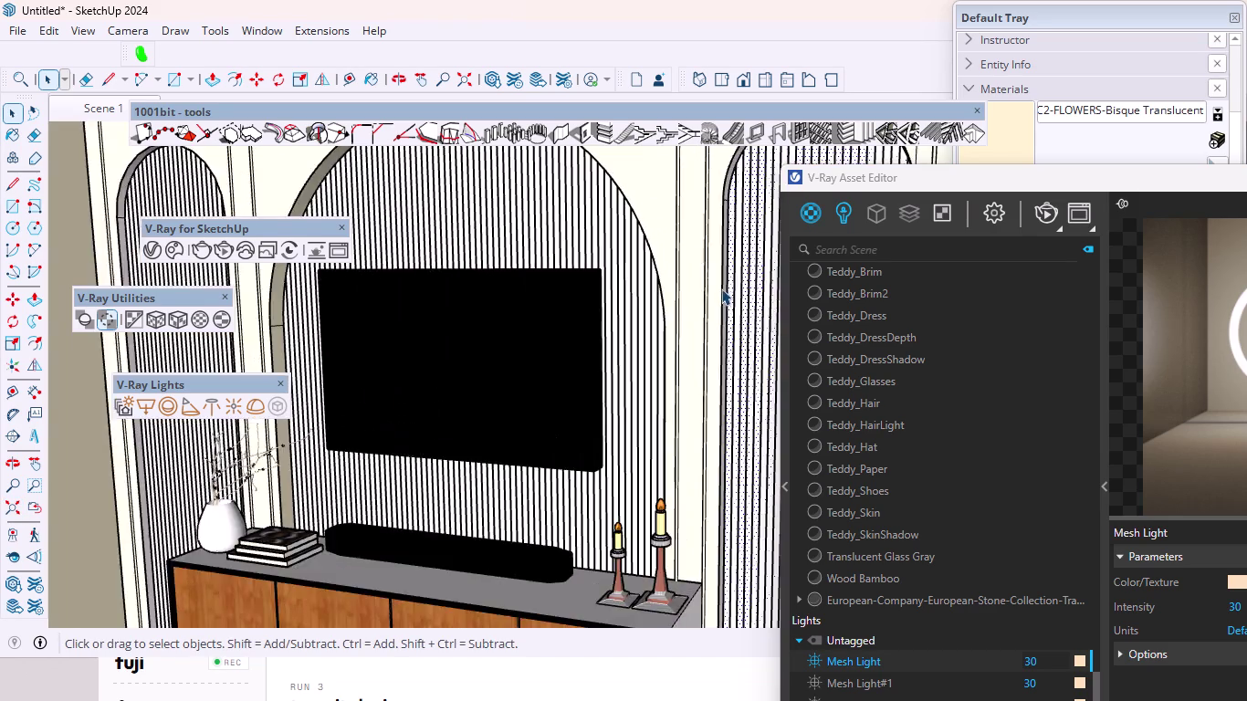
scroll(up, 3)
key(p)
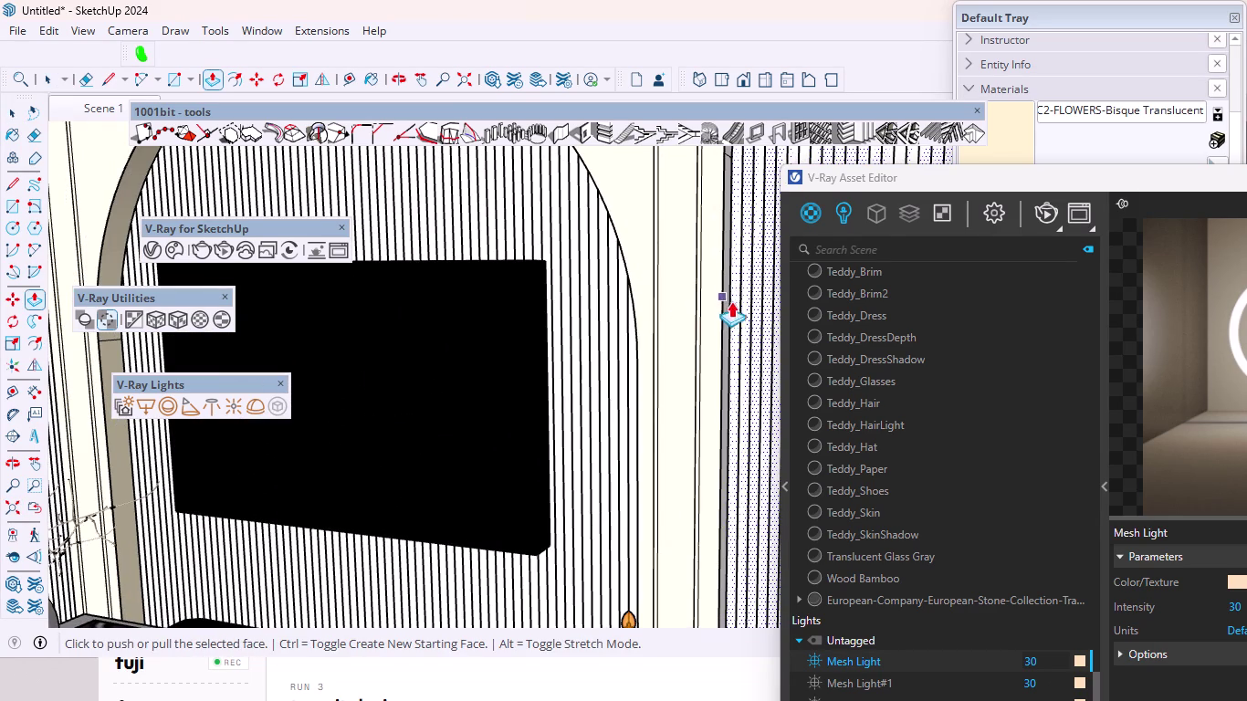
drag(750, 306, 707, 340)
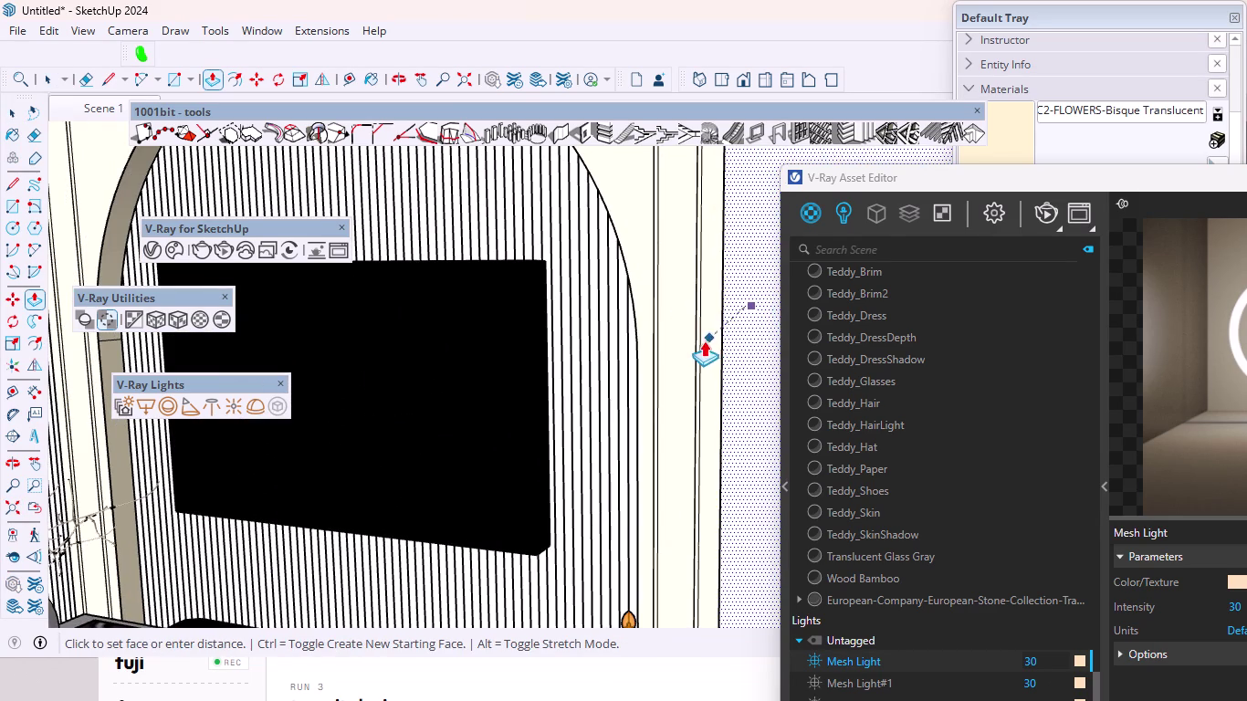
drag(708, 339, 757, 330)
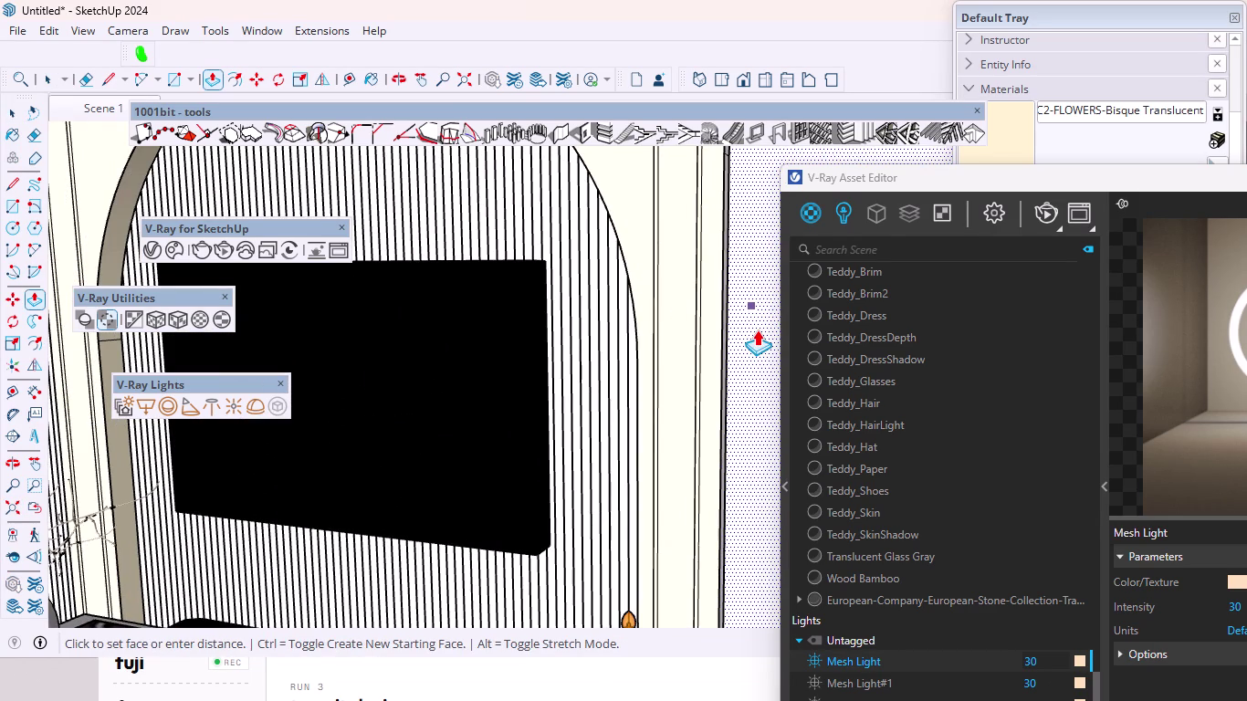
drag(757, 329, 758, 329)
key(ctrl+z)
scroll(down, 3)
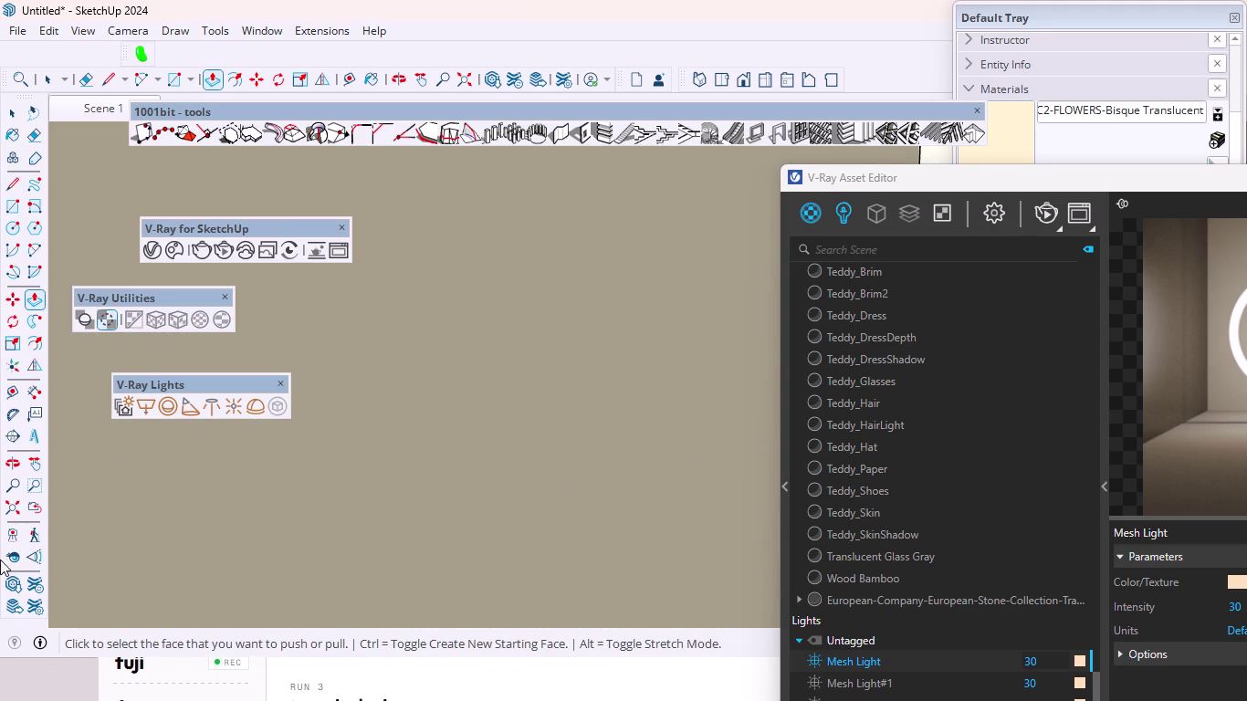
click(9, 510)
scroll(down, 3)
scroll(up, 3)
middle_drag(596, 455, 51, 442)
scroll(up, 3)
middle_drag(715, 402, 613, 435)
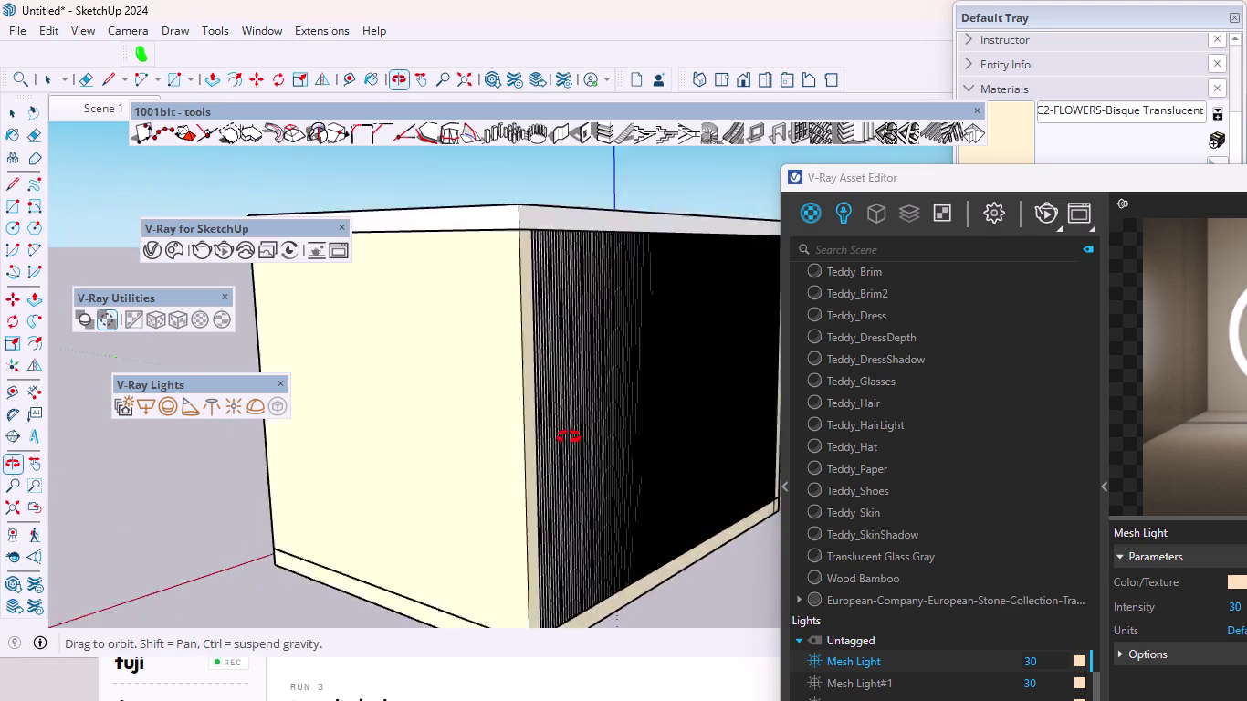
middle_drag(613, 434, 486, 430)
key(ctrl+z)
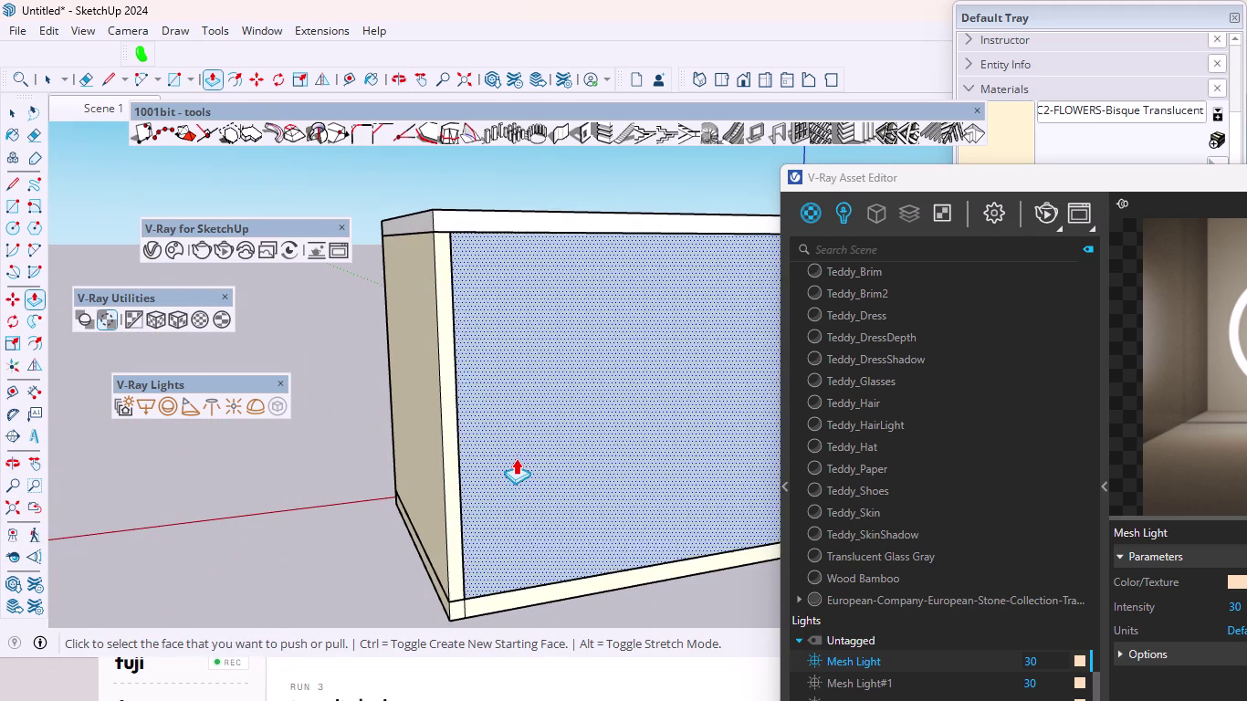
key(ctrl+z)
scroll(down, 3)
middle_drag(355, 480, 883, 475)
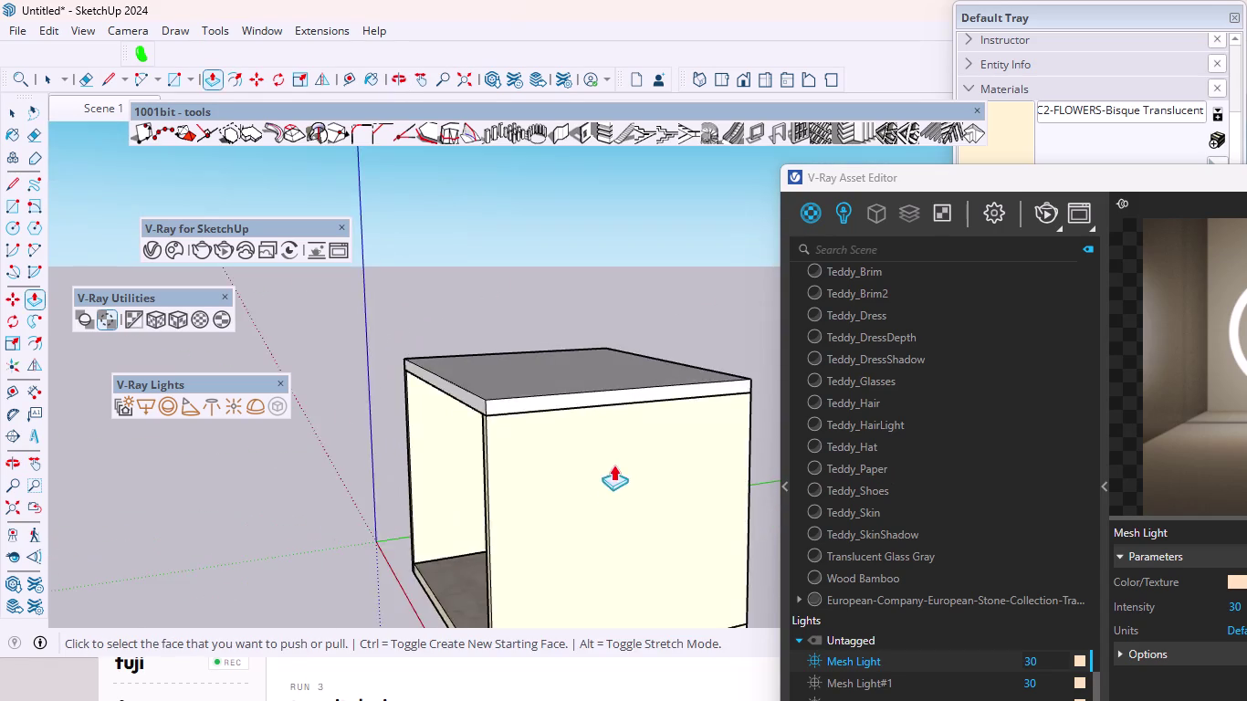
scroll(down, 3)
middle_drag(515, 493, 837, 441)
scroll(up, 3)
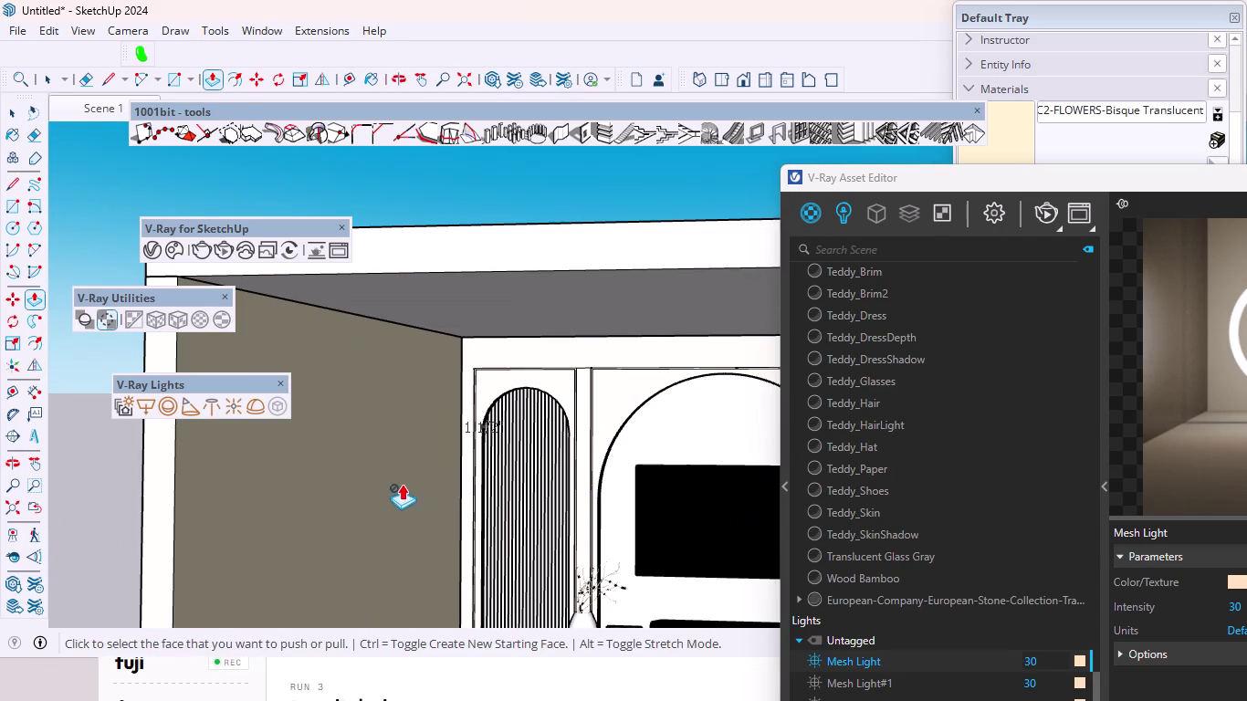
key(space)
scroll(down, 3)
scroll(up, 3)
middle_drag(658, 424, 621, 448)
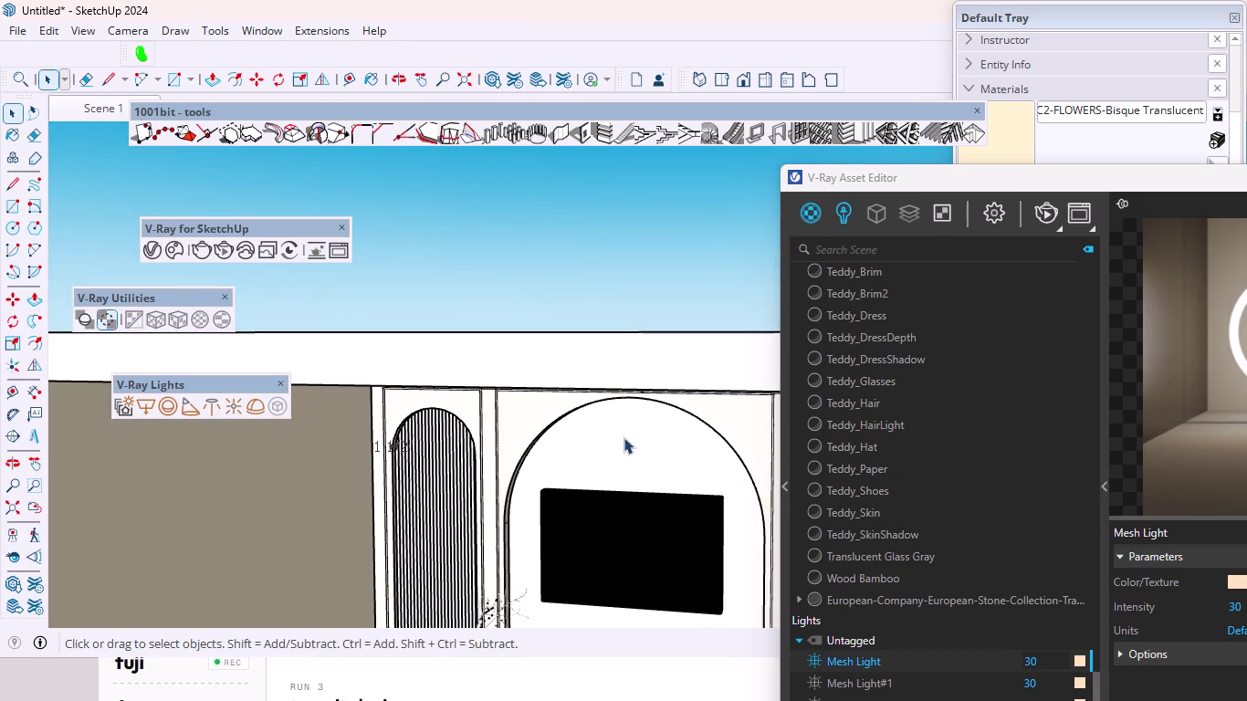
scroll(down, 3)
scroll(up, 3)
scroll(down, 3)
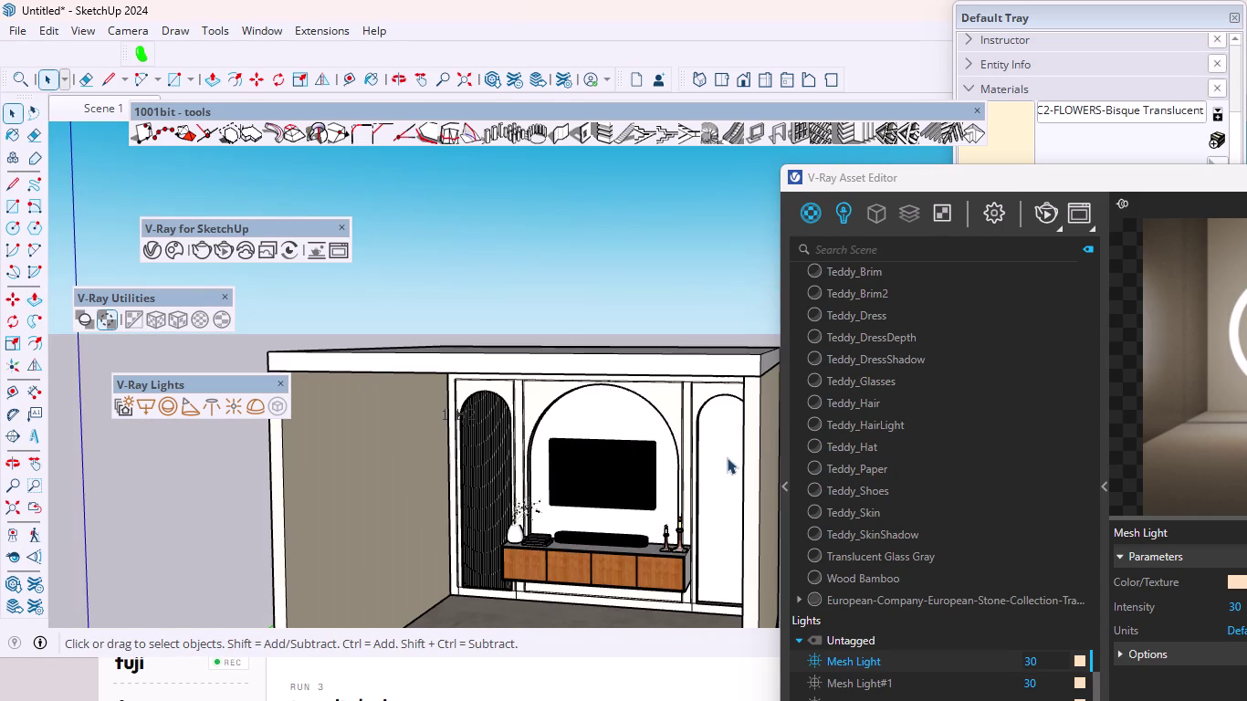
Fill the right arch panel with middle-located vertical louvres using 1001bit.
click(726, 458)
click(866, 122)
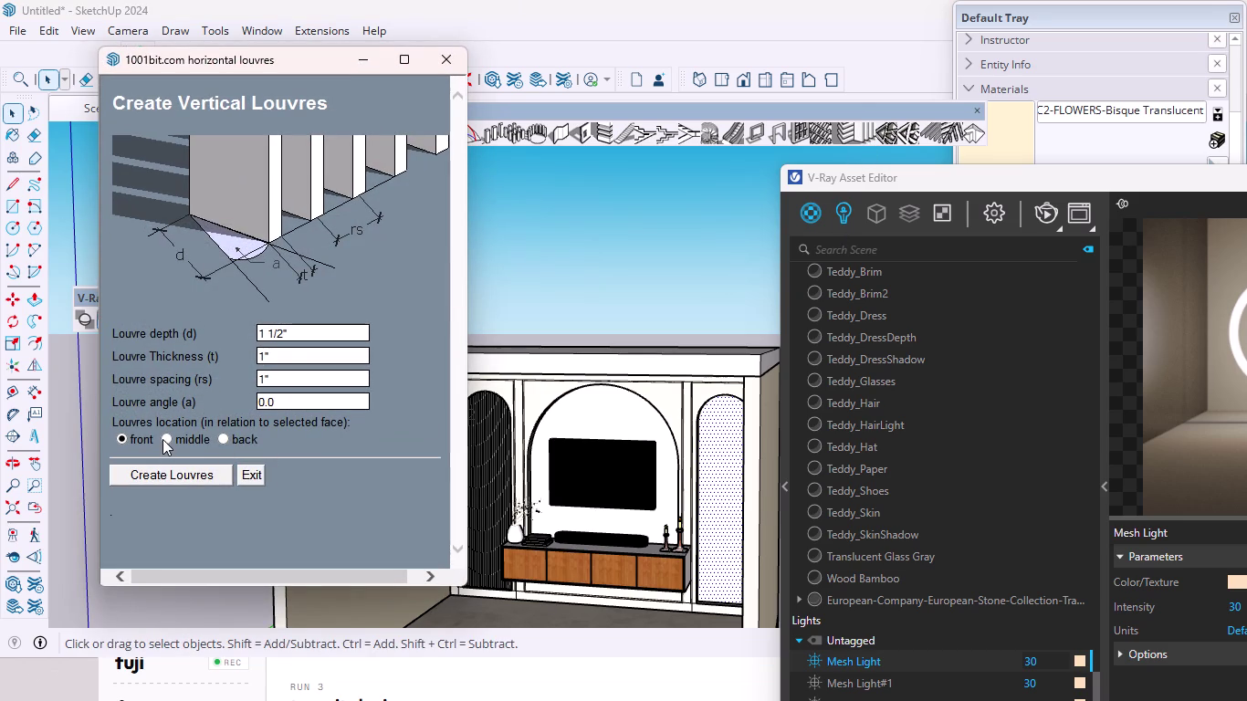
click(162, 439)
click(180, 476)
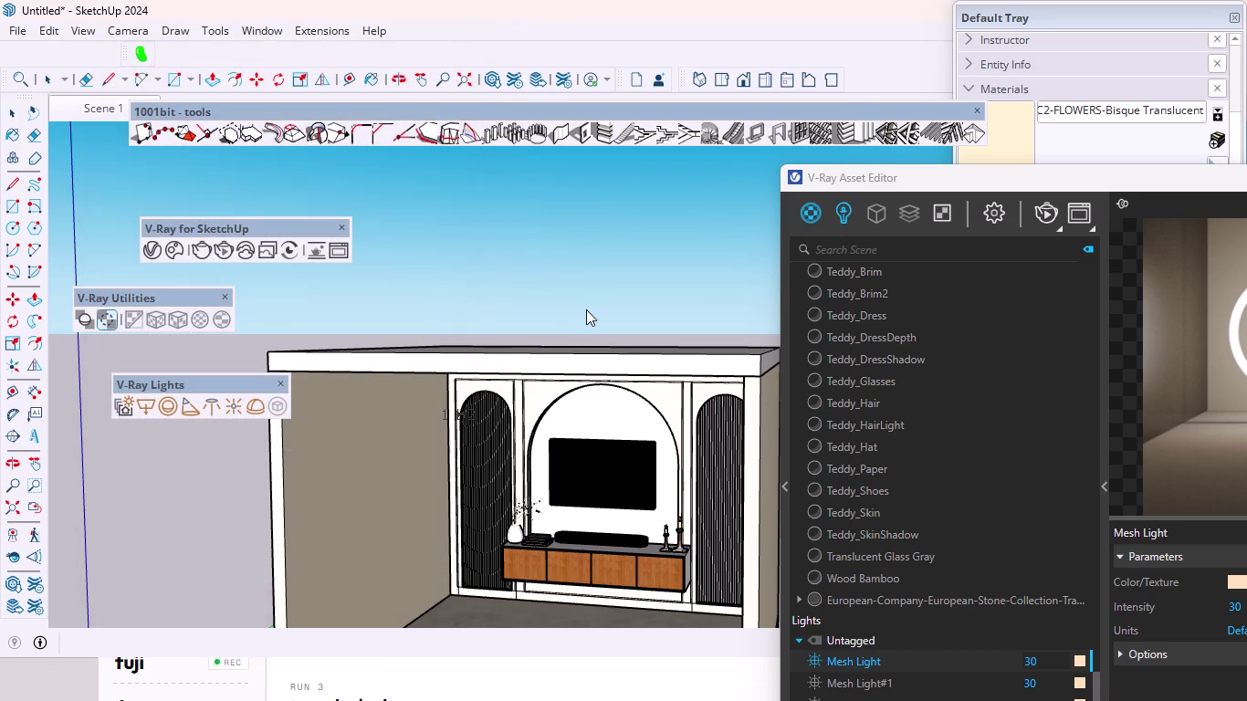
Orbit around the room box and back to face the central TV arch.
scroll(down, 3)
middle_drag(700, 408, 269, 468)
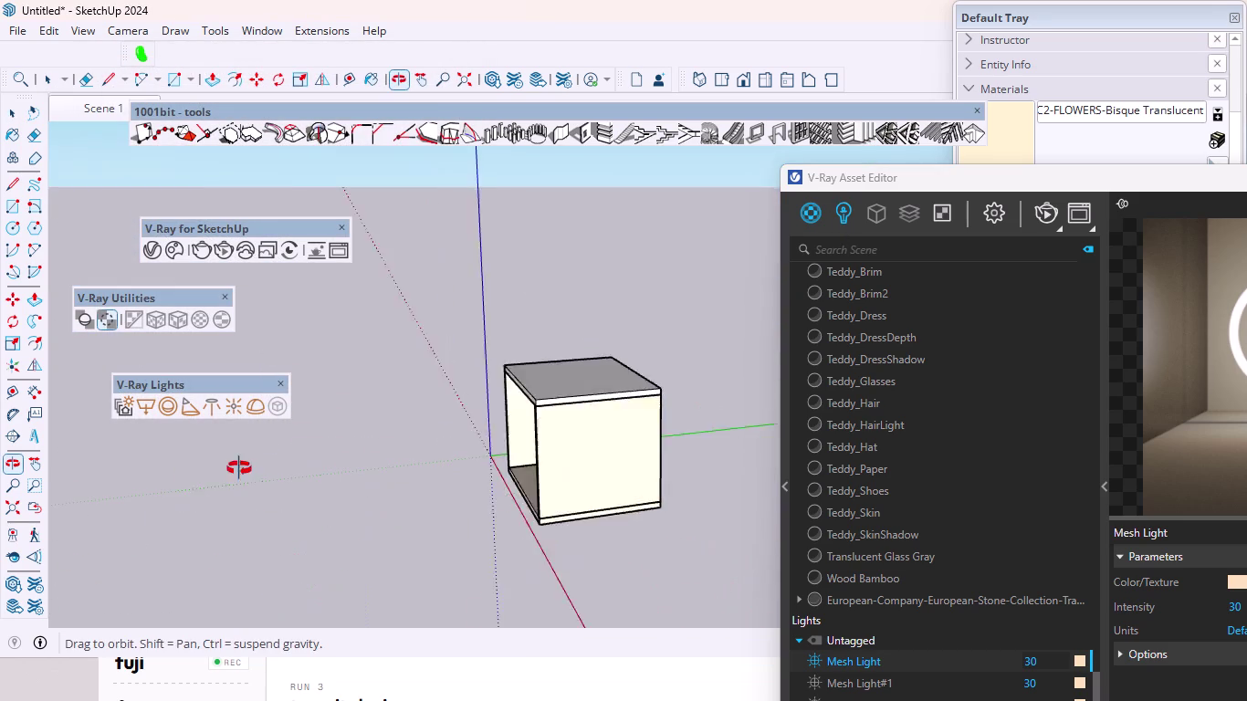
middle_drag(269, 468, 91, 456)
scroll(up, 3)
scroll(up, 3)
scroll(down, 3)
middle_drag(421, 409, 905, 418)
scroll(up, 3)
scroll(down, 3)
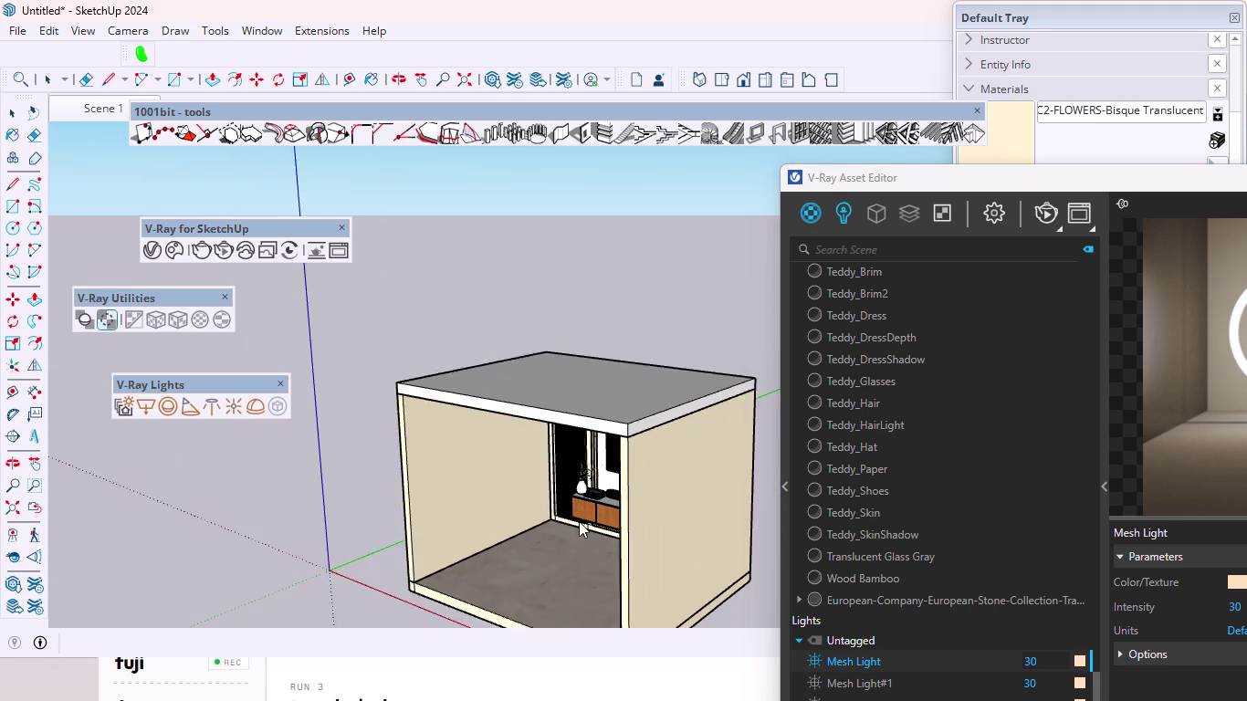
click(373, 439)
middle_drag(642, 463, 798, 430)
scroll(up, 3)
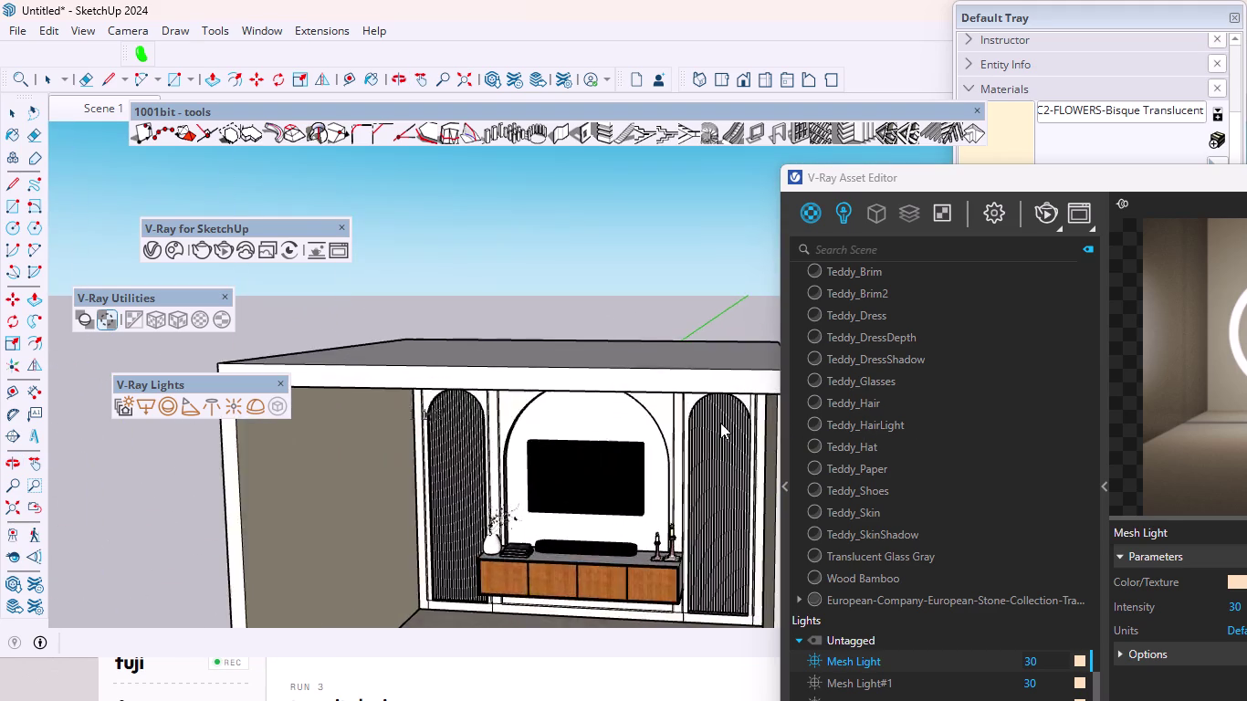
scroll(up, 3)
scroll(up, 3)
middle_drag(683, 401, 558, 381)
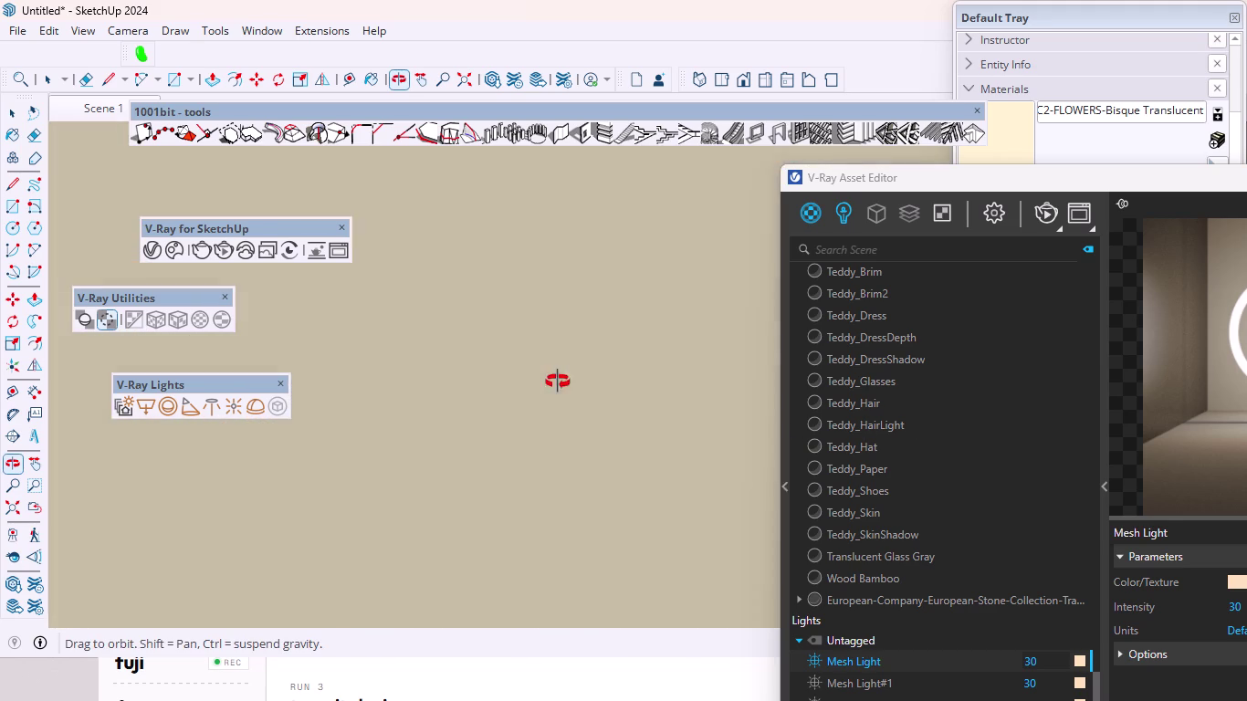
middle_drag(558, 382, 690, 410)
scroll(up, 3)
click(313, 465)
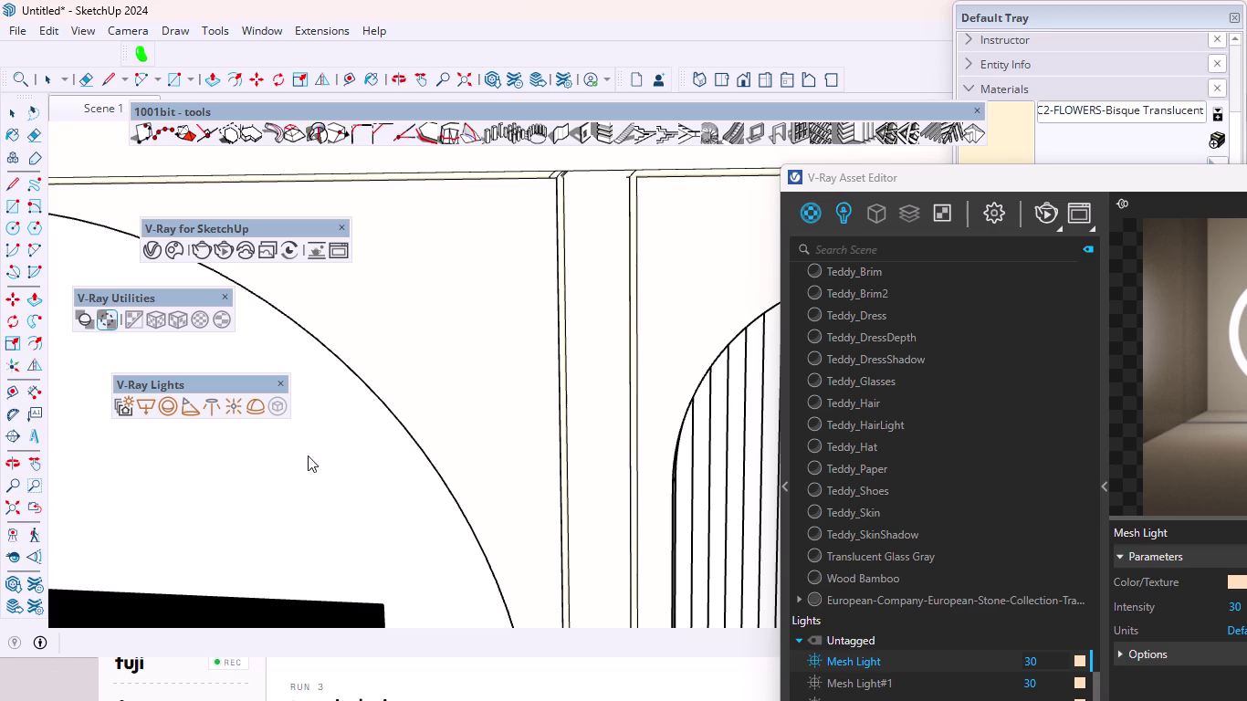
scroll(down, 3)
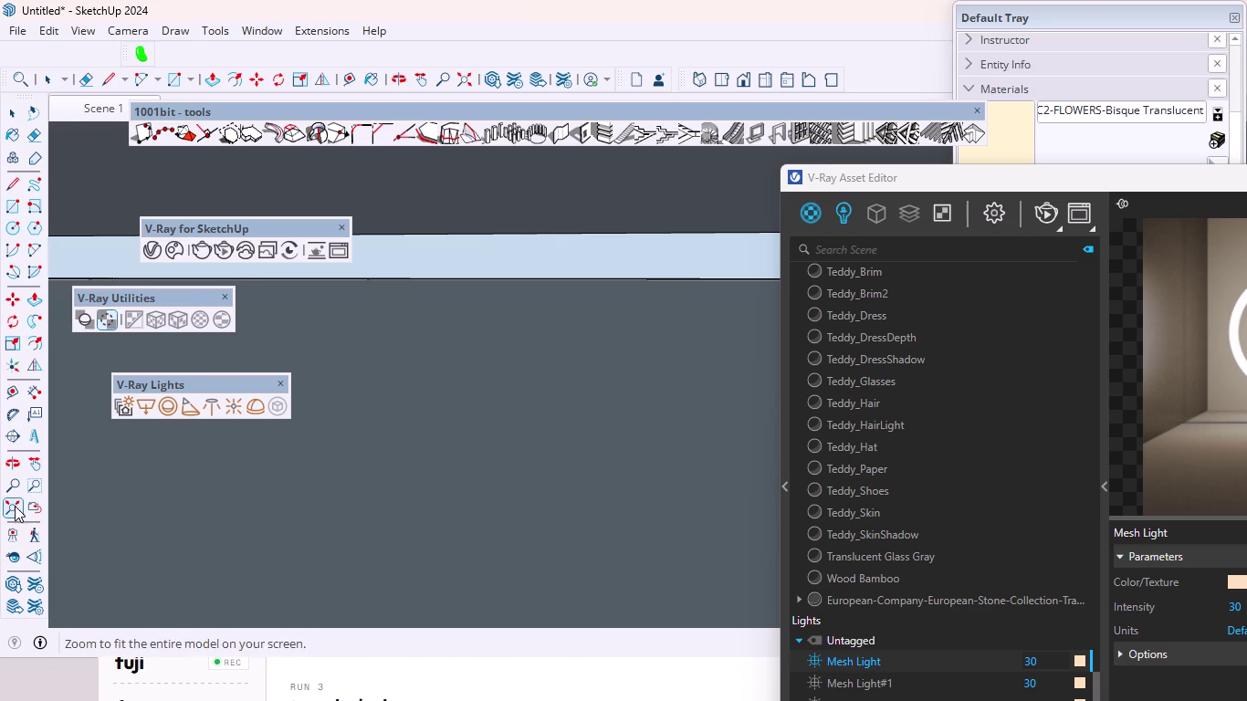
Fit the model in view and fill the central TV arch with vertical louvres.
click(15, 506)
click(652, 265)
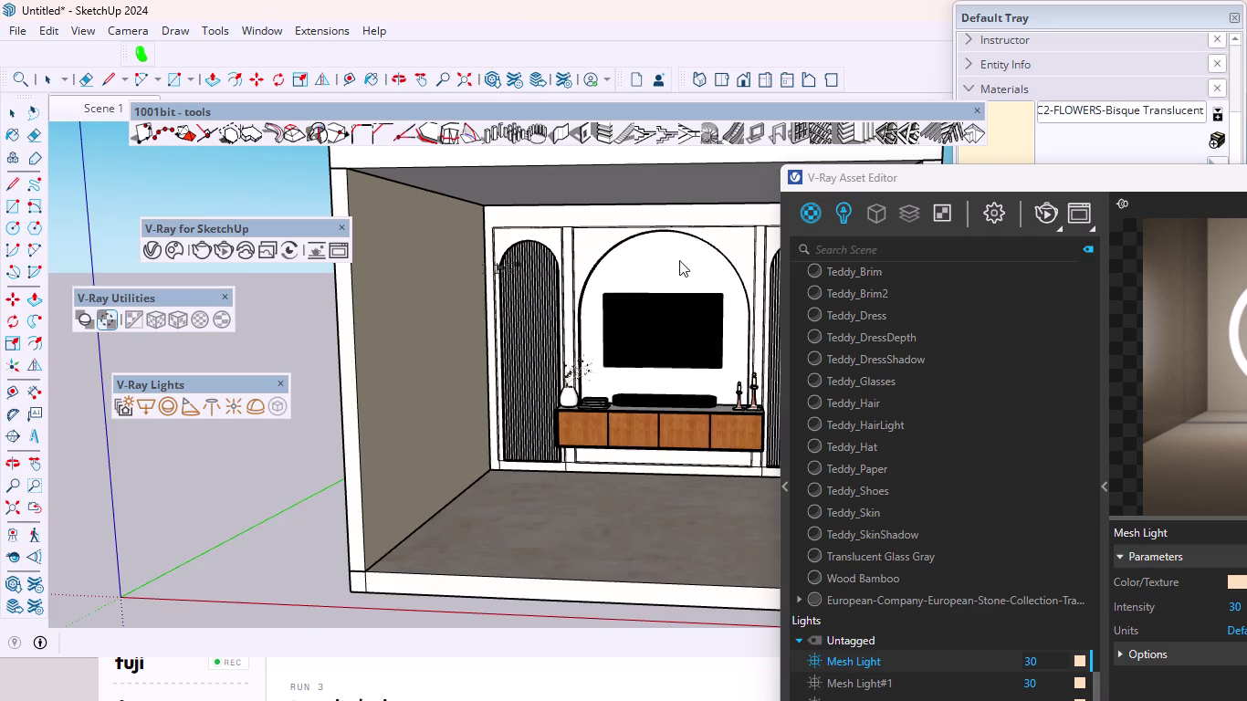
scroll(up, 3)
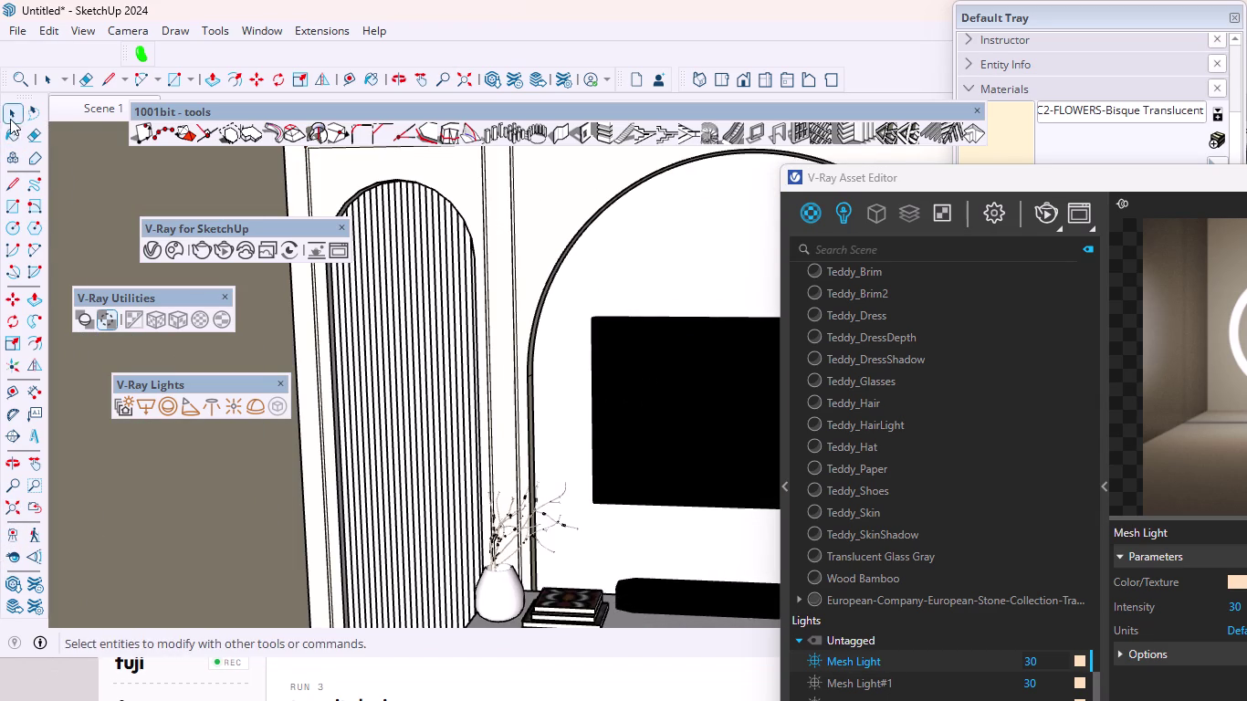
click(10, 115)
click(625, 264)
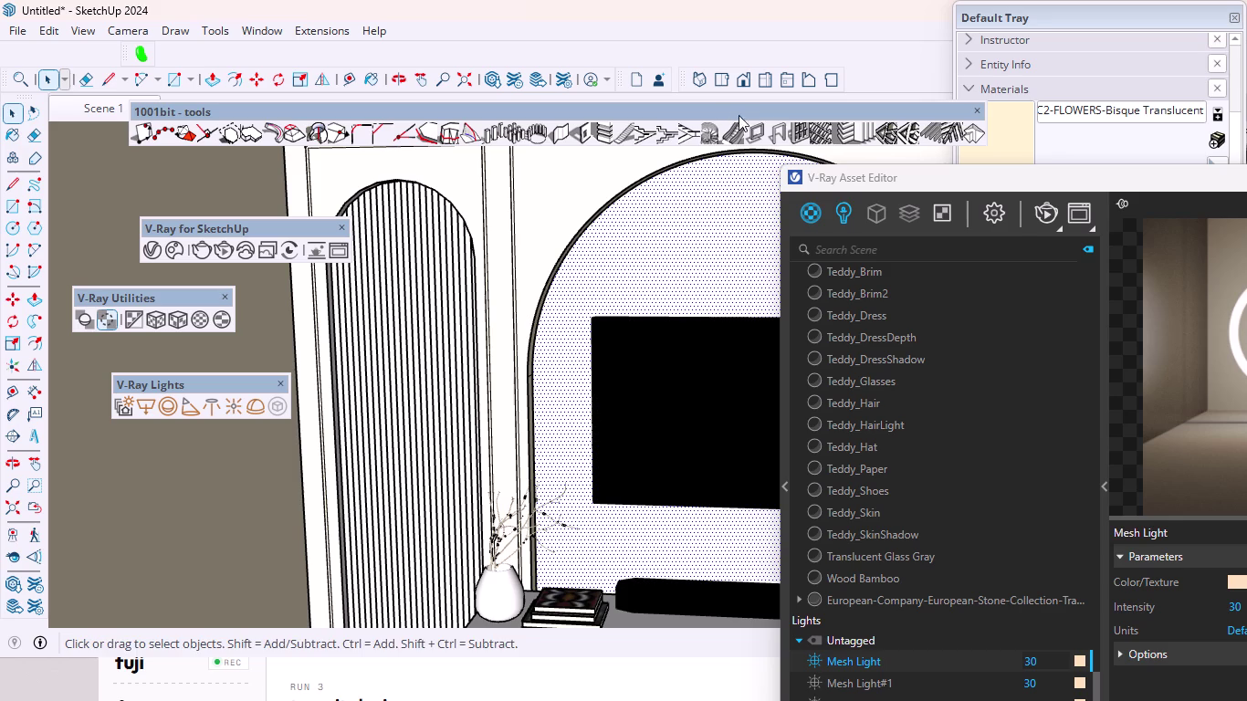
click(866, 132)
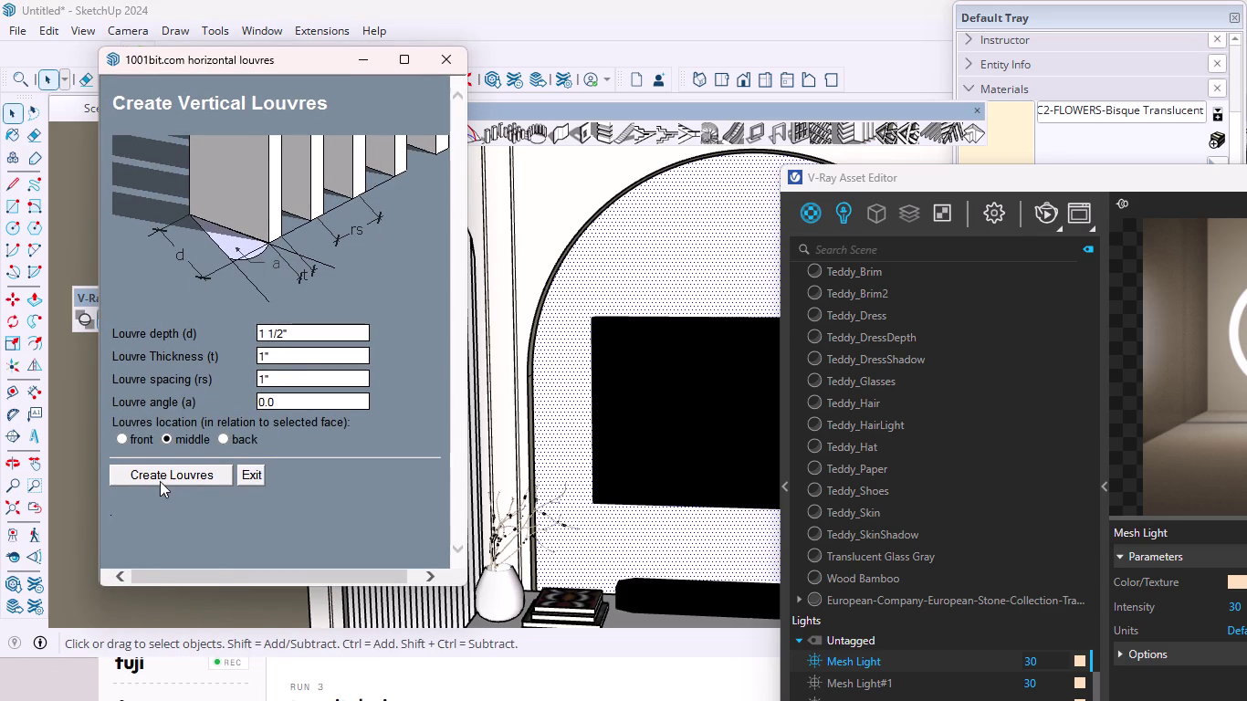
click(162, 473)
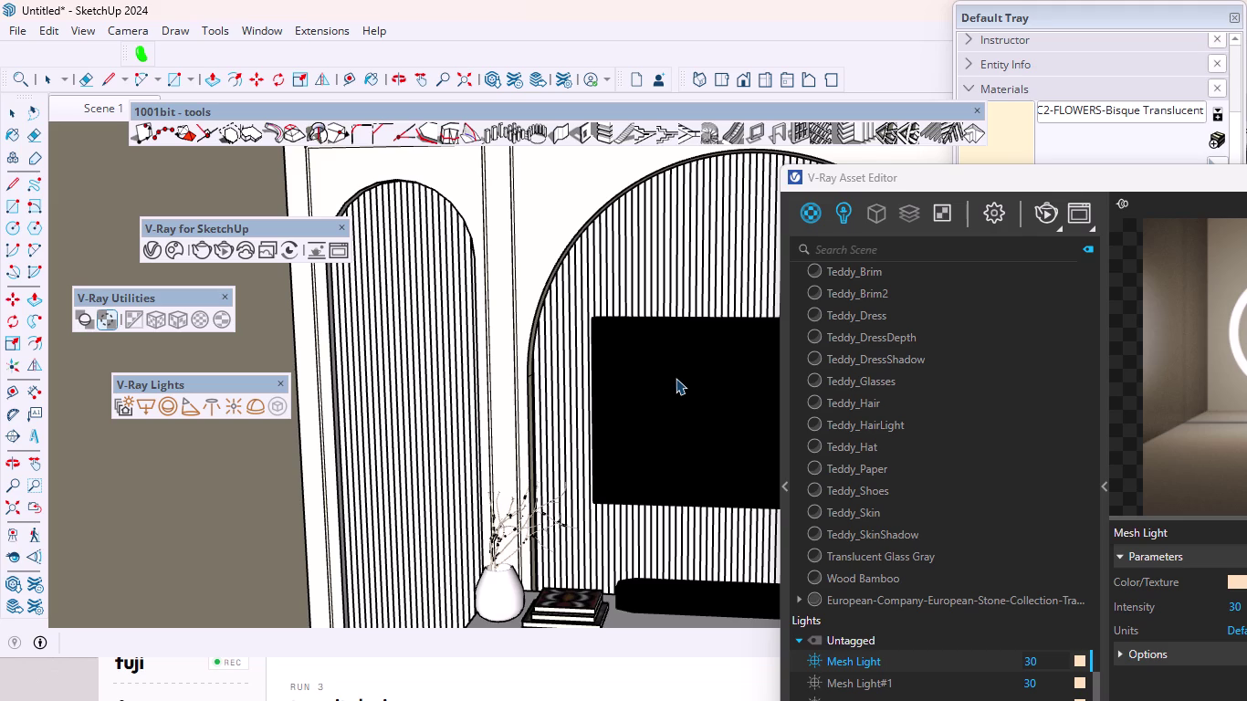
Start a V-Ray render of the louvred TV wall.
click(9, 517)
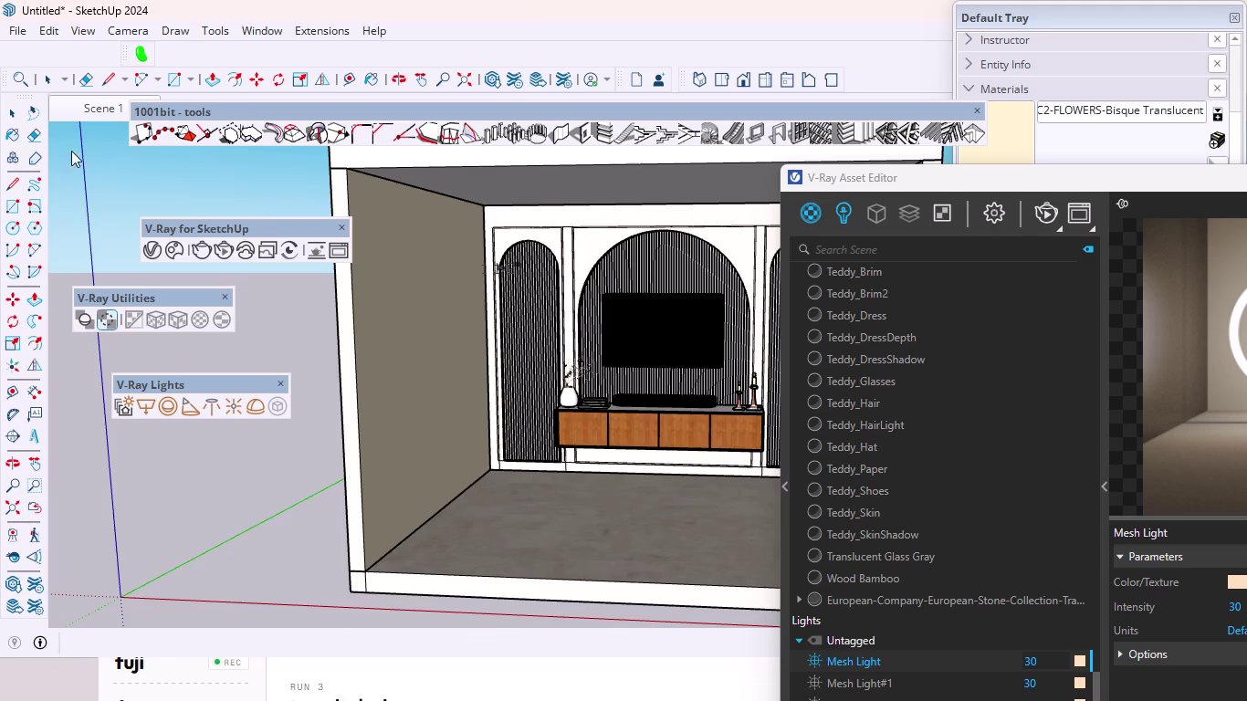
click(91, 99)
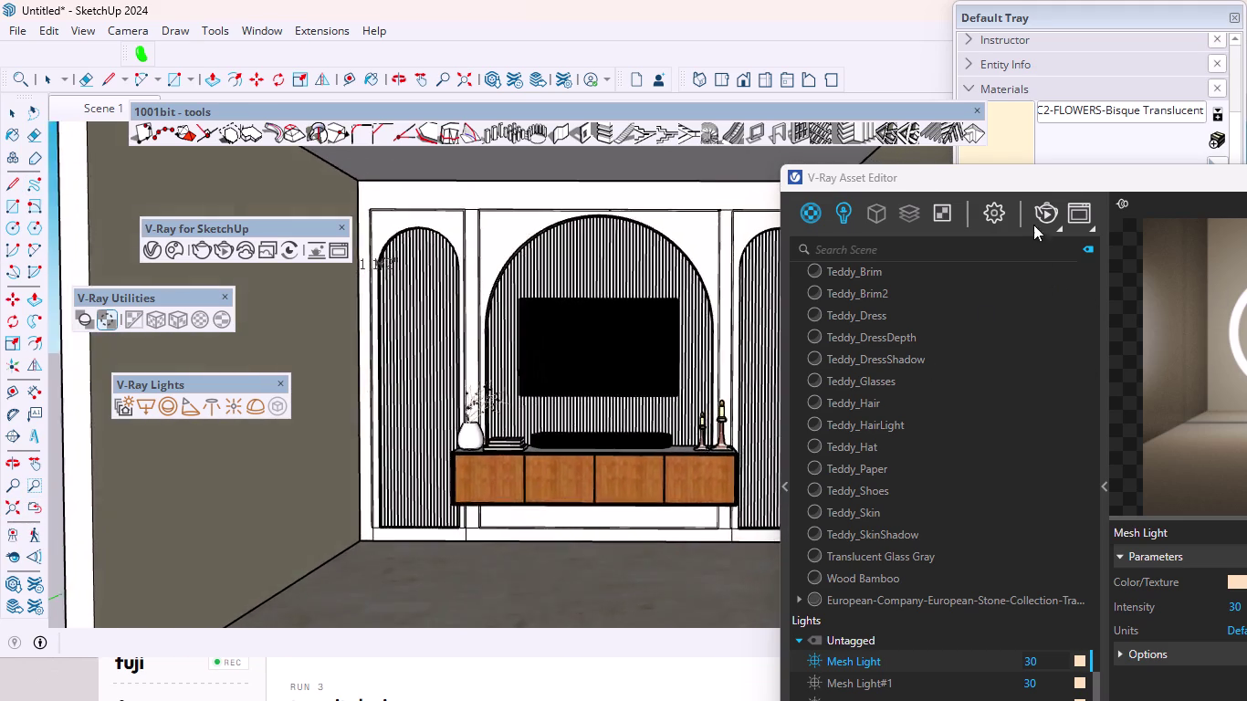
click(1047, 211)
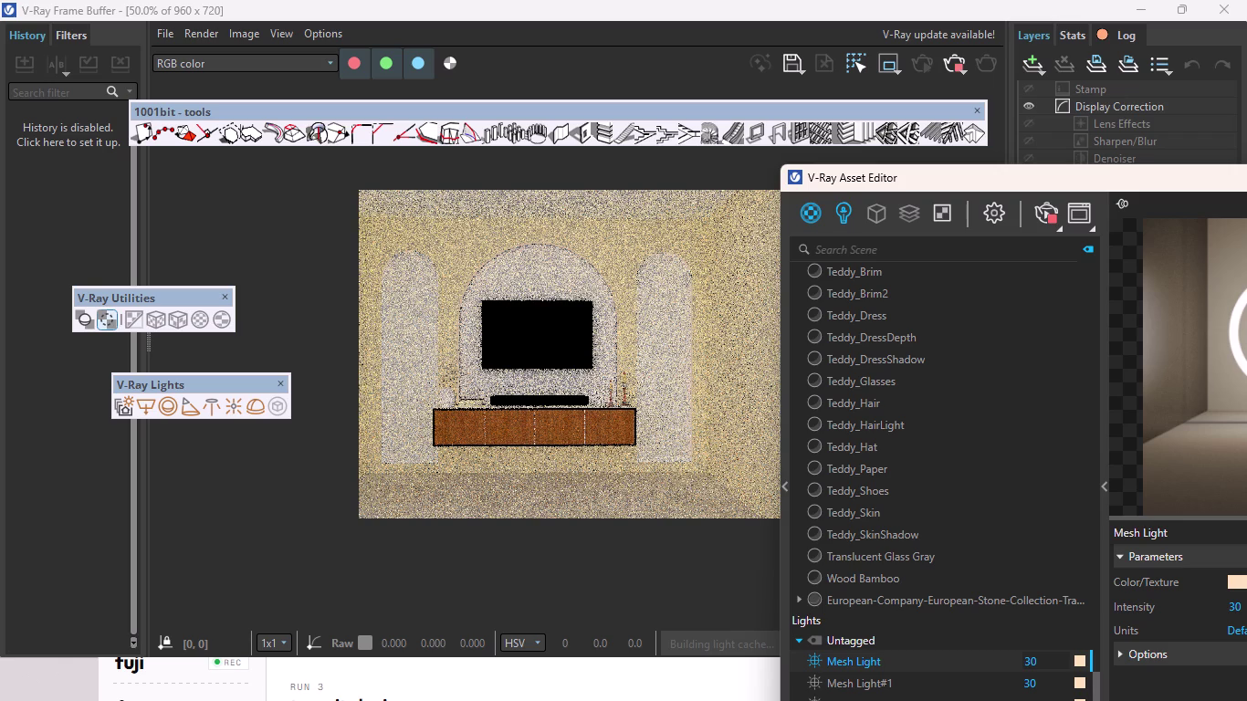
Zoom in and out on the V-Ray Frame Buffer render, then go back to SketchUp.
scroll(up, 3)
scroll(down, 3)
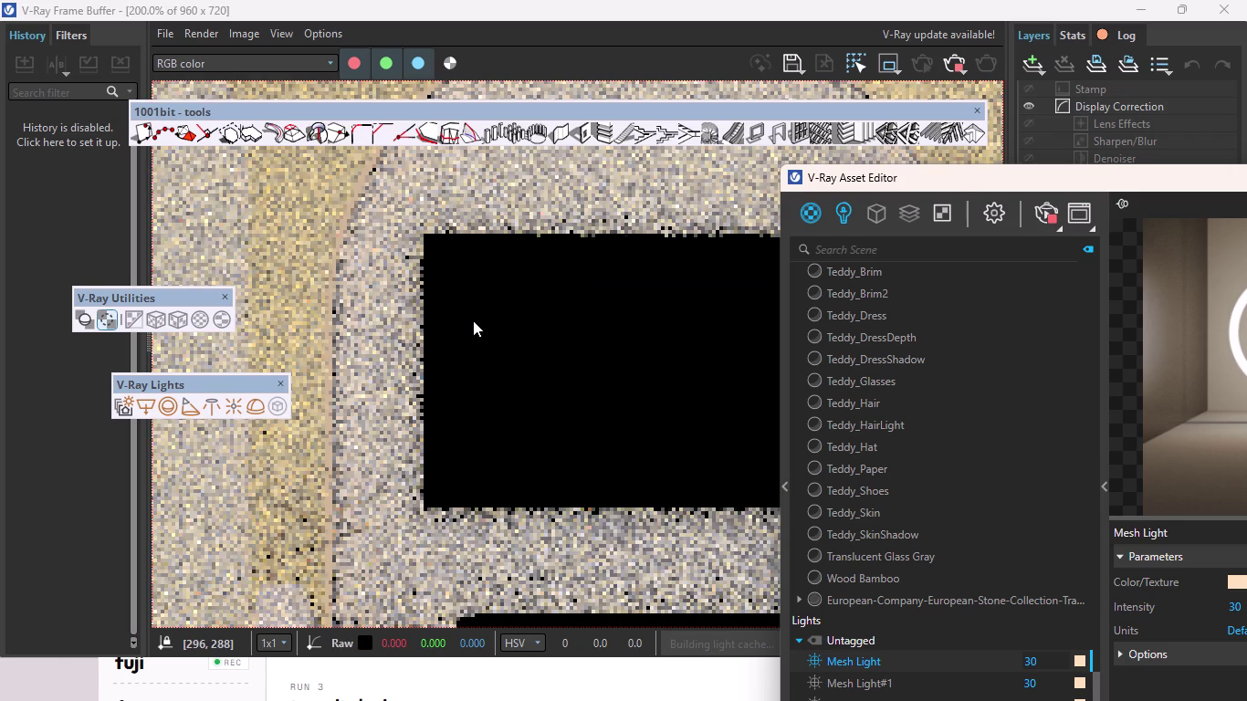
scroll(down, 3)
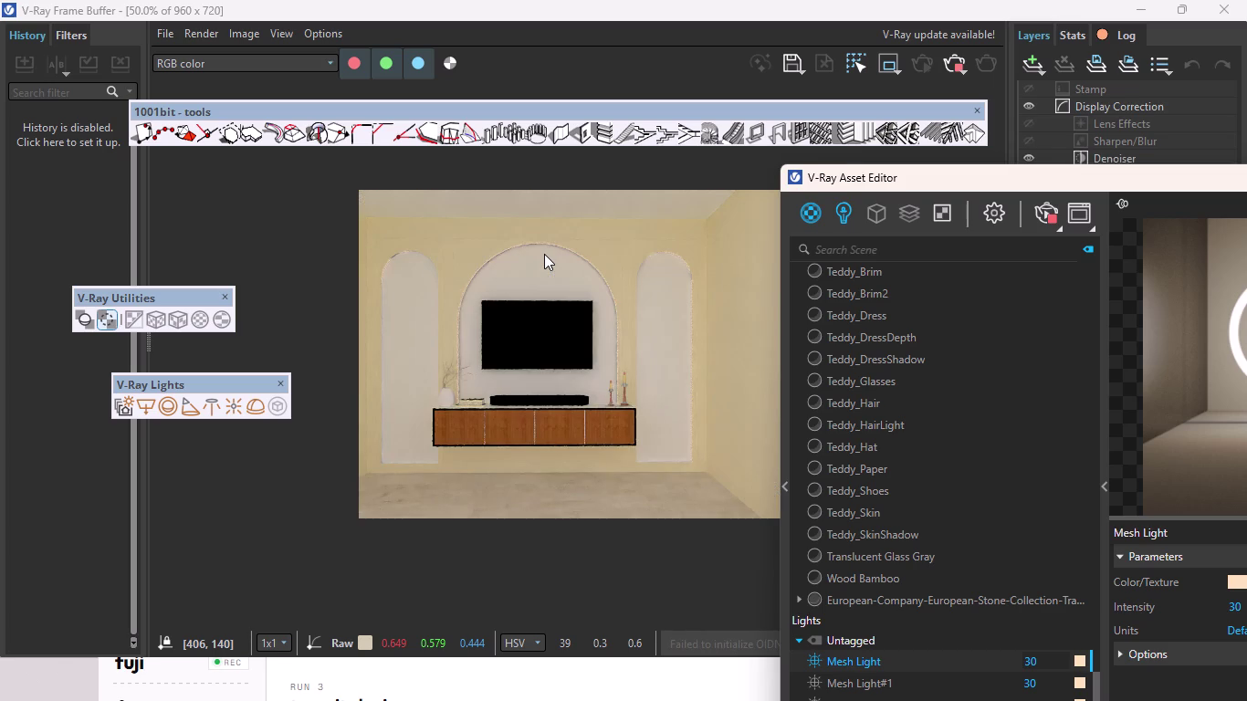
scroll(up, 3)
scroll(down, 3)
scroll(up, 3)
scroll(down, 3)
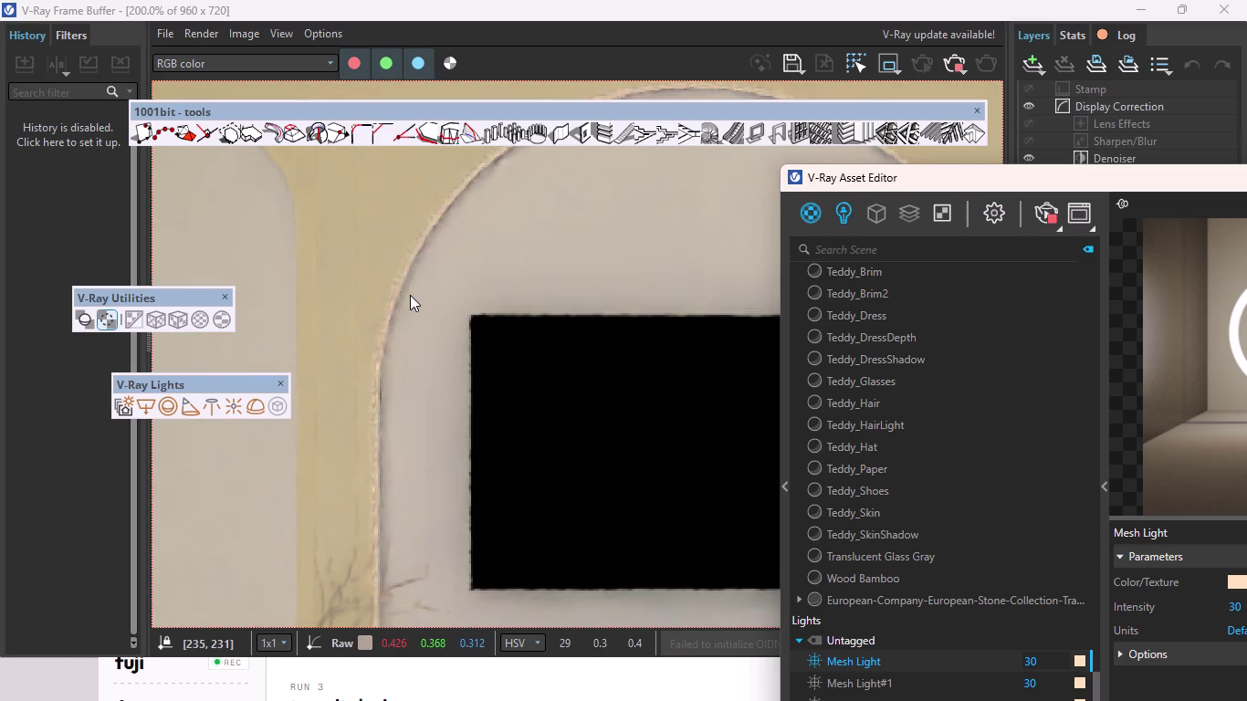
scroll(down, 3)
scroll(up, 3)
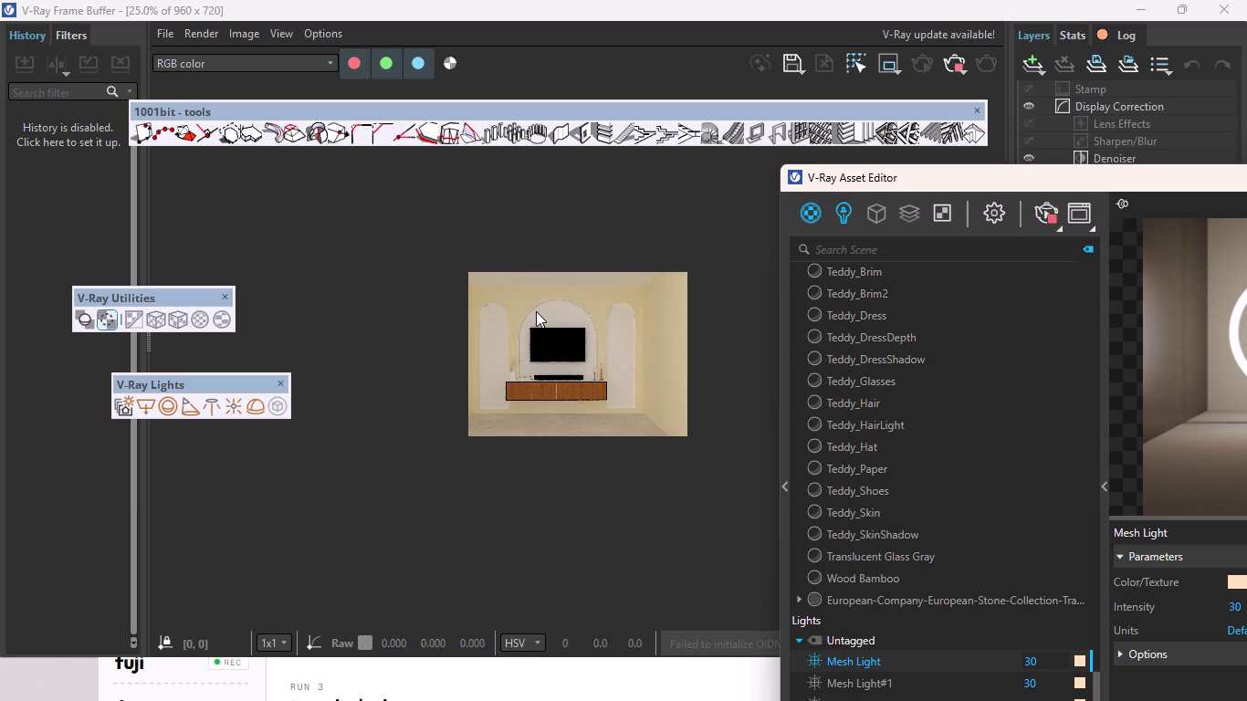
click(979, 114)
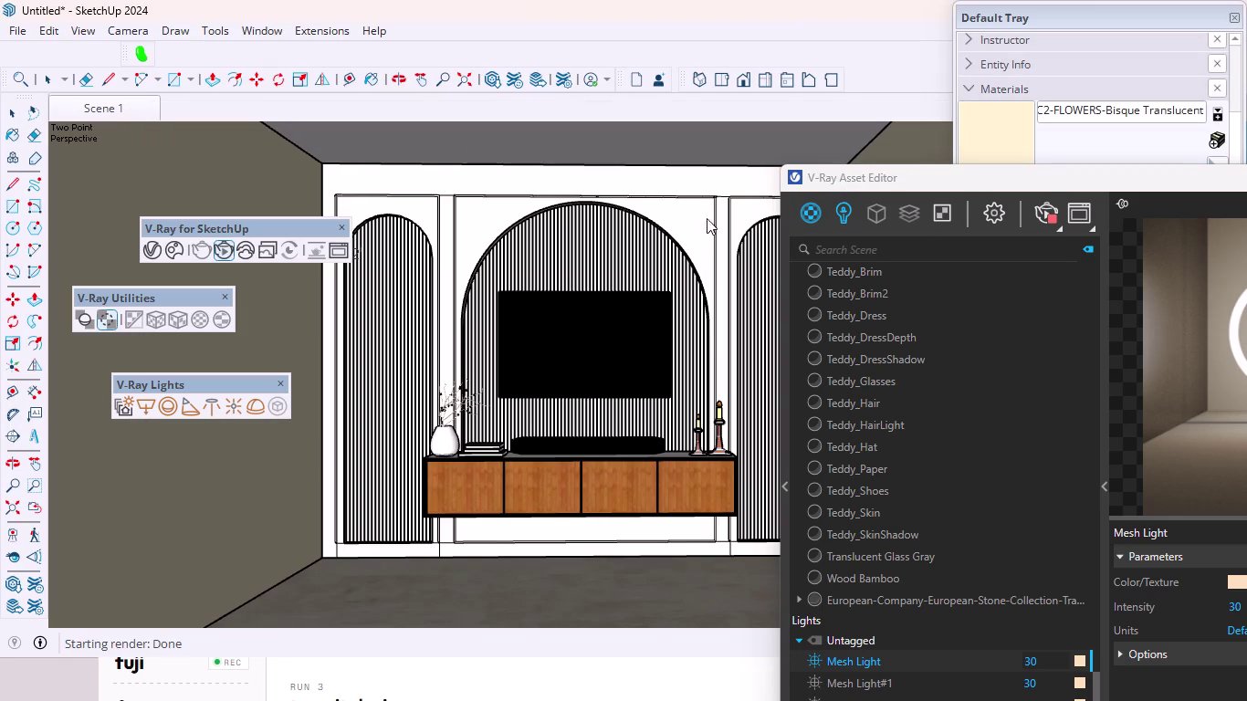
Move the V-Ray Asset Editor aside and zoom in on the TV wall.
drag(1043, 182, 1084, 341)
scroll(down, 3)
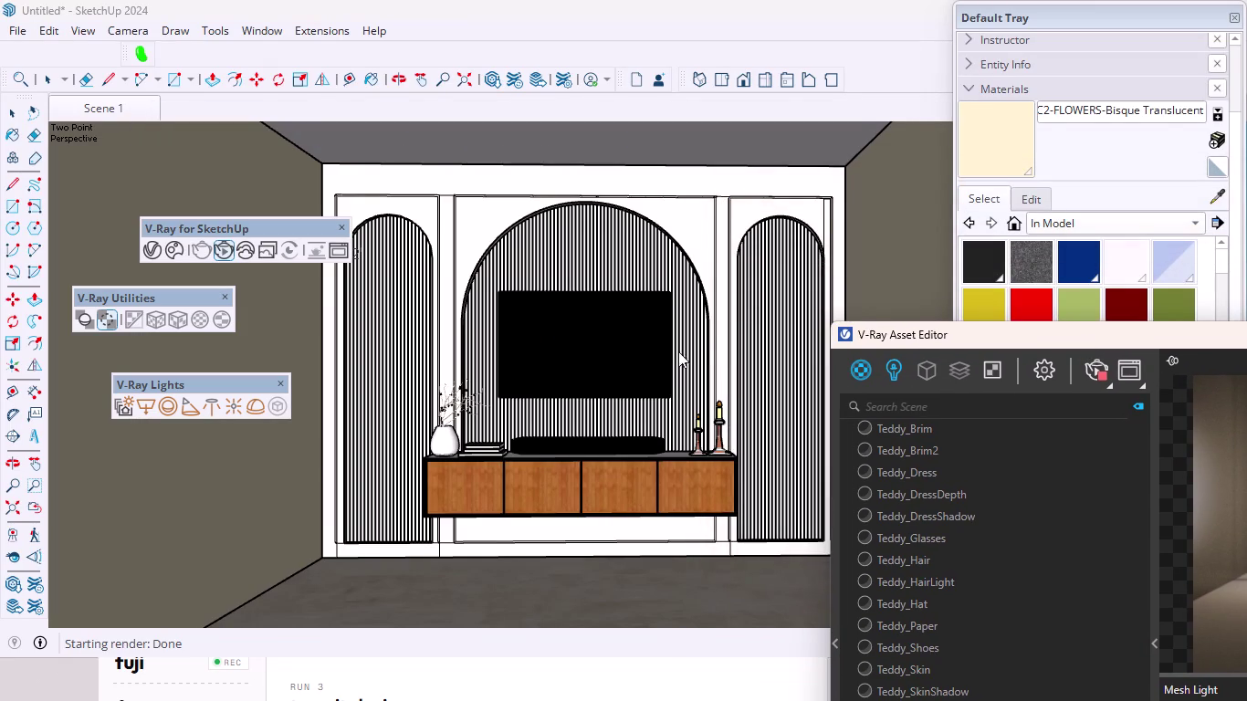
scroll(down, 3)
scroll(down, 3)
scroll(up, 3)
scroll(up, 3)
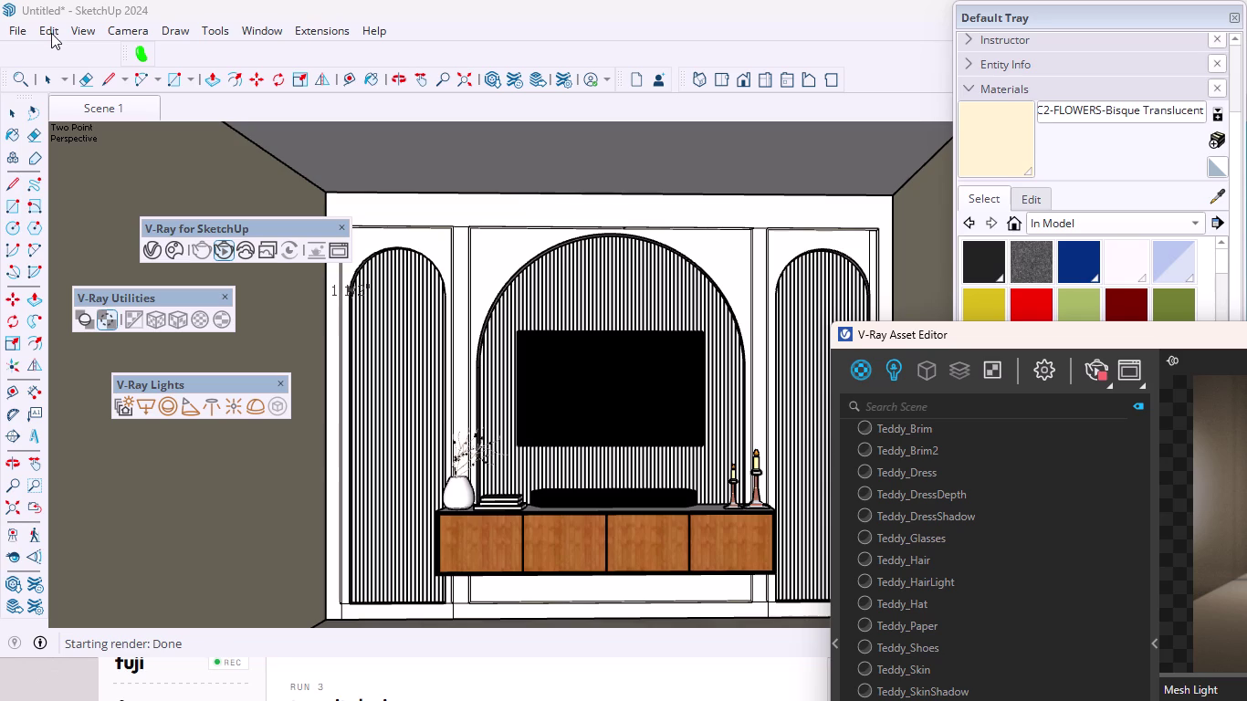
scroll(down, 3)
scroll(down, 3)
Restore the Scene 1 straight-on view of the TV wall.
click(690, 359)
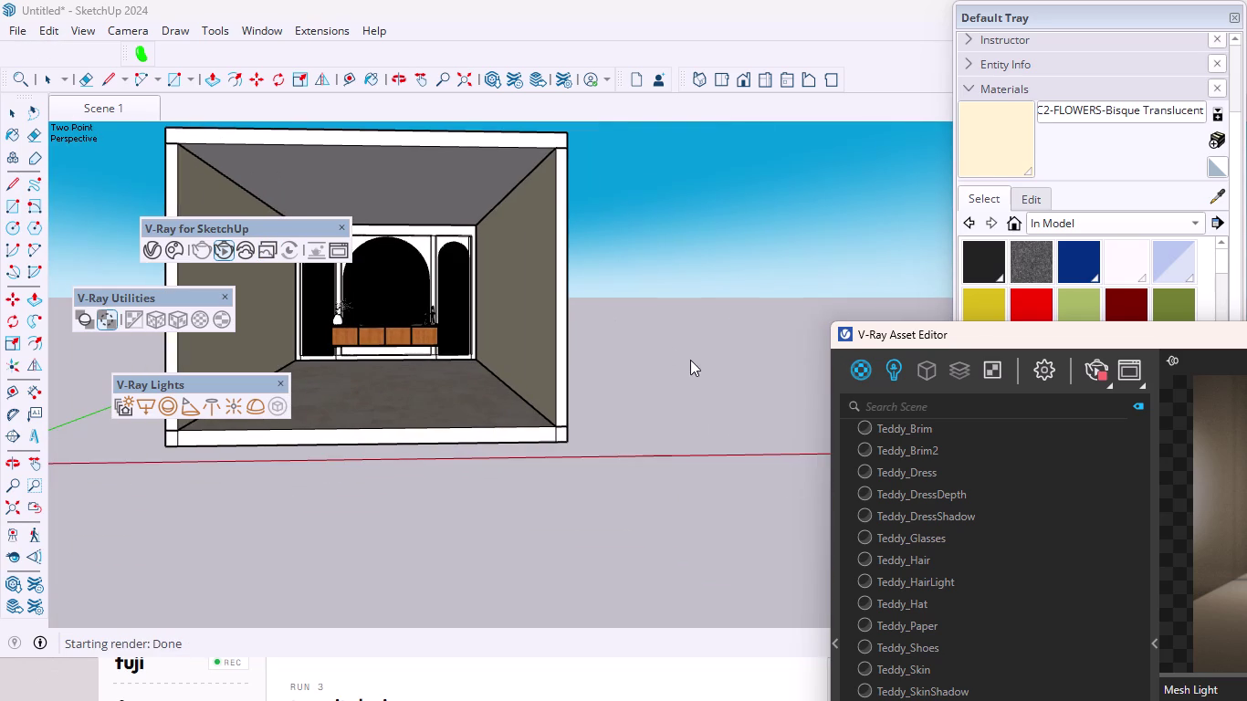
scroll(up, 3)
scroll(up, 3)
scroll(up, 3)
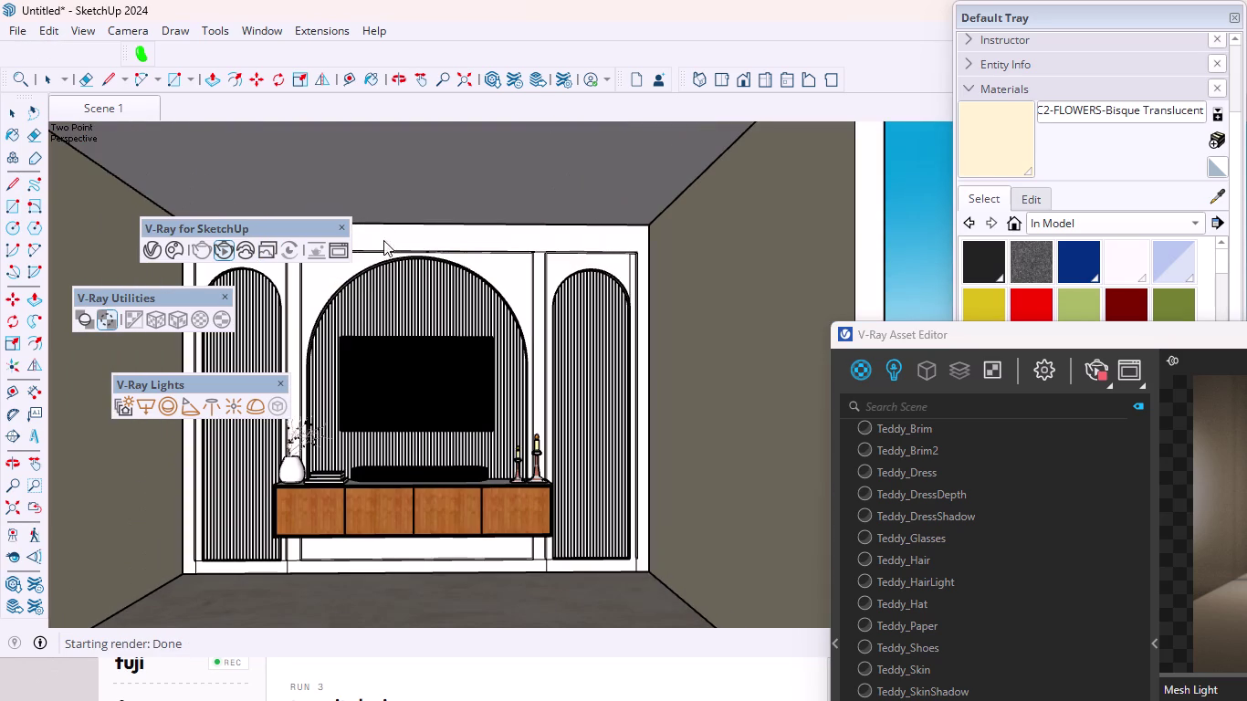
click(104, 102)
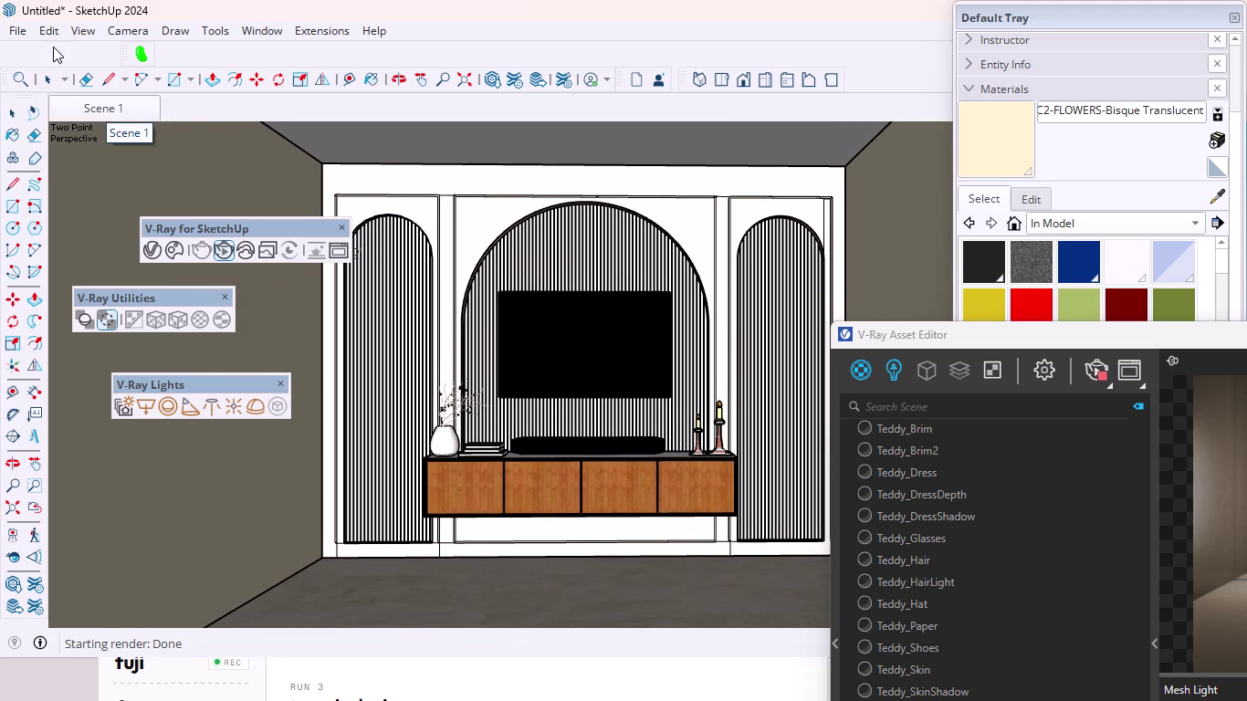
click(12, 29)
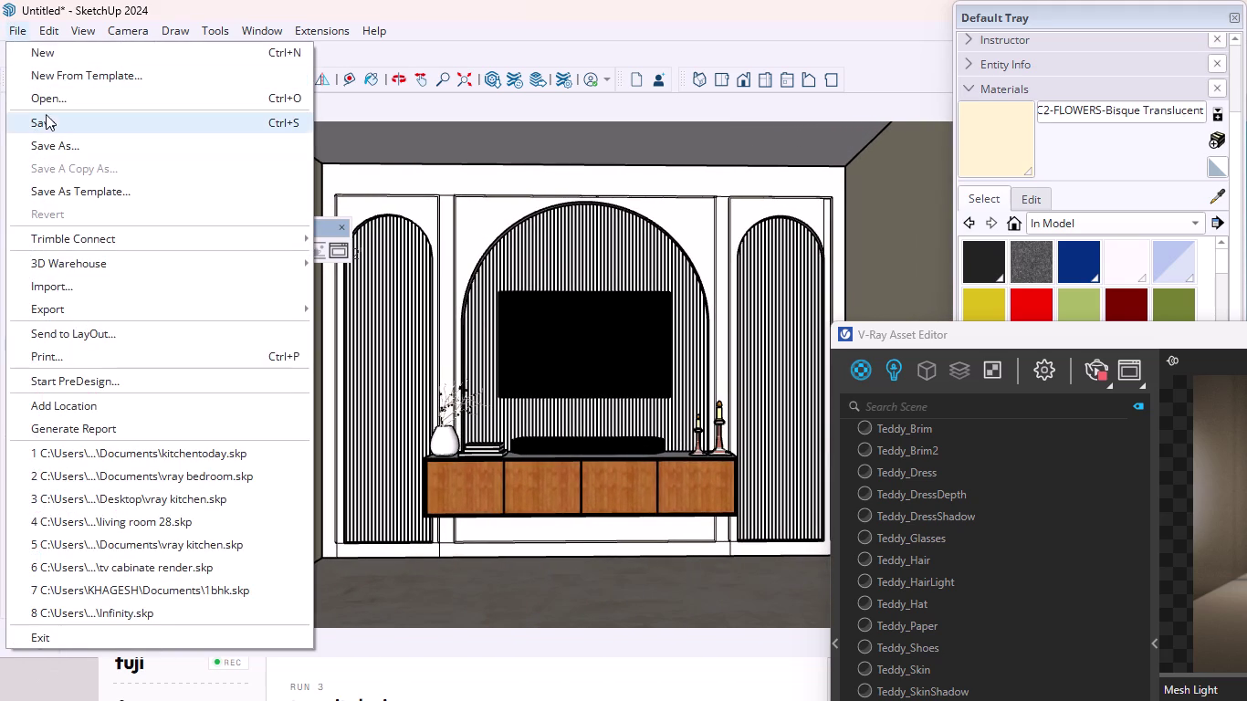
Save the untitled model as 'tv render' in the Documents folder.
click(46, 116)
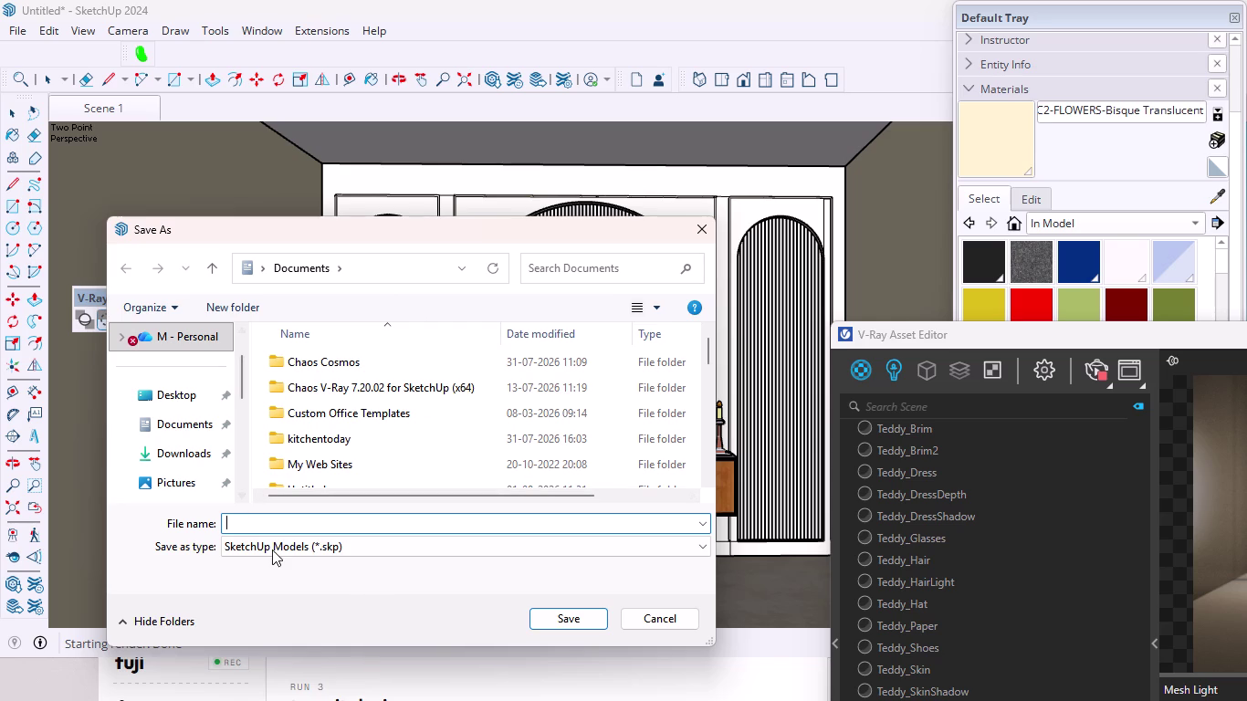
text(tv)
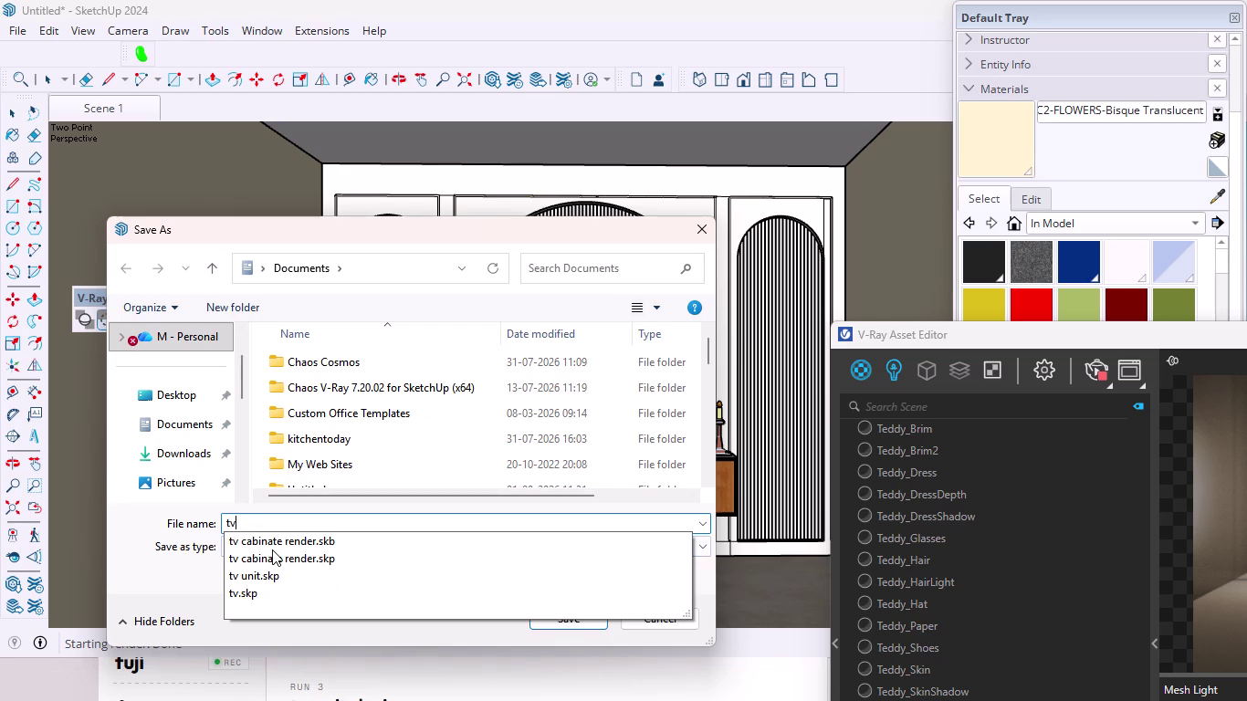
key(space)
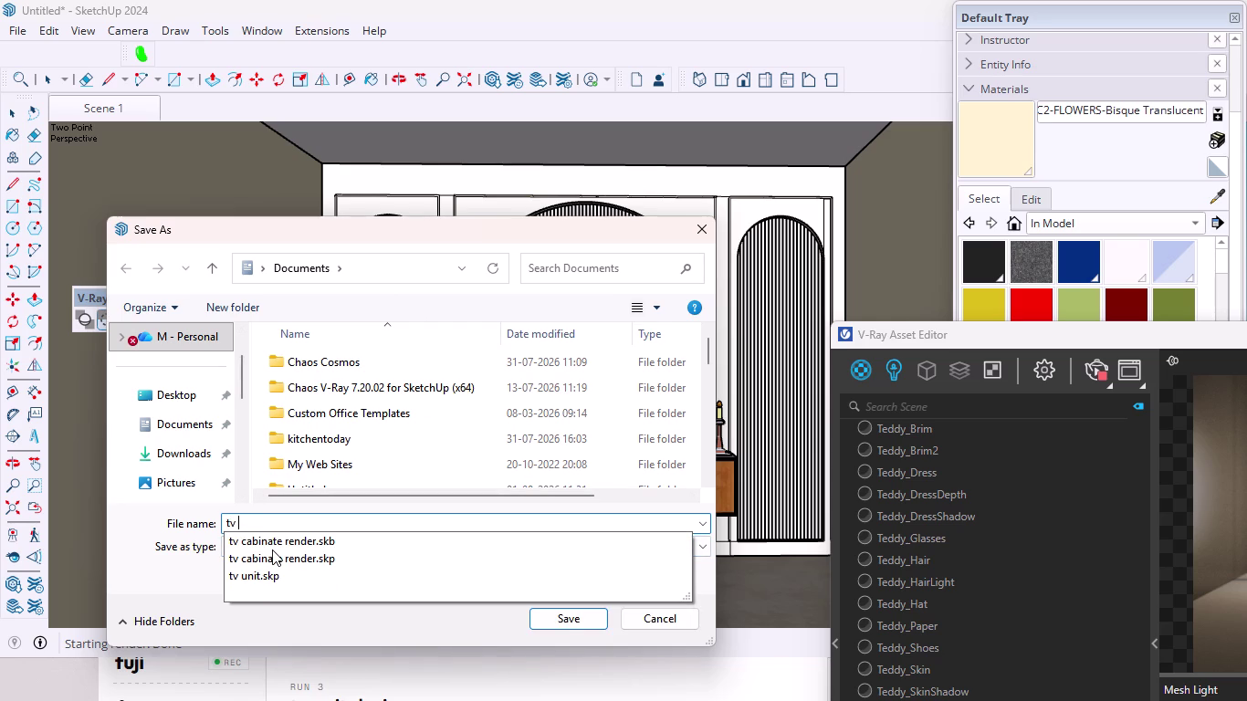
key(t)
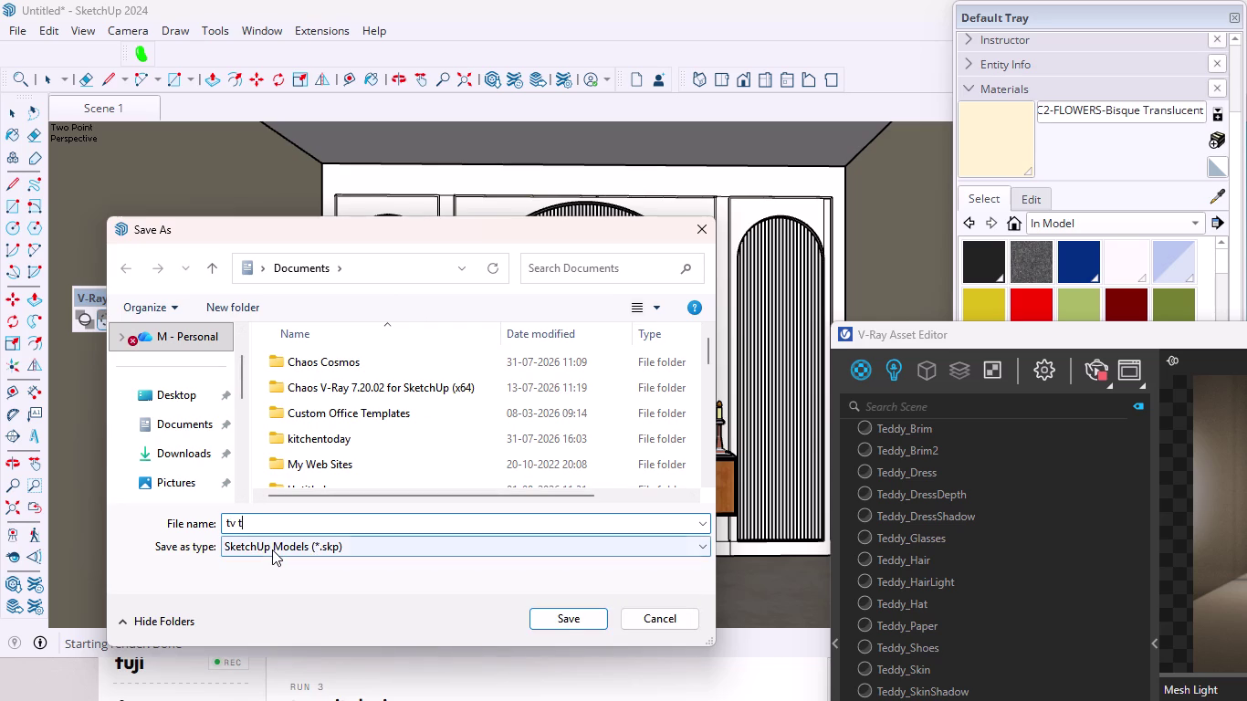
key(BackSpace)
key(BackSpace)
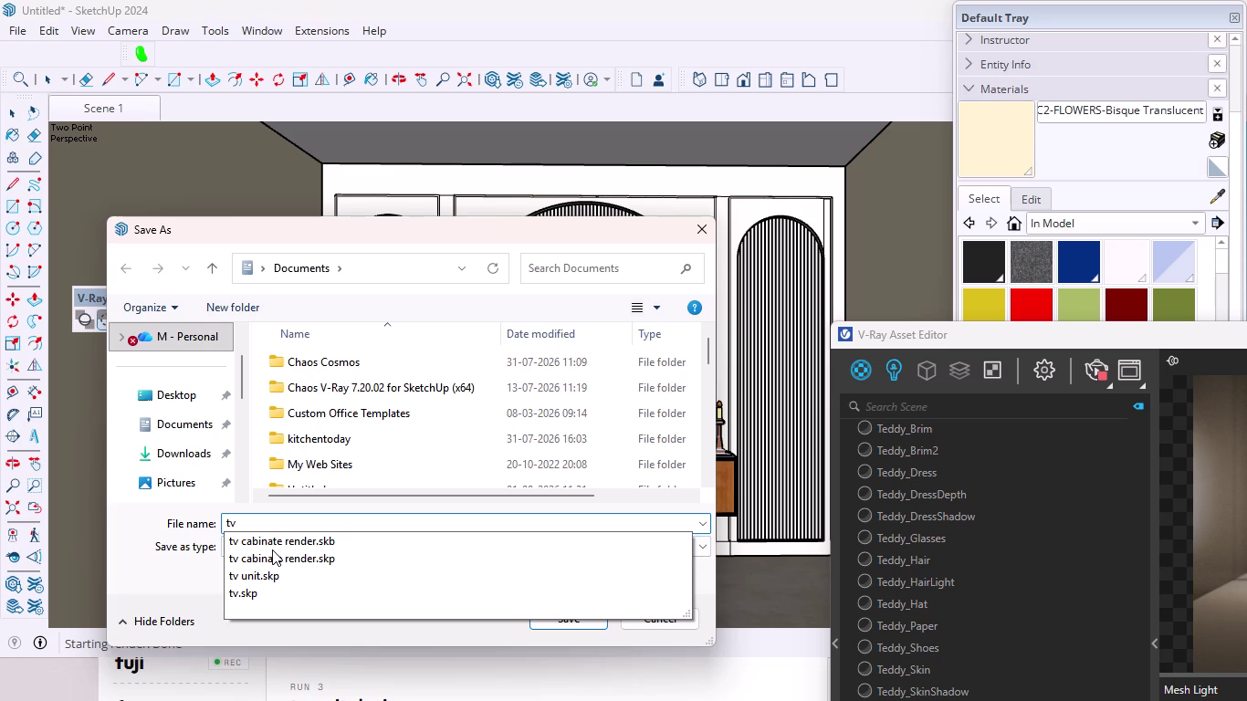
key(space)
text(ren)
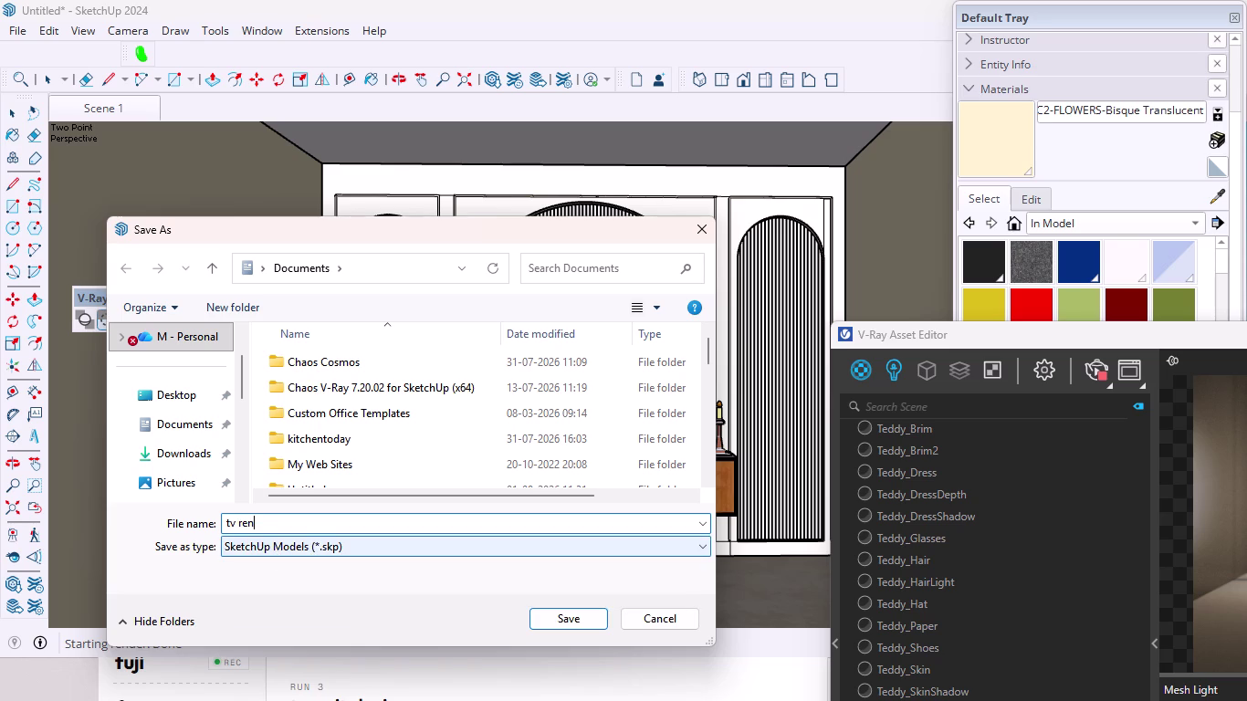
text(der)
key(space)
click(577, 621)
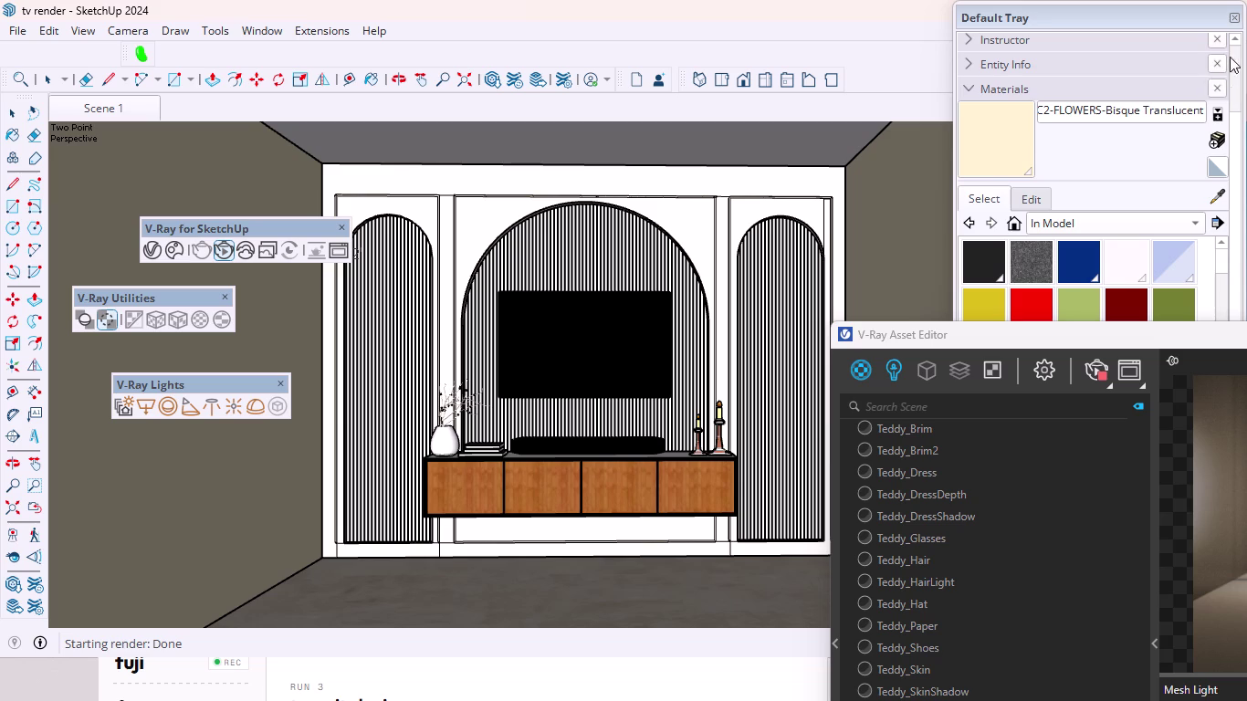
click(1107, 361)
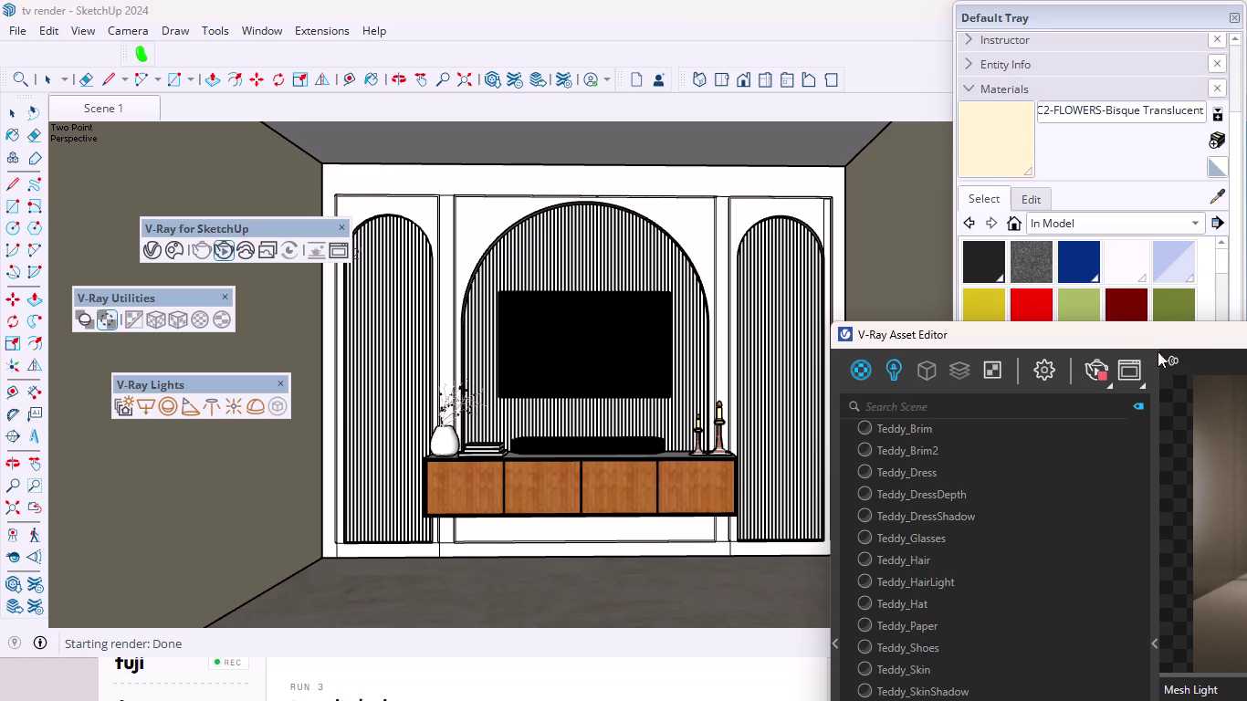
Drag the V-Ray Asset Editor fully into view and close it.
drag(1167, 341, 651, 170)
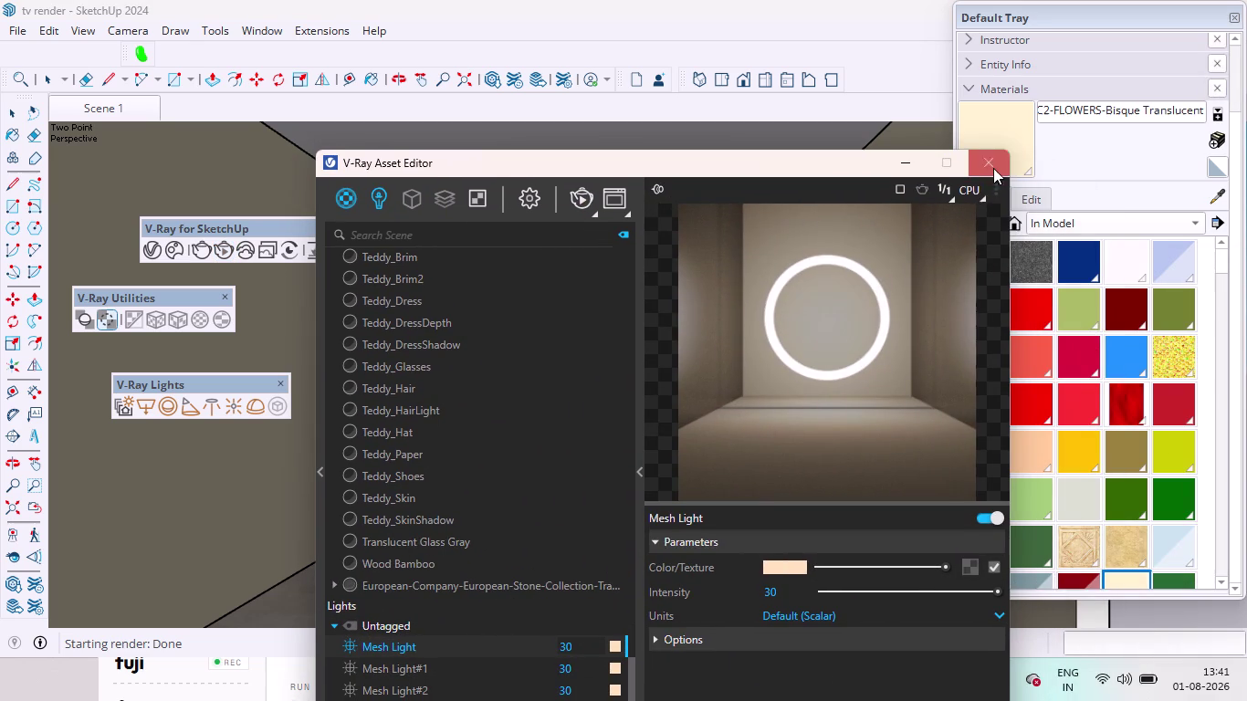
click(997, 160)
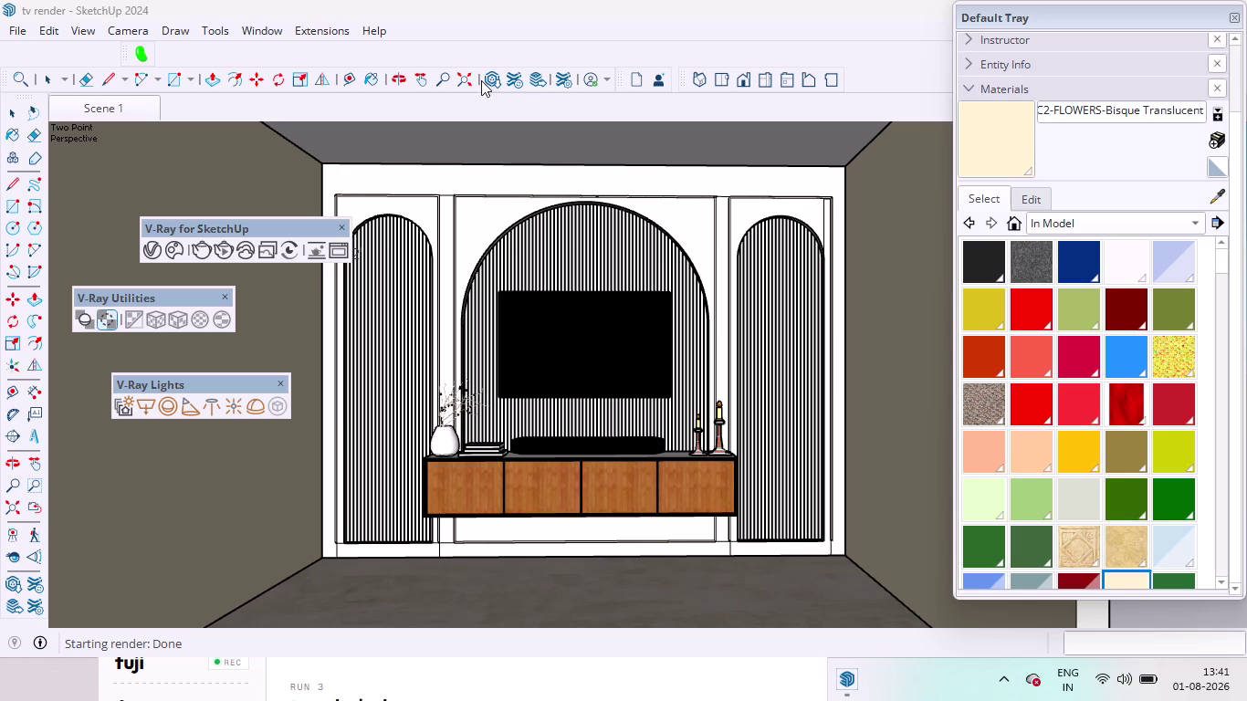
click(14, 29)
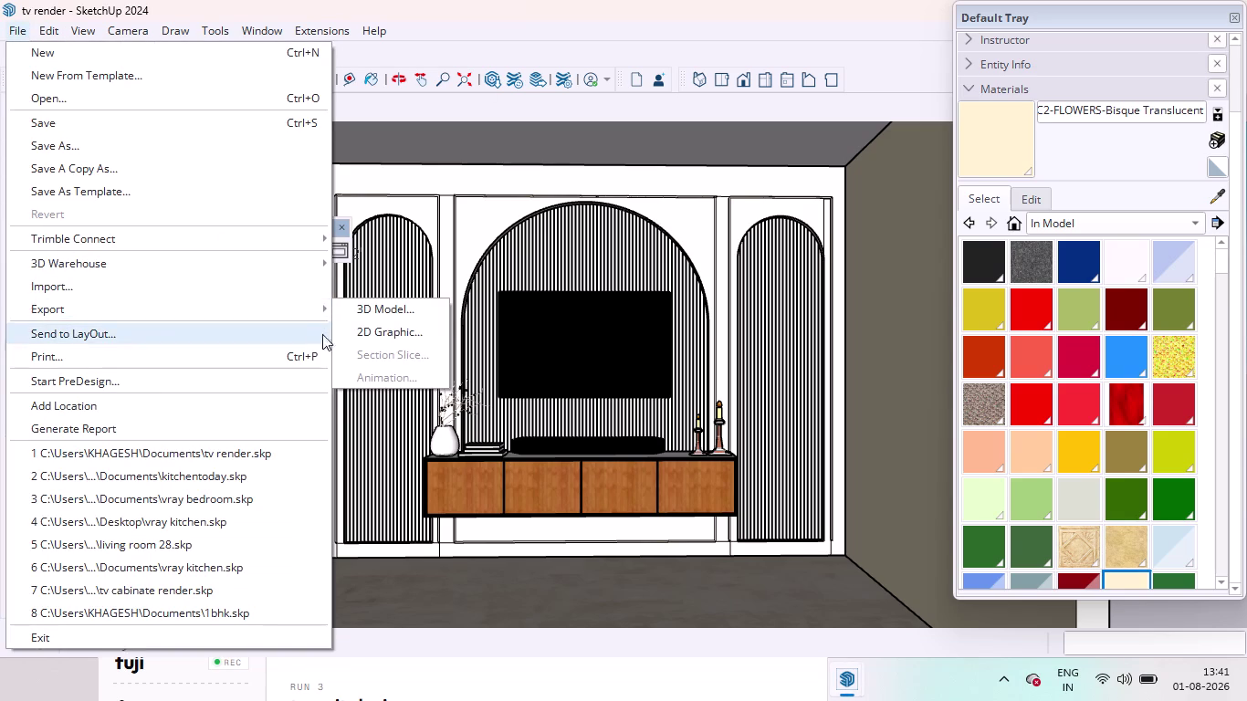
Export the view as a 2D graphic PDF 'tv render' with height in feet.
click(381, 337)
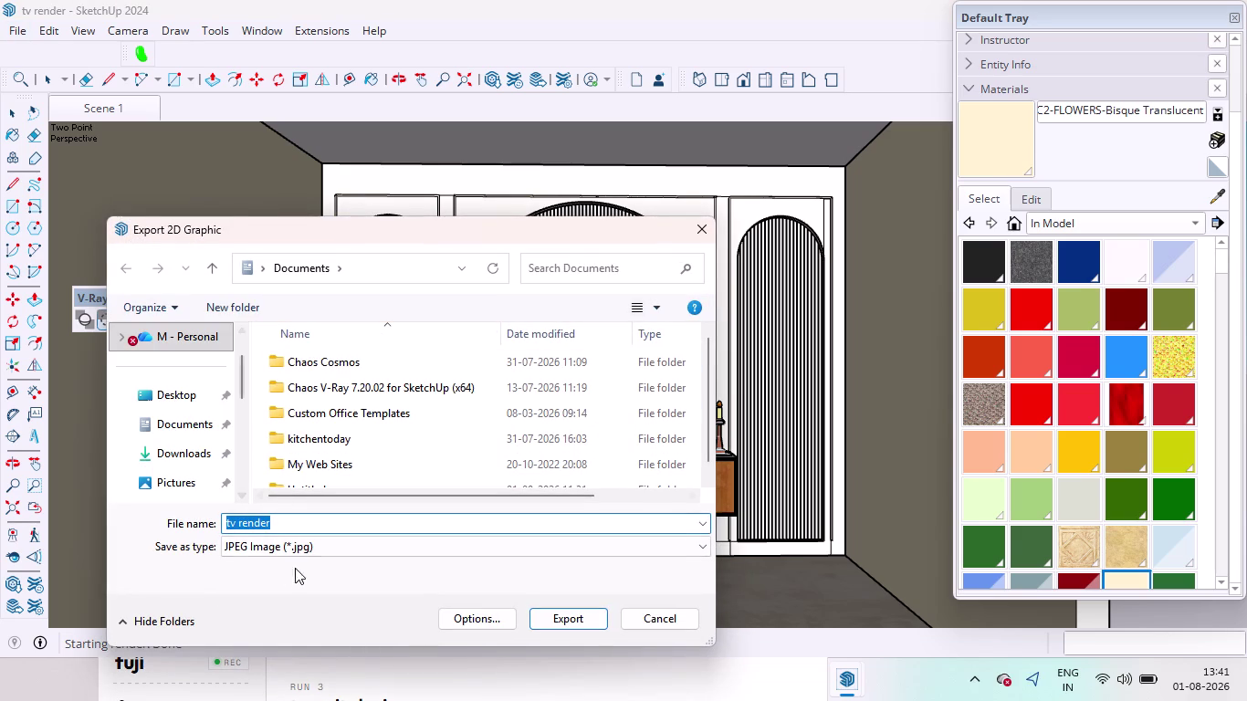
click(699, 548)
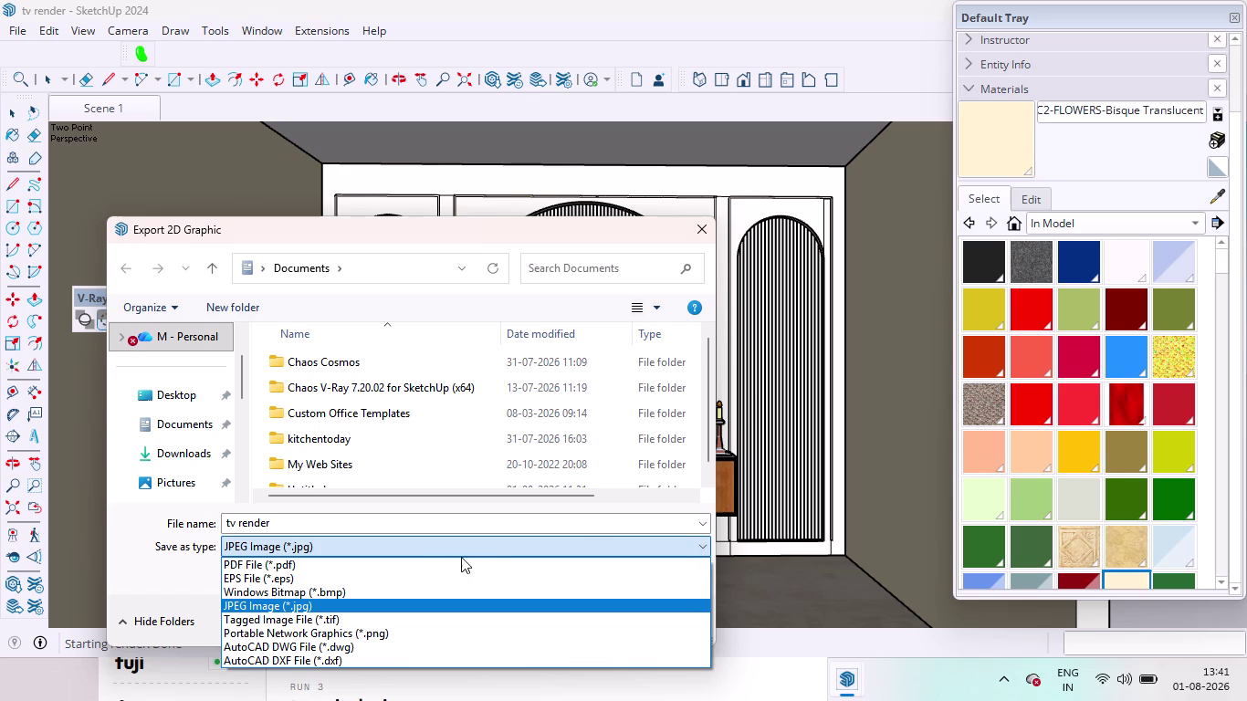
click(247, 562)
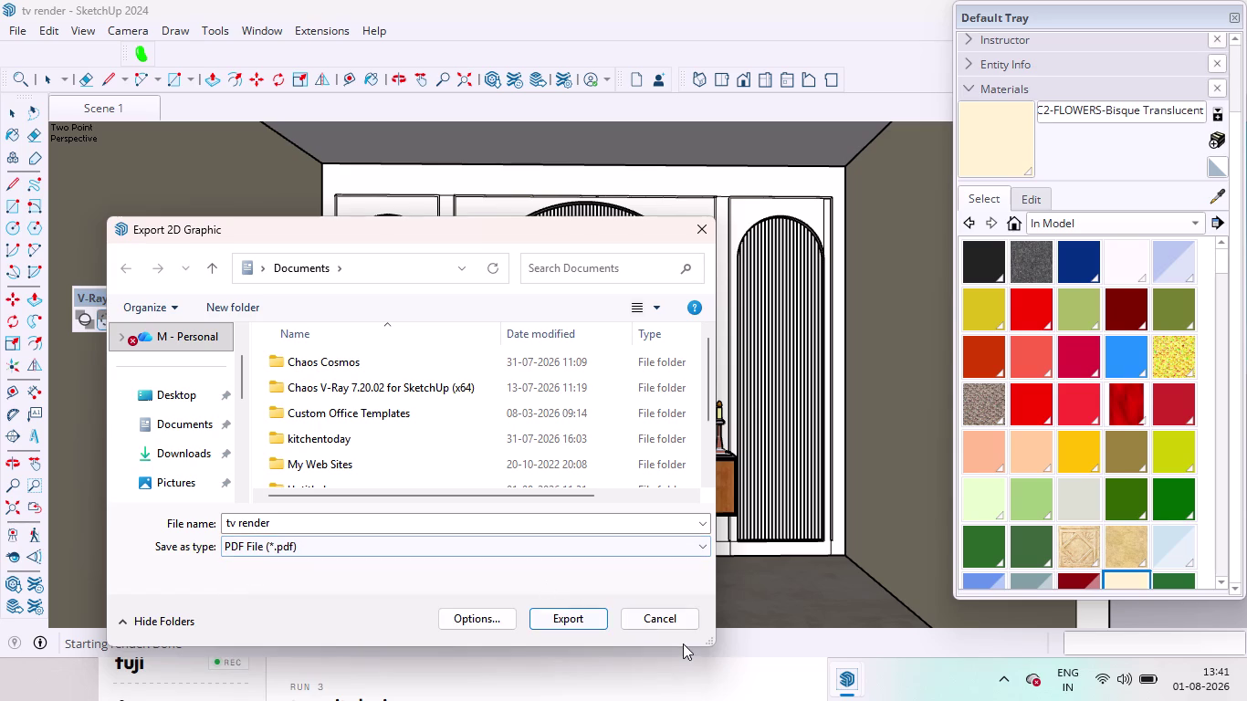
click(482, 621)
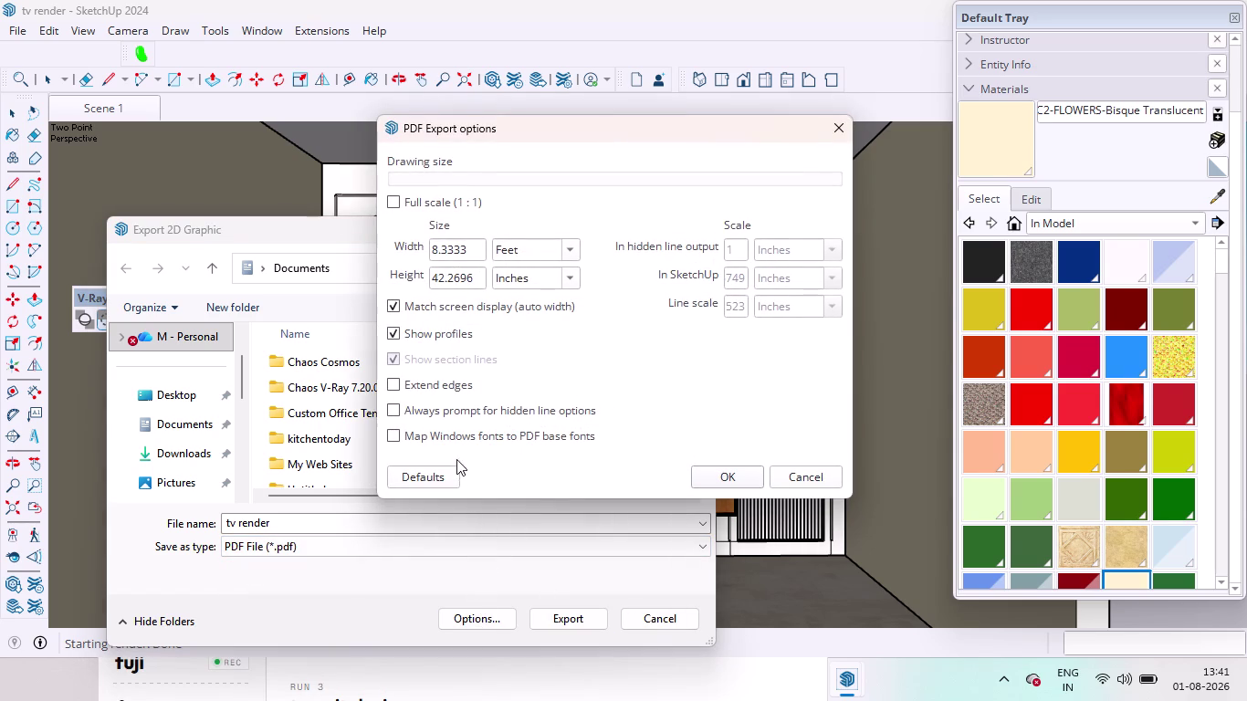
click(566, 282)
click(532, 298)
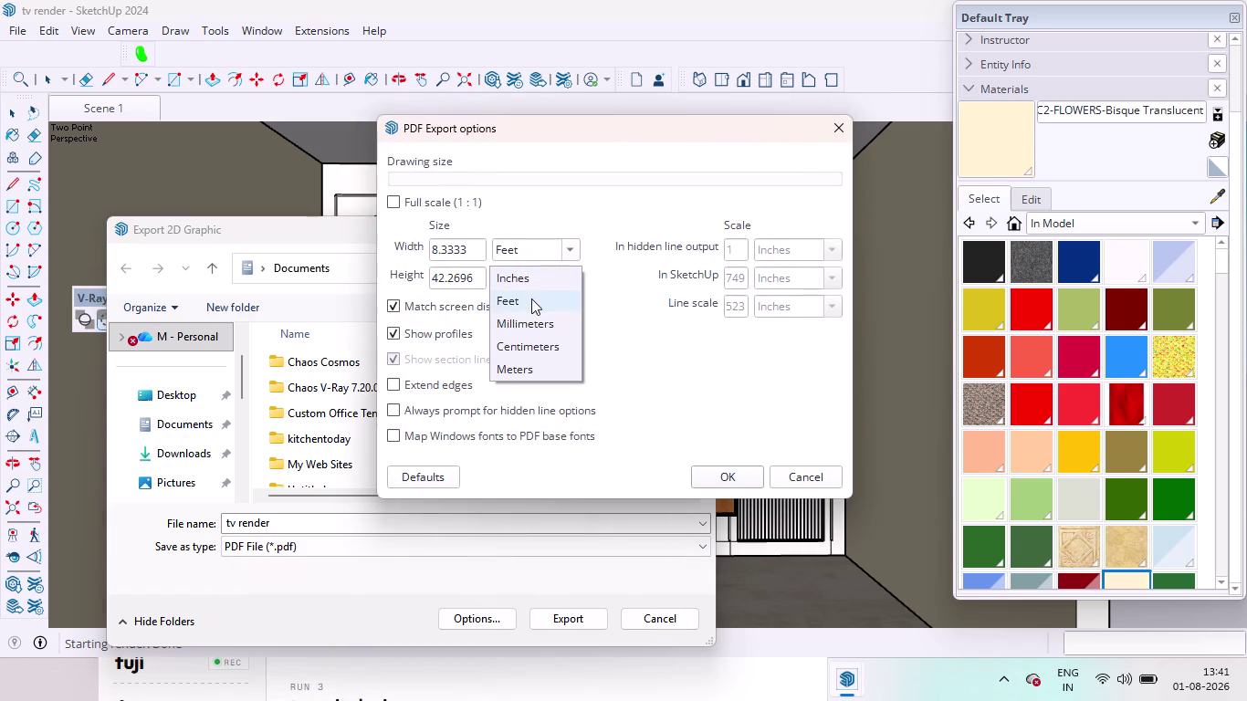
click(730, 258)
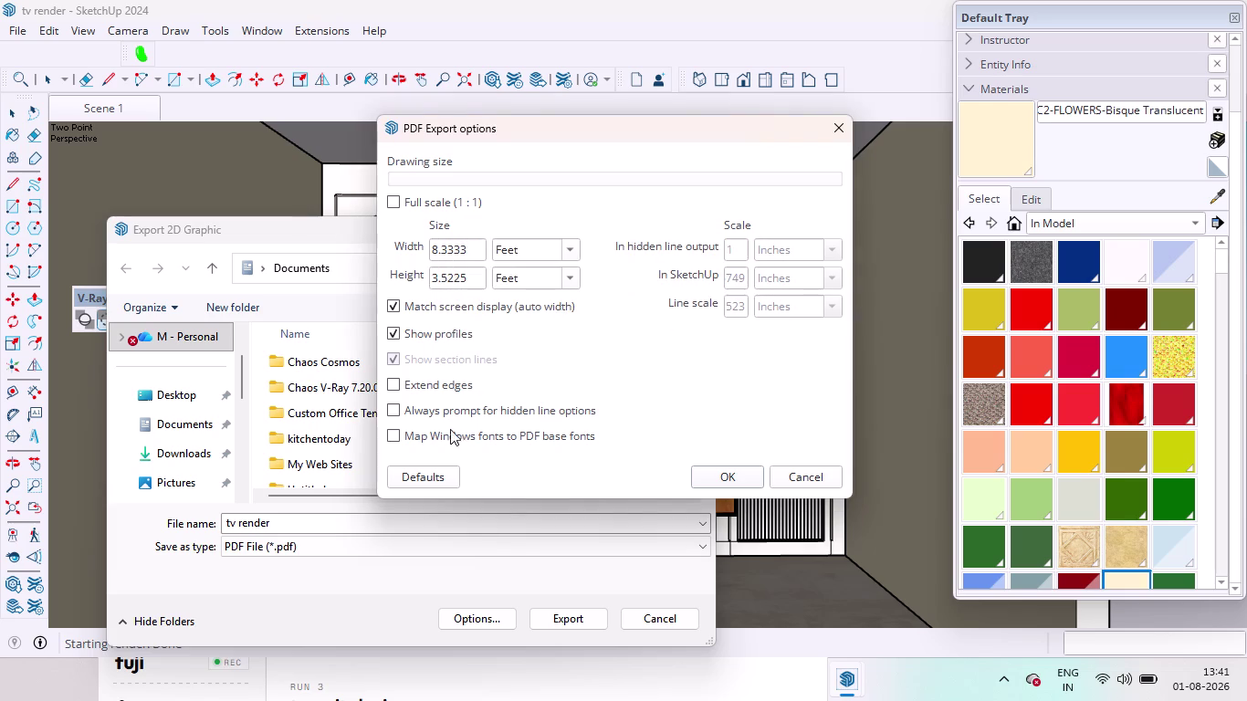
click(741, 485)
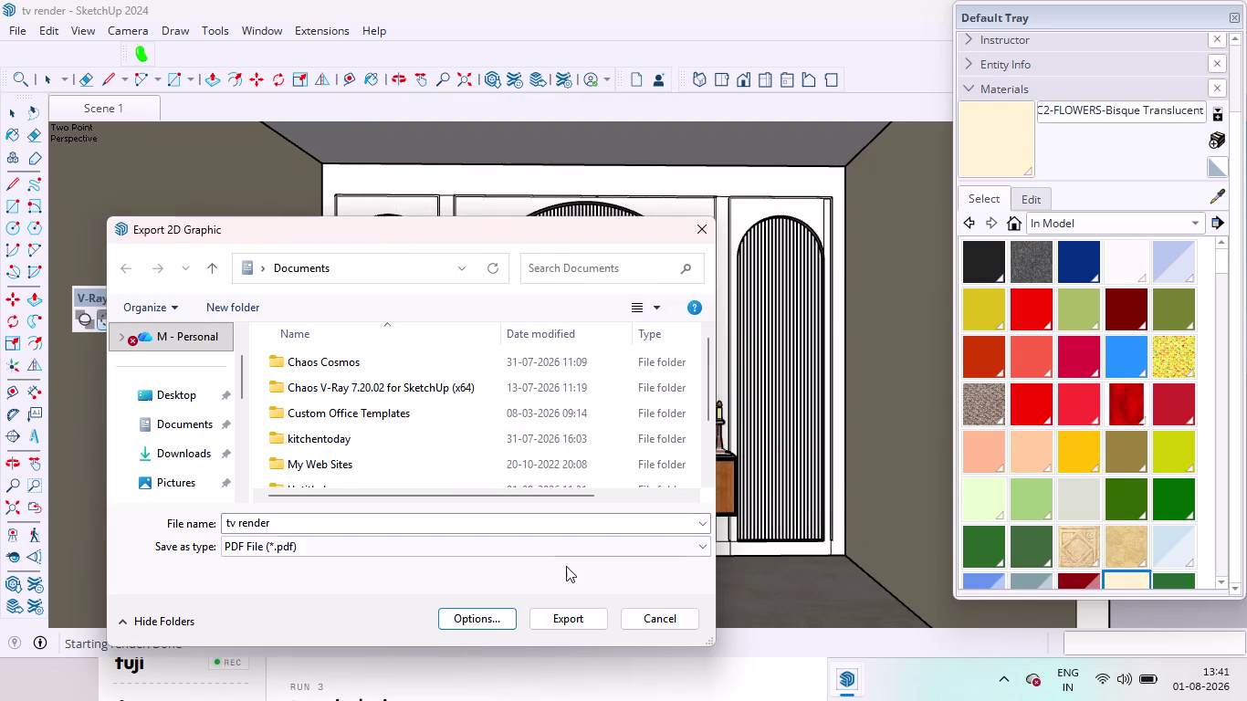
click(568, 622)
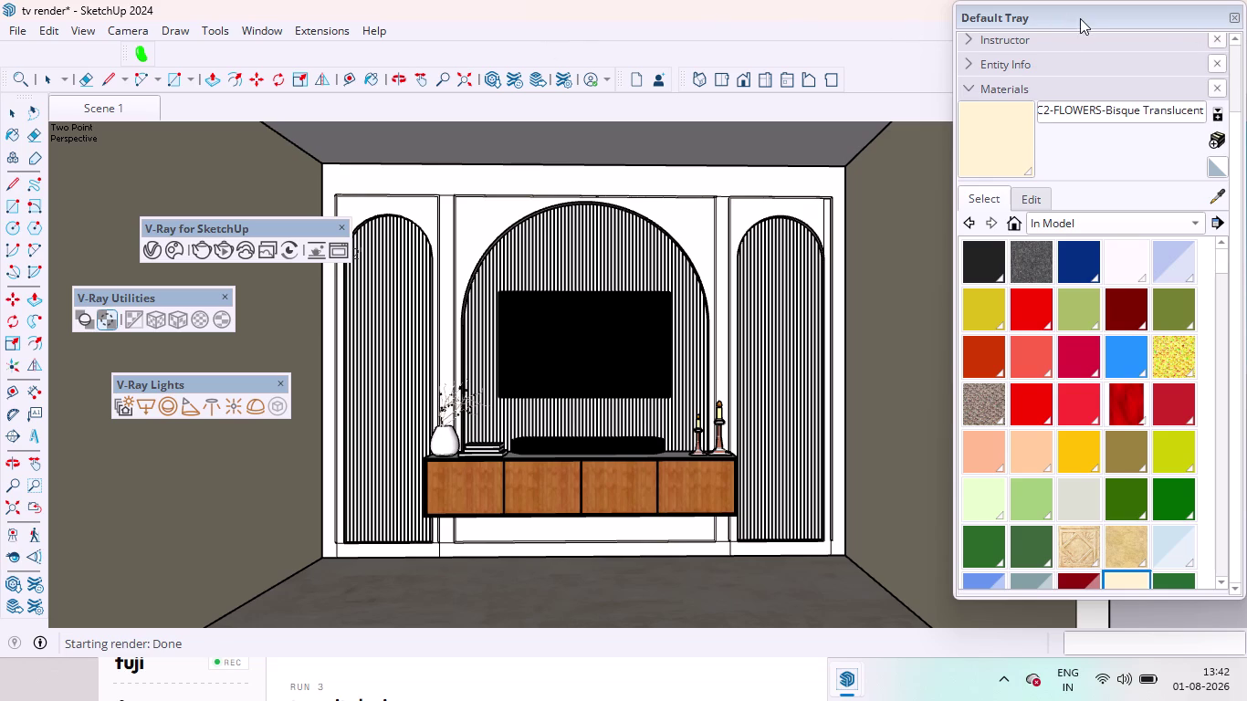
Move the Default Tray aside and close 'tv render' without saving changes.
drag(1082, 11, 1084, 64)
click(1220, 10)
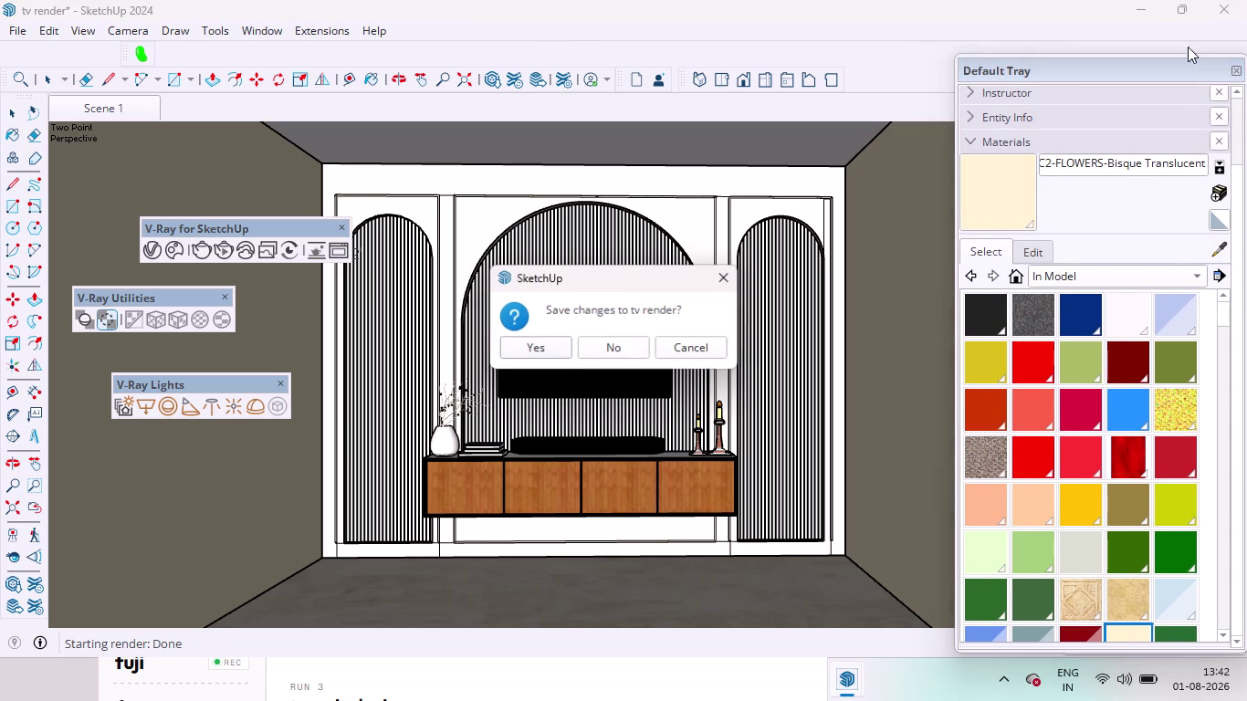
click(629, 348)
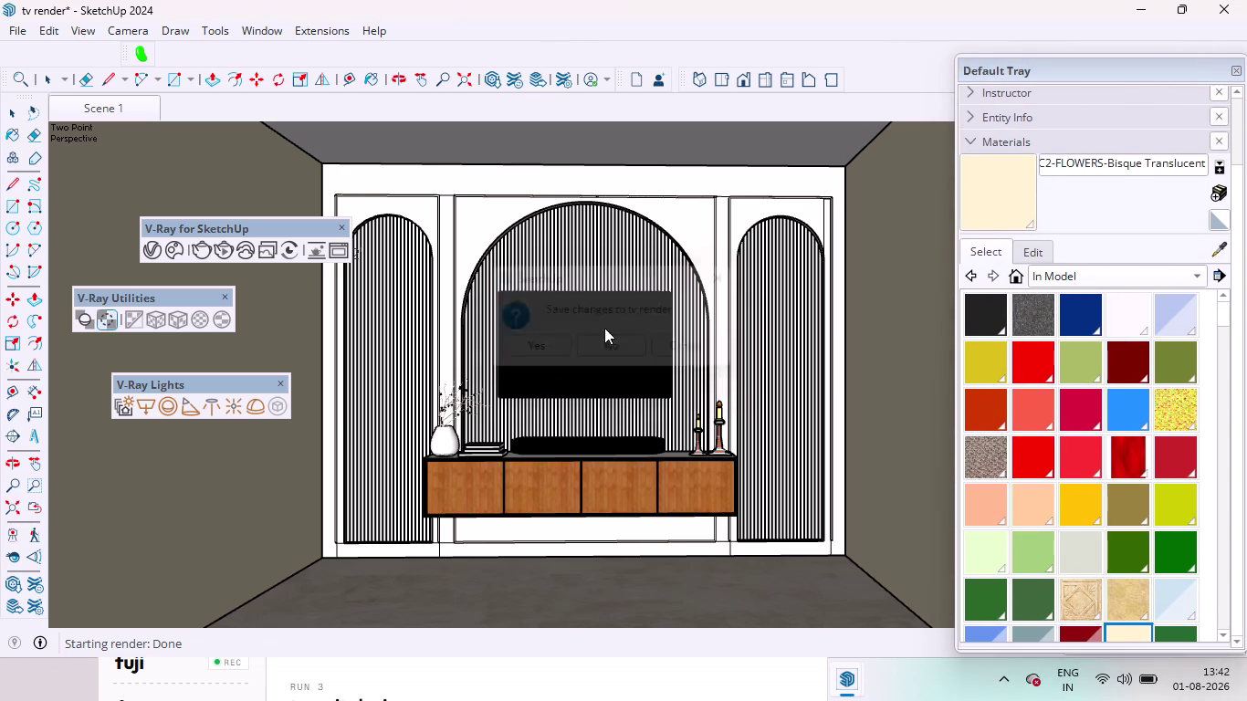